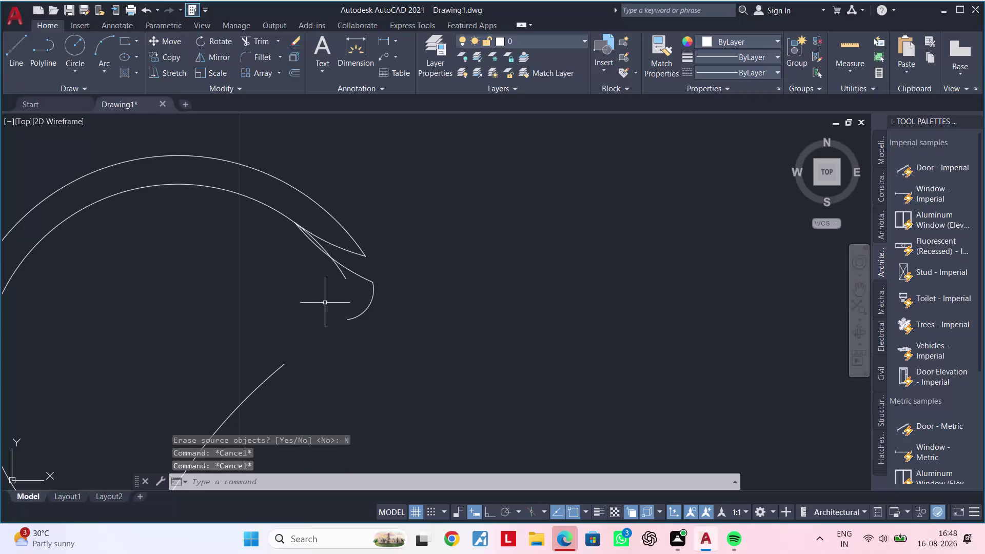
Trim the overshooting lines of the chair outline, including the piece near the backrest.
middle_drag(323, 310, 310, 328)
key(Escape)
key(Escape)
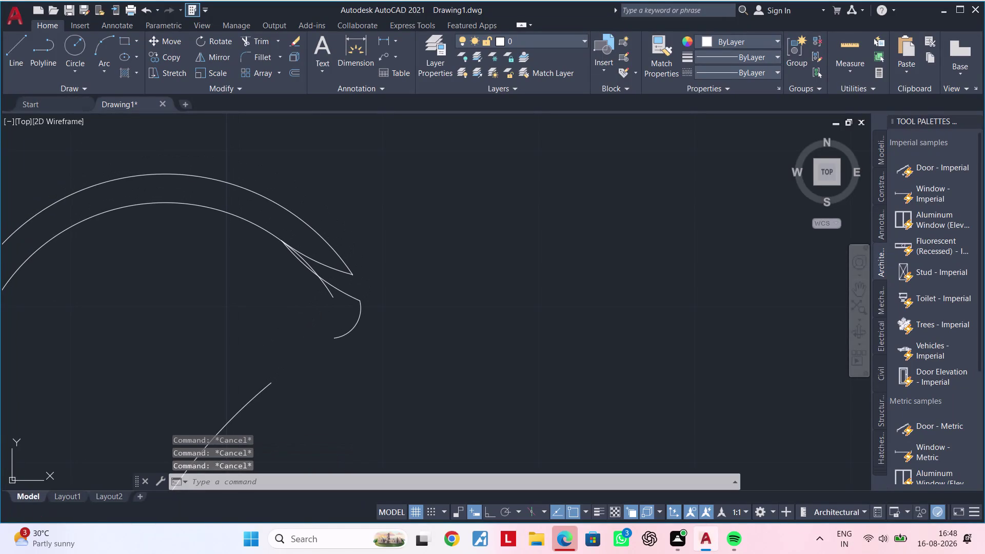
text(tr)
key(space)
scroll(up, 3)
click(346, 266)
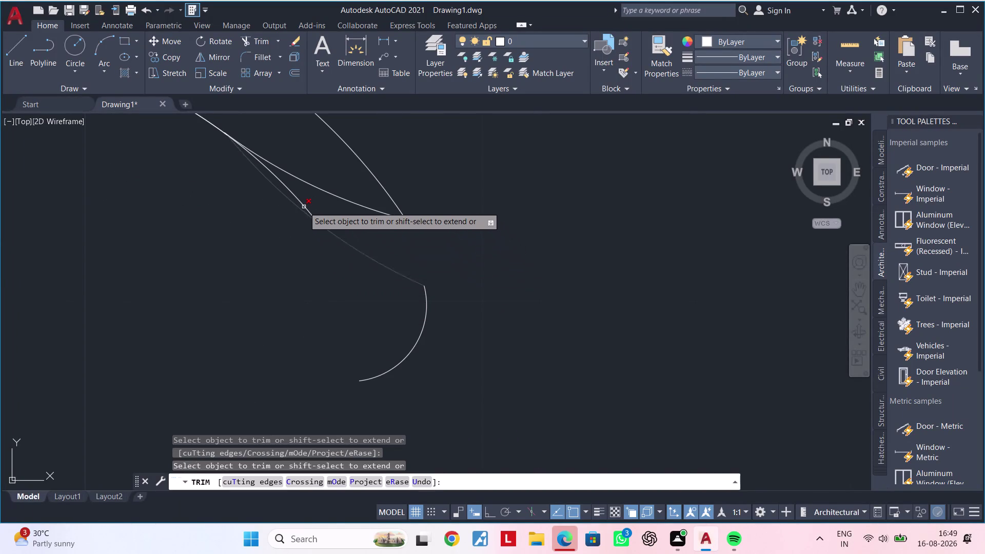
click(302, 206)
scroll(down, 3)
scroll(down, 3)
middle_drag(300, 288, 335, 271)
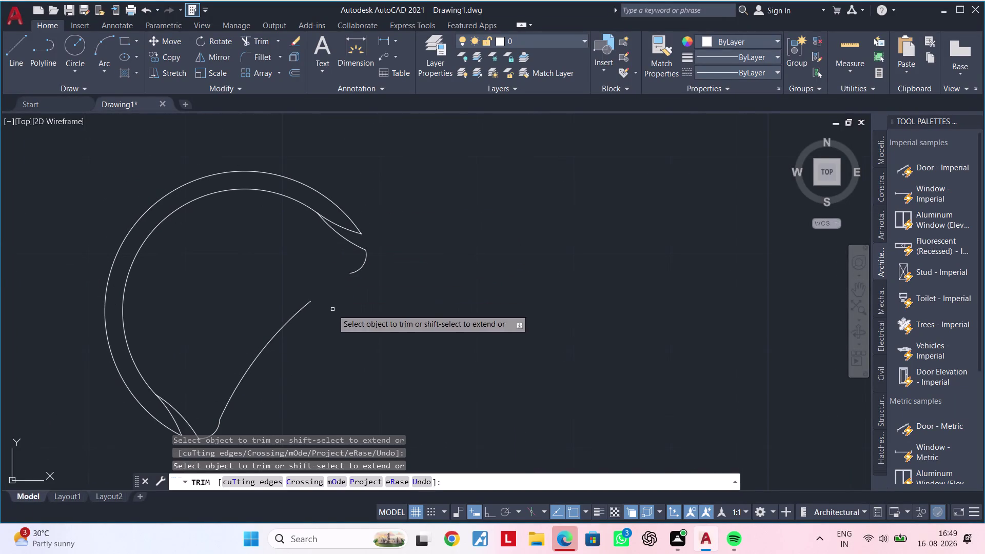
middle_drag(332, 310, 343, 248)
middle_drag(334, 267, 267, 295)
key(Escape)
key(Escape)
key(Escape)
key(Escape)
Draw a short line from the seat edge to the backrest, closing the chair outline.
text(l)
key(space)
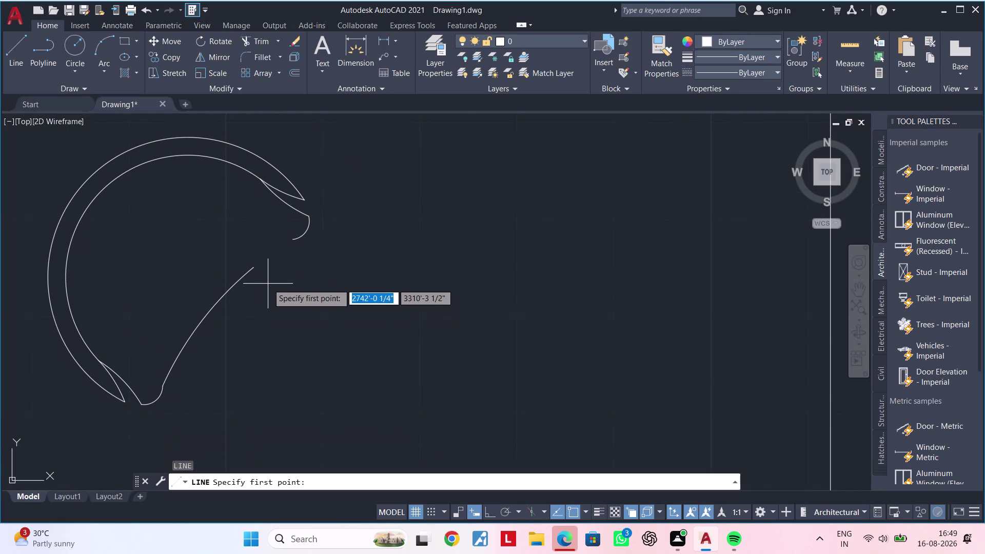
click(253, 272)
click(293, 238)
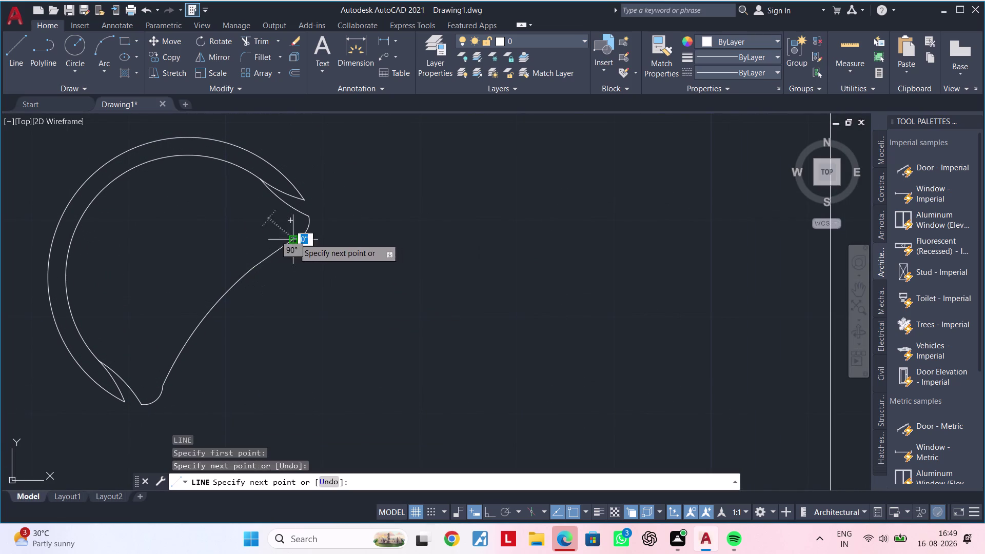
scroll(down, 3)
key(Escape)
key(Escape)
scroll(down, 3)
middle_drag(298, 293, 302, 290)
key(Escape)
key(Escape)
key(Escape)
key(Escape)
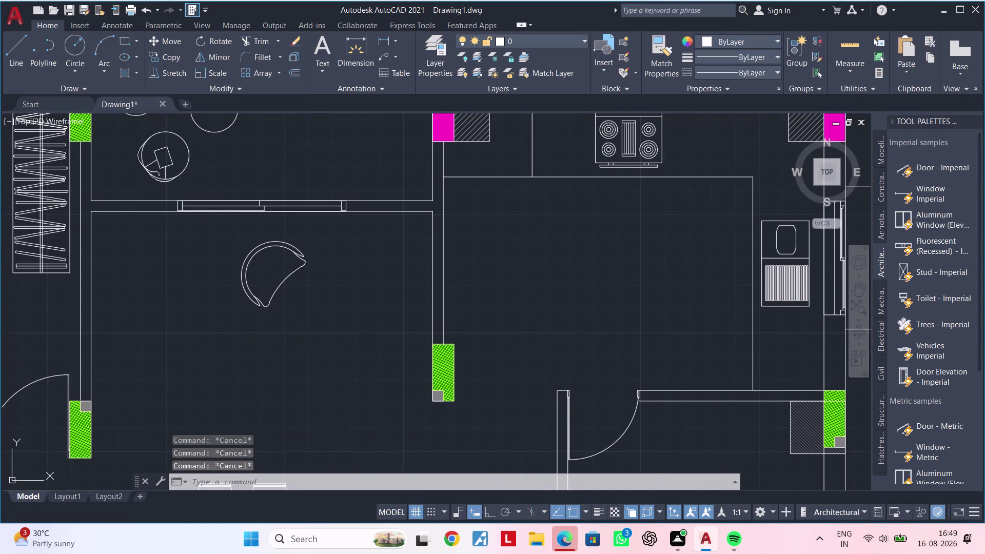
middle_drag(288, 289, 286, 313)
scroll(up, 3)
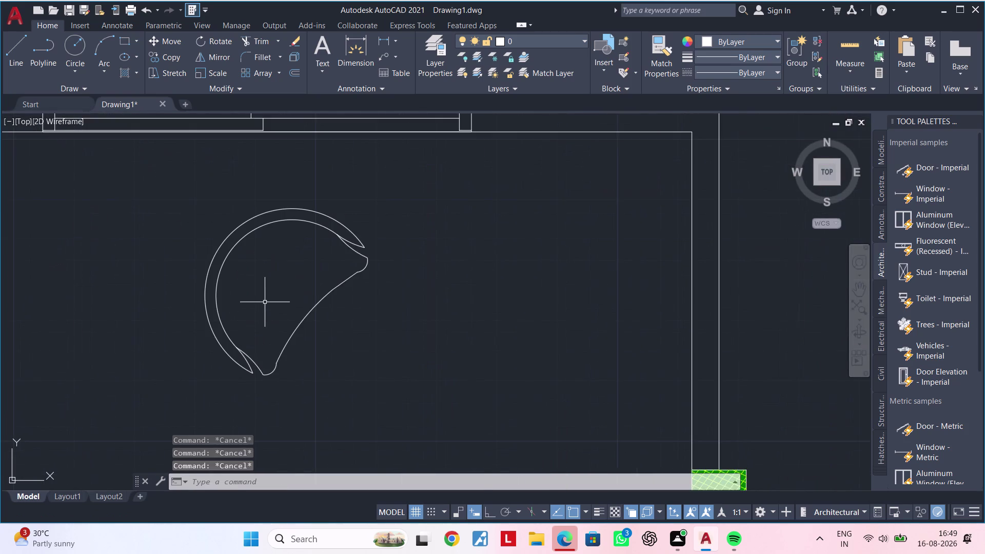
Draw a 3-point arc across the chair's left side, from the inner rim to below.
middle_drag(265, 303, 249, 279)
key(Escape)
key(Escape)
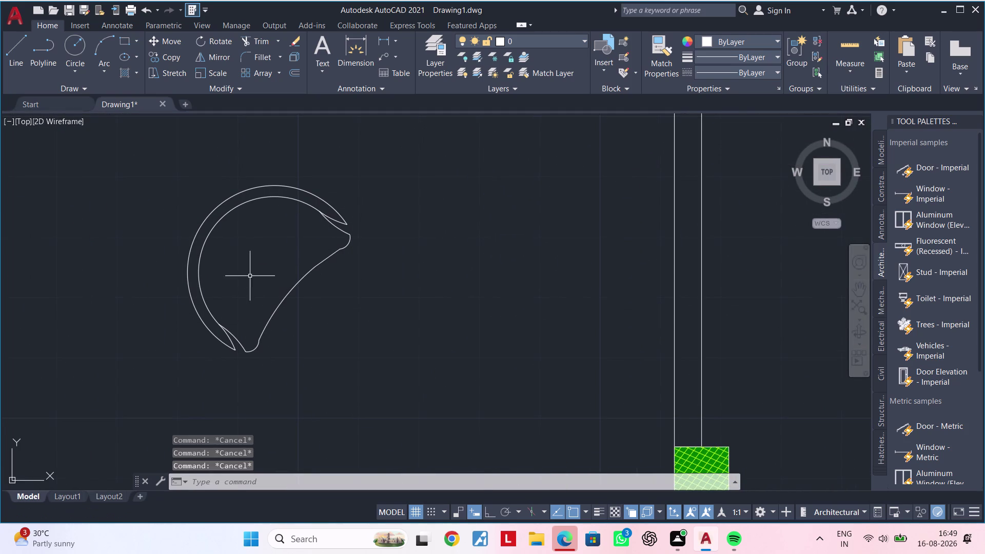
middle_drag(227, 278, 217, 259)
key(Escape)
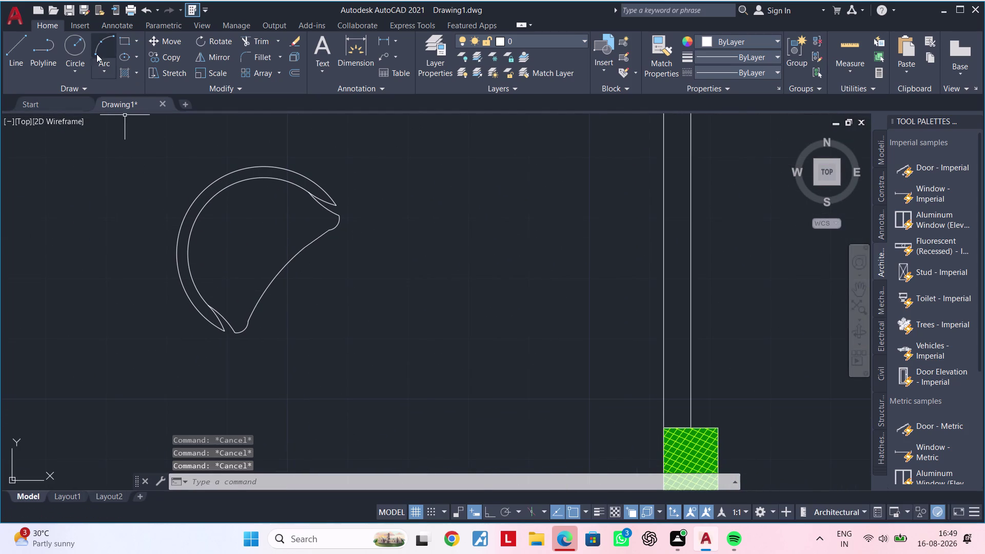
click(100, 48)
click(200, 219)
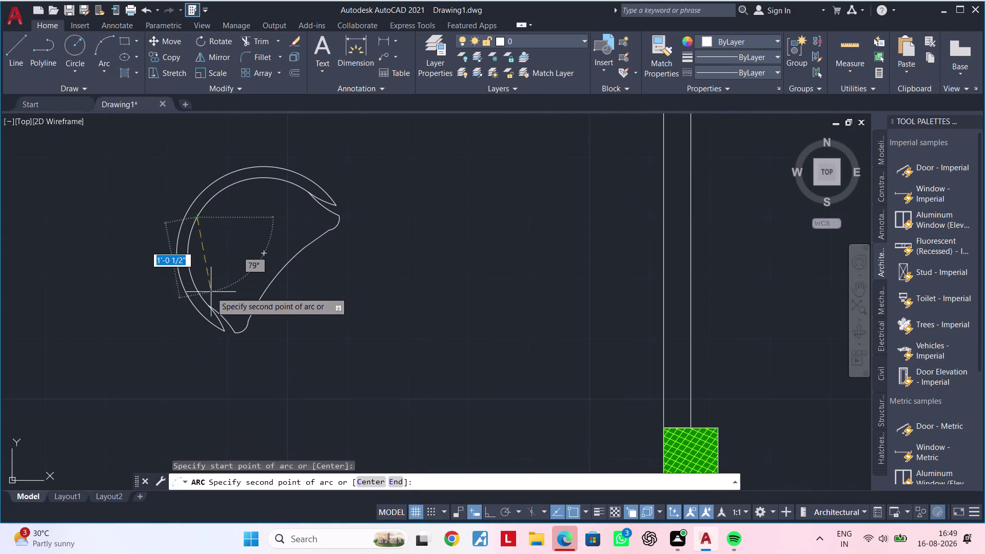
click(201, 293)
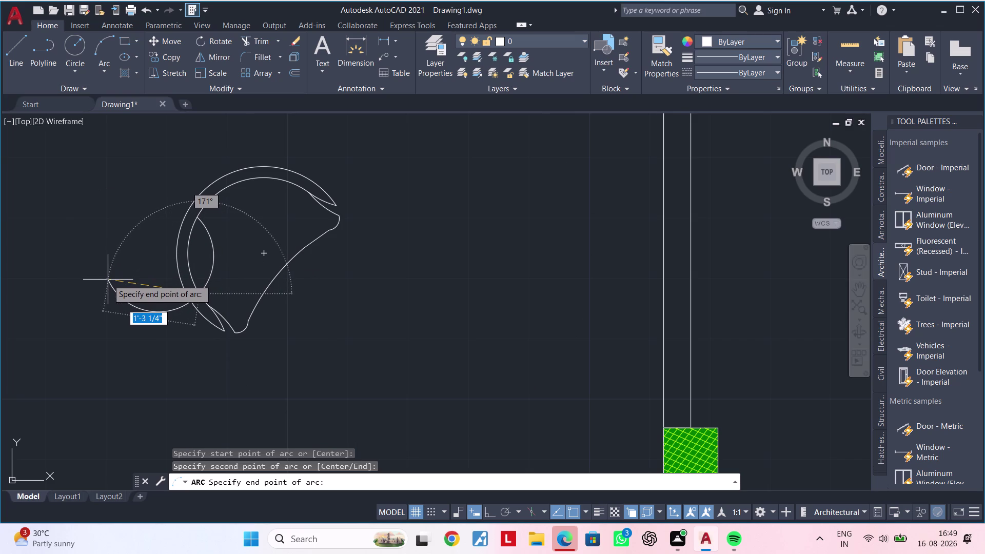
click(94, 280)
key(Escape)
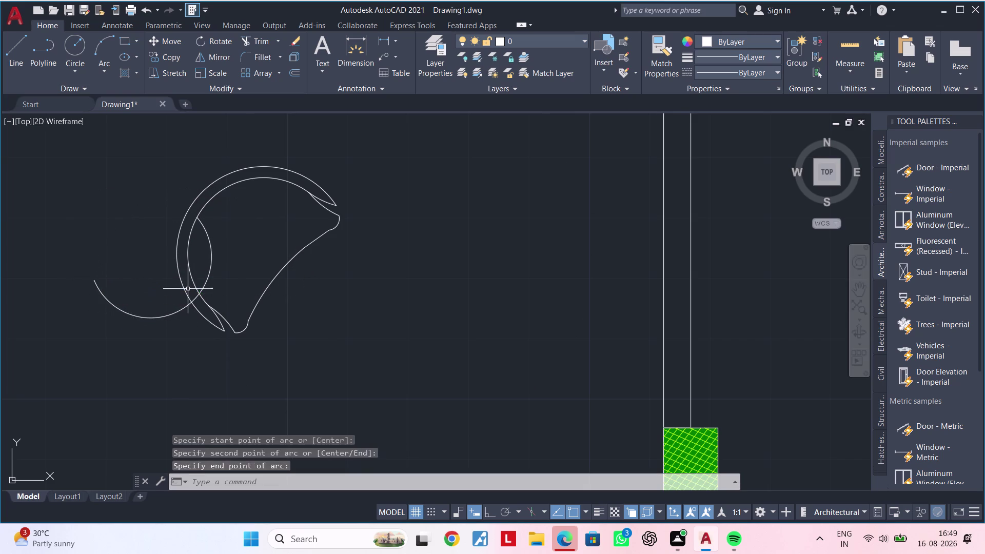
key(Escape)
key(Escape)
Trim the arc's overshooting parts outside the backrest.
key(t)
key(r)
key(space)
scroll(up, 3)
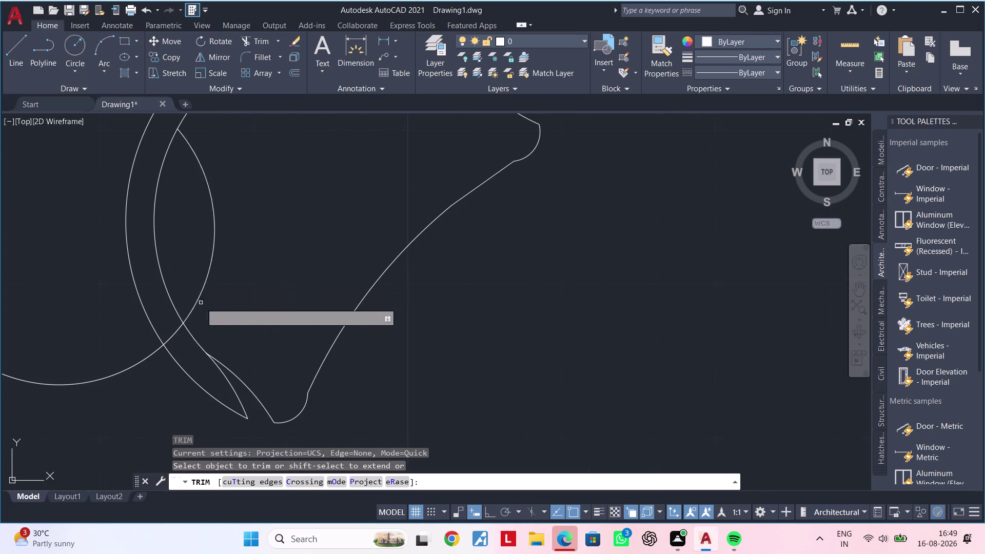
click(176, 332)
click(148, 358)
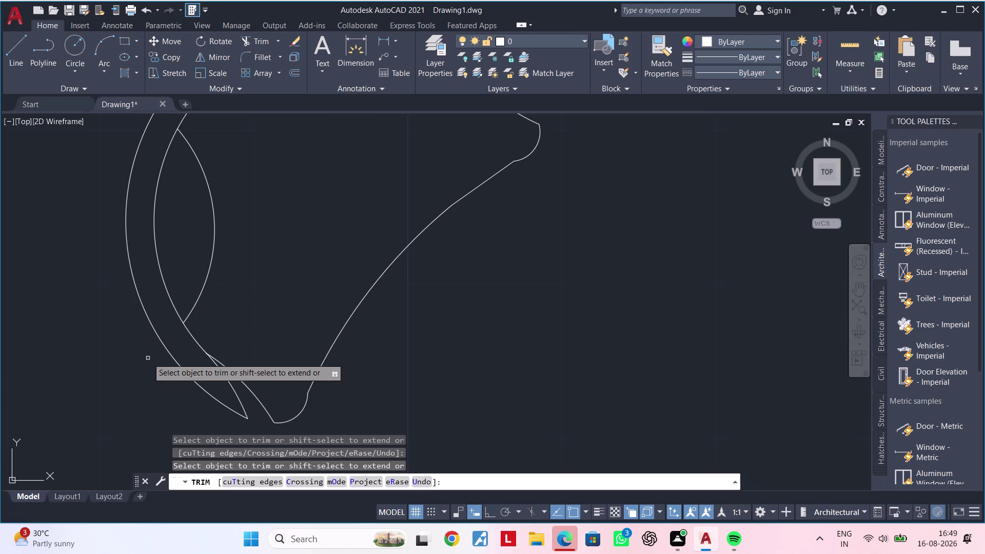
scroll(down, 3)
middle_drag(334, 230, 336, 262)
key(Escape)
key(Escape)
Select the new armrest arc and check the chair from a few views.
click(301, 259)
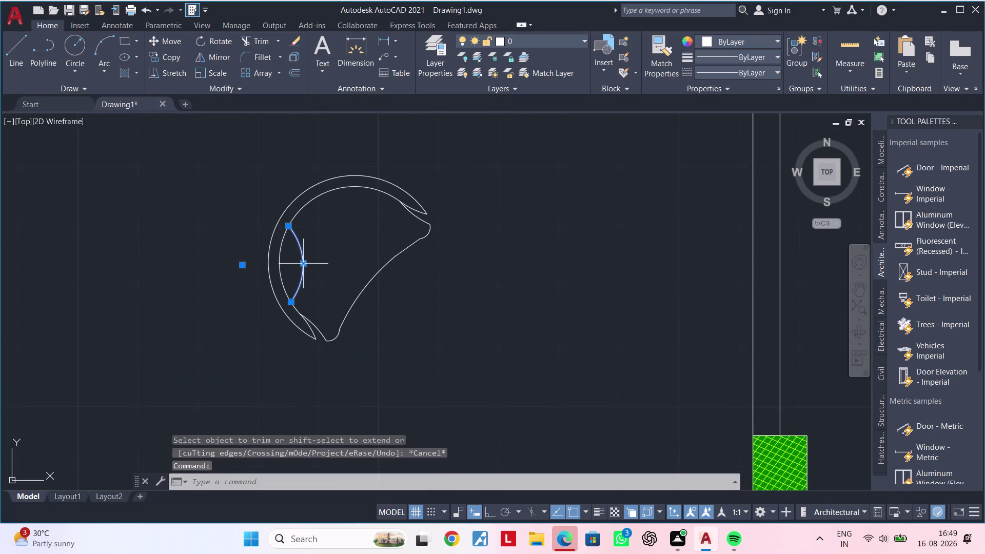
click(302, 262)
click(297, 262)
middle_drag(343, 256, 306, 262)
key(Escape)
key(Escape)
middle_drag(303, 248, 288, 265)
key(Escape)
key(Escape)
key(Escape)
key(Escape)
key(Escape)
key(Escape)
key(Escape)
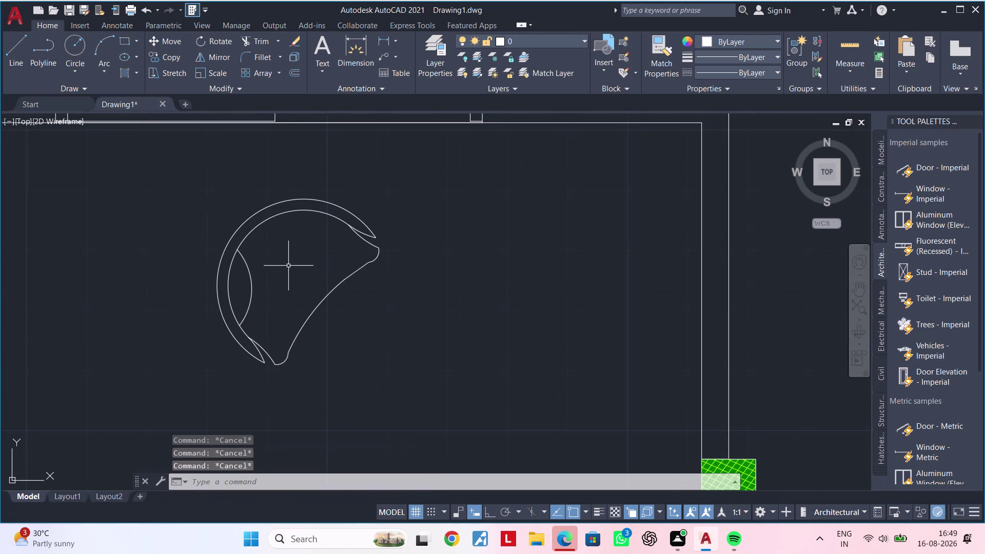
key(Escape)
key(Escape)
key(Escape)
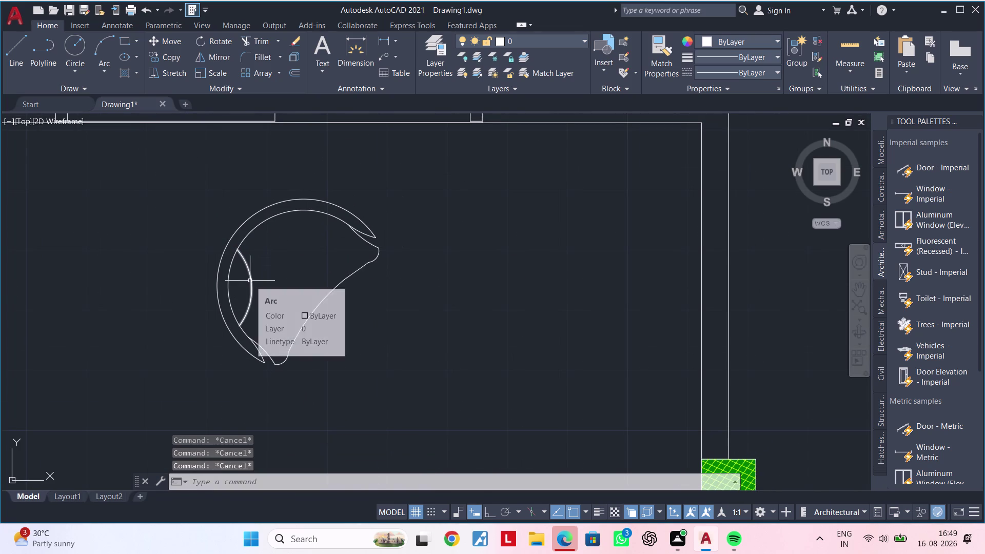
key(Escape)
key(Escape)
middle_drag(283, 281, 344, 251)
key(Escape)
key(Escape)
scroll(up, 3)
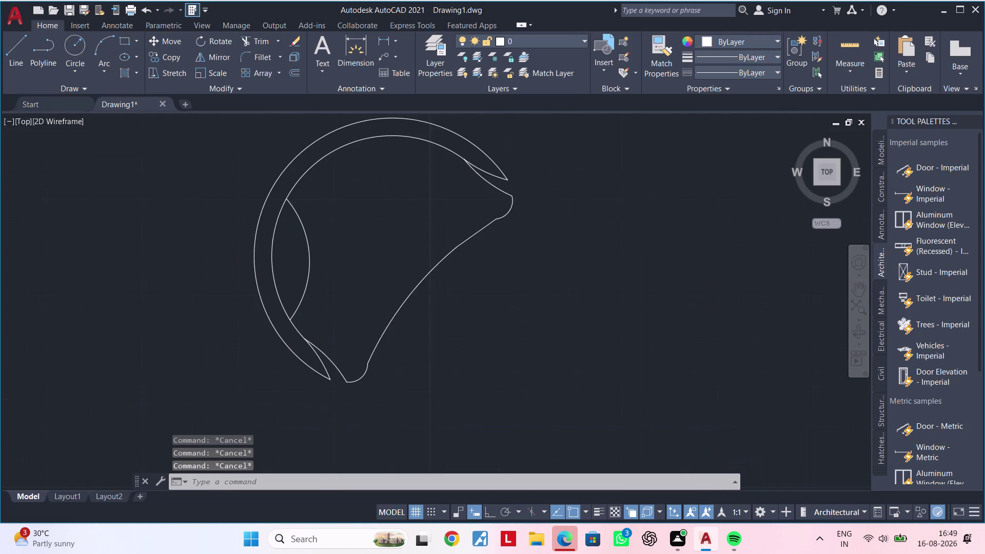
Mirror the left armrest arc across a diagonal line, keeping the original.
click(305, 253)
scroll(down, 3)
middle_drag(375, 227, 326, 275)
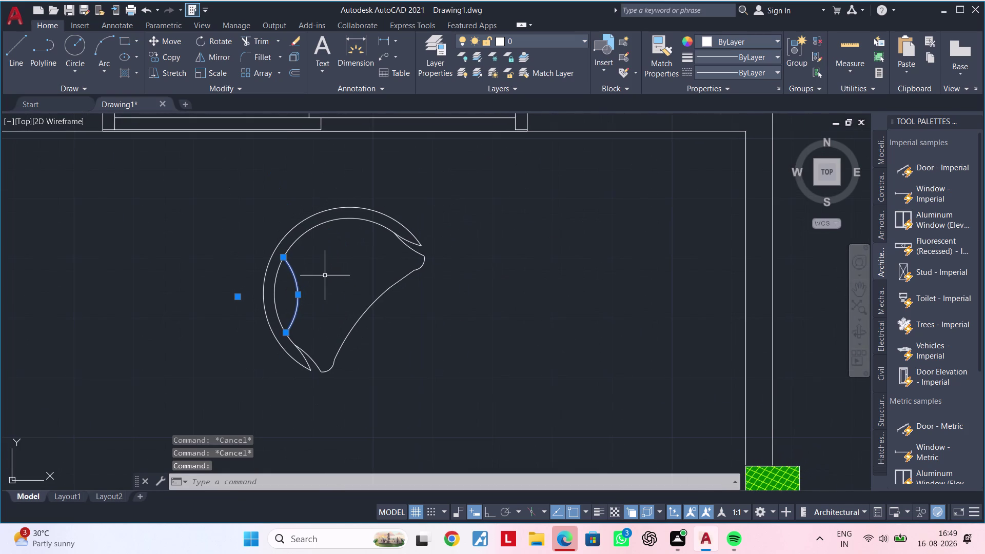
text(mi)
key(space)
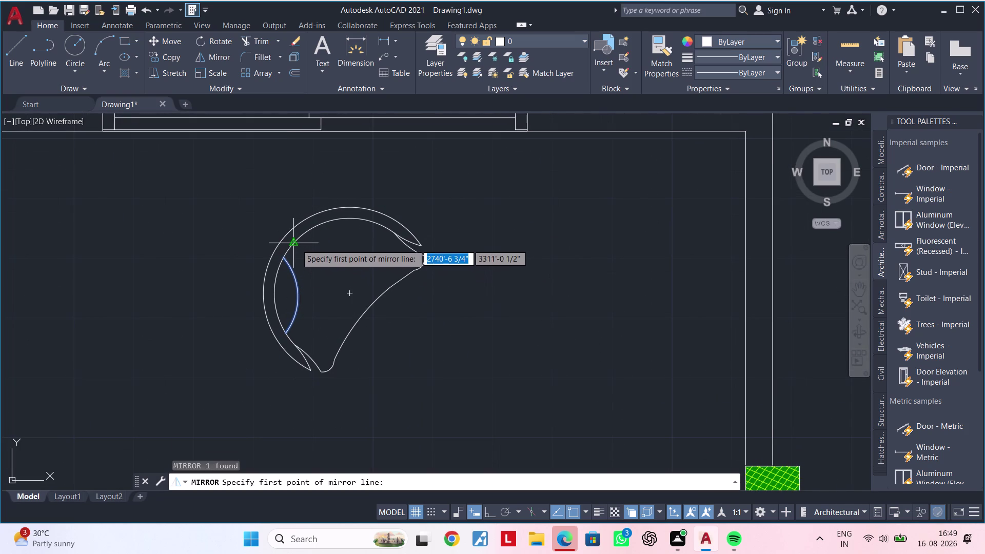
click(296, 242)
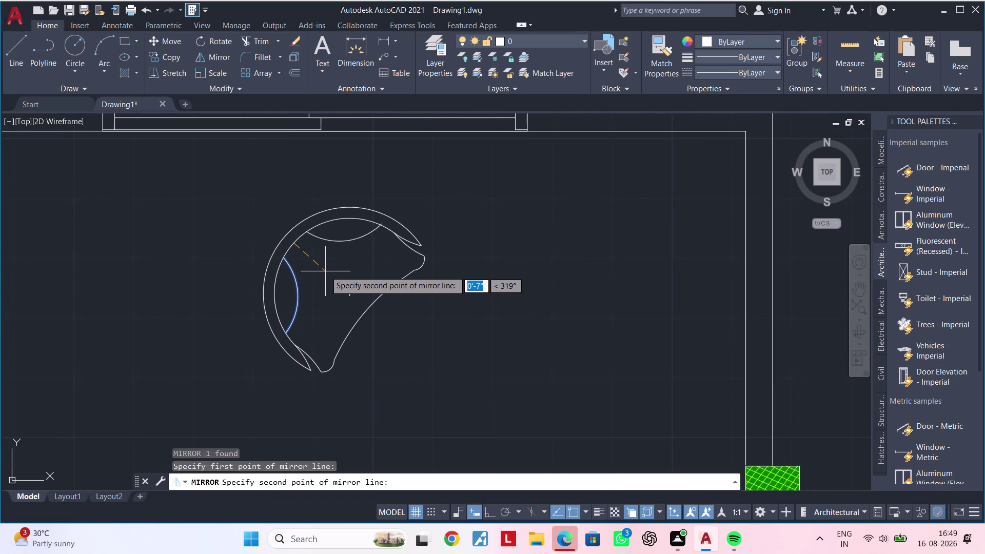
click(365, 312)
drag(404, 361, 365, 312)
middle_drag(331, 263, 354, 242)
scroll(up, 3)
key(Escape)
middle_drag(353, 250, 363, 237)
key(Escape)
key(Escape)
key(Escape)
key(Escape)
key(Escape)
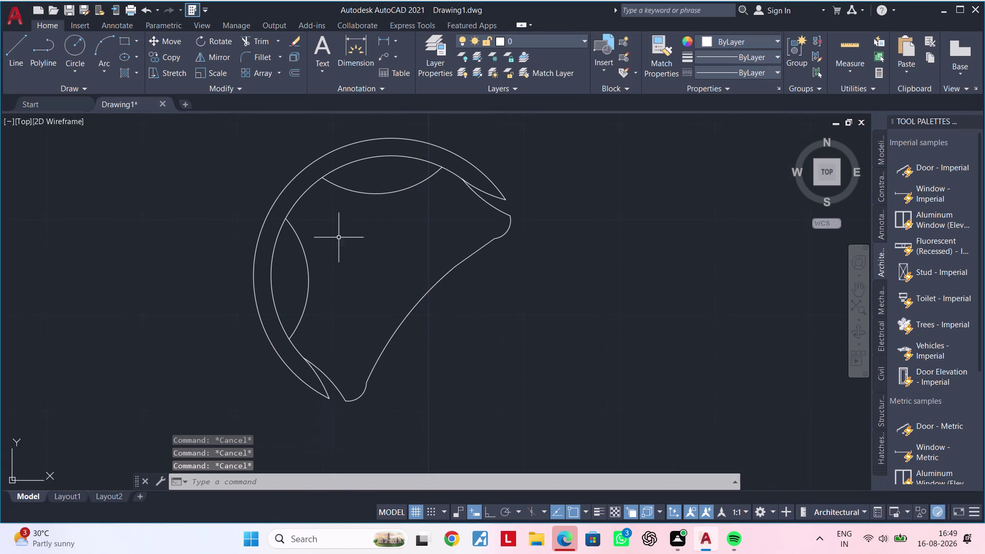
Move the mirrored top arc's left end grip onto the backrest curve.
scroll(up, 3)
middle_drag(329, 220, 323, 252)
click(341, 199)
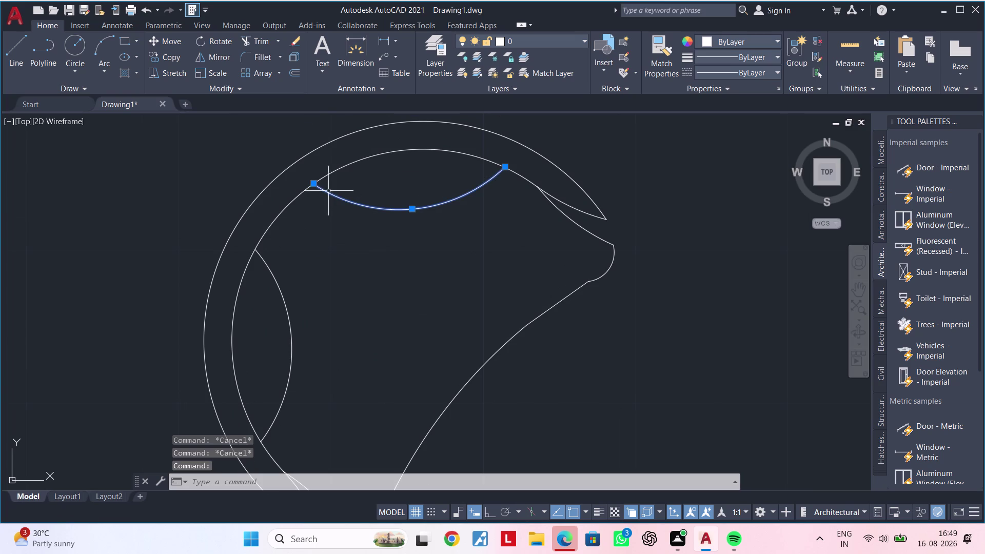
click(314, 182)
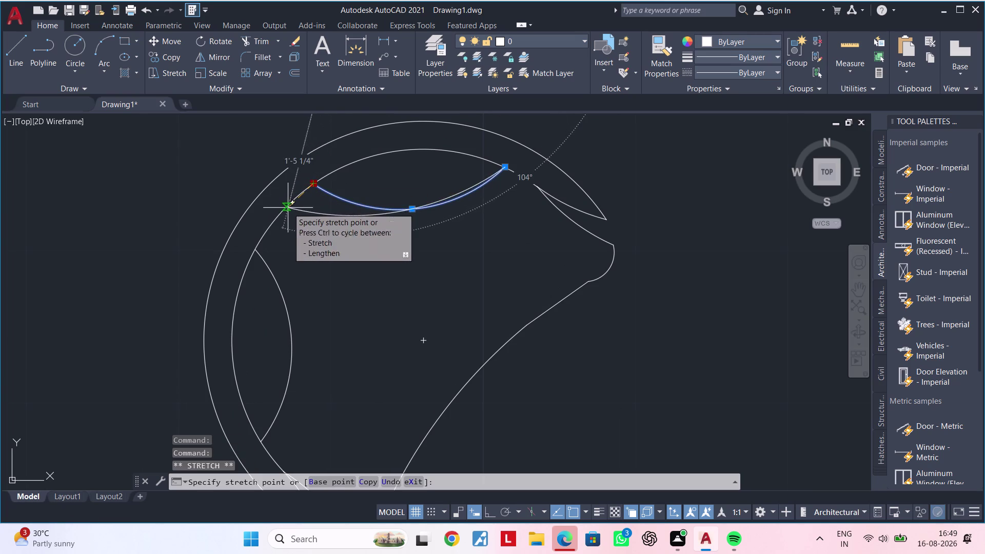
click(282, 212)
click(259, 253)
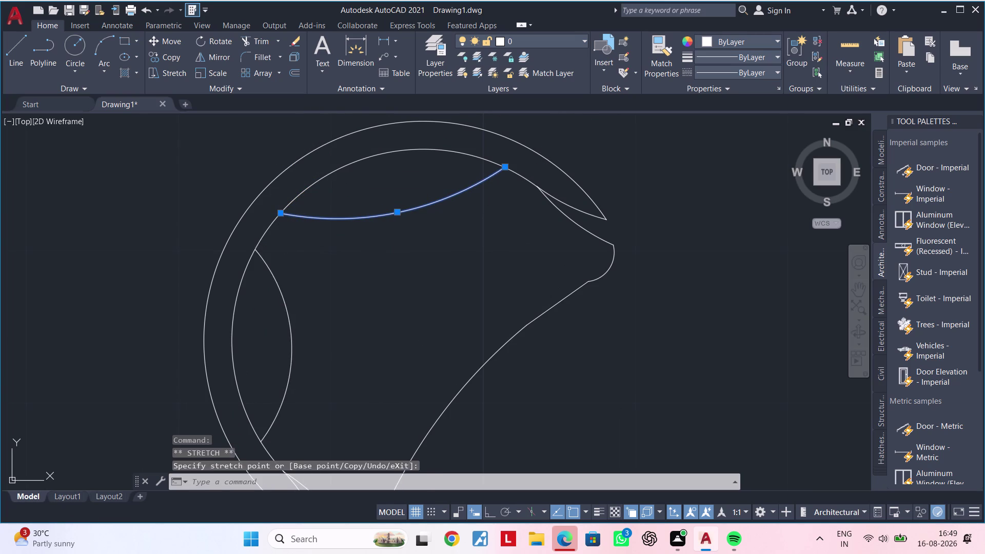
click(258, 247)
click(271, 229)
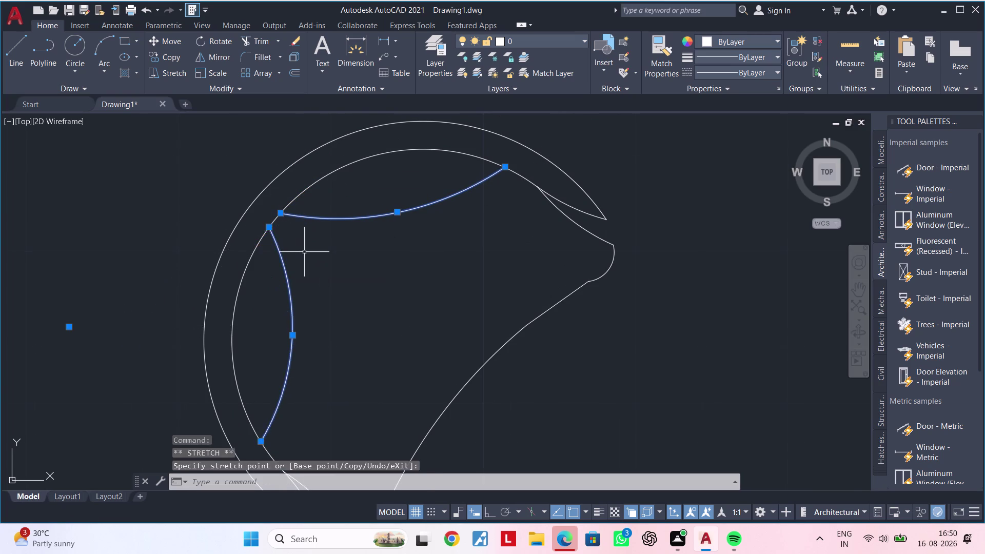
scroll(down, 3)
key(Escape)
key(Escape)
scroll(down, 3)
middle_drag(336, 270, 332, 297)
key(Escape)
scroll(up, 3)
middle_drag(327, 295, 331, 294)
key(Escape)
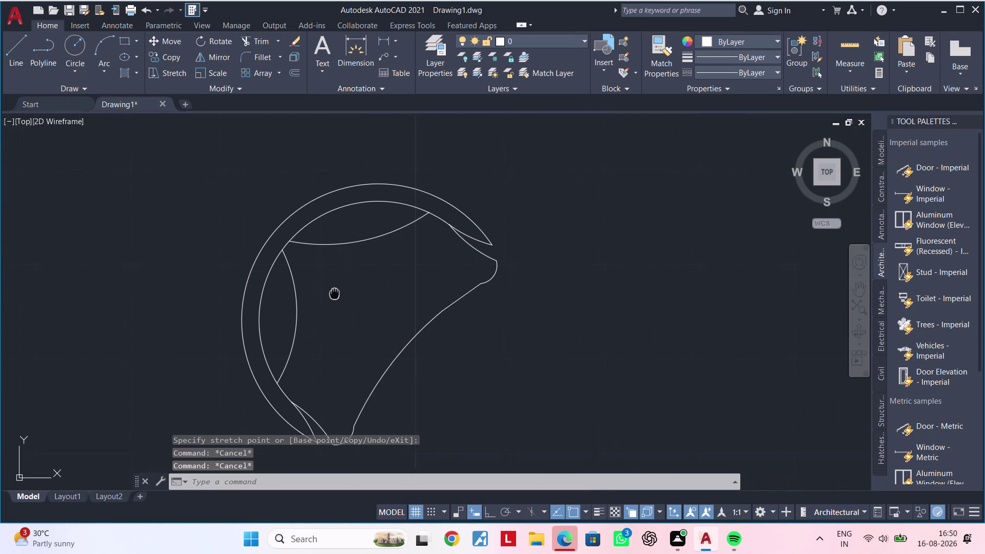
middle_drag(331, 294, 335, 292)
key(Escape)
middle_drag(333, 293, 346, 271)
key(Escape)
Stretch the top arc's other end grip so it meets the left arc.
click(309, 287)
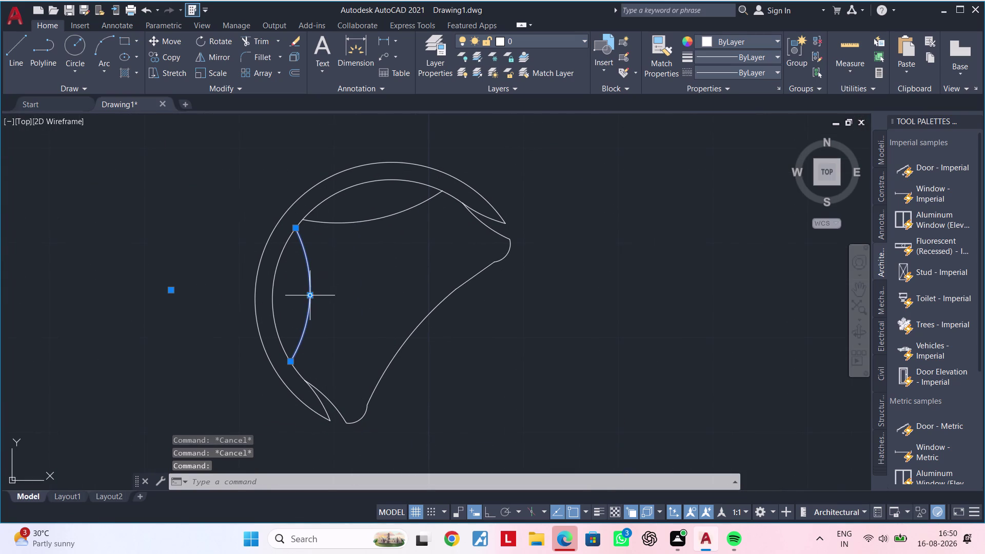
click(311, 294)
click(317, 295)
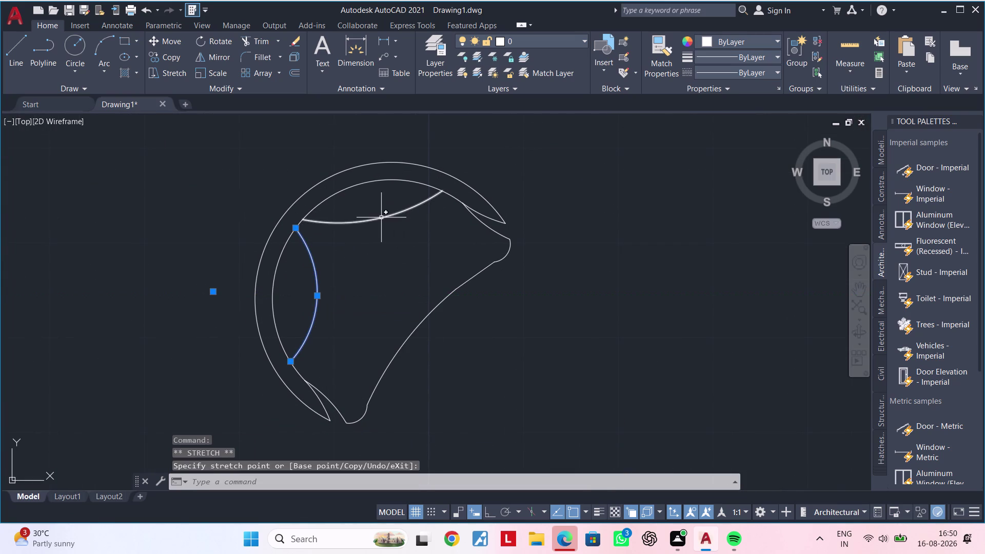
click(381, 218)
click(377, 221)
click(376, 228)
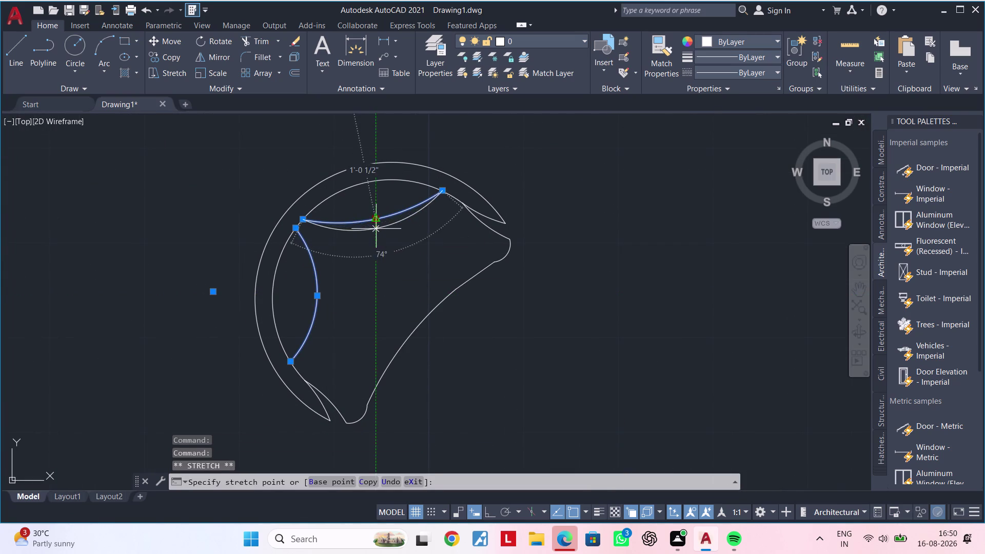
scroll(down, 3)
middle_drag(384, 263, 385, 268)
key(Escape)
key(Escape)
scroll(down, 3)
scroll(down, 3)
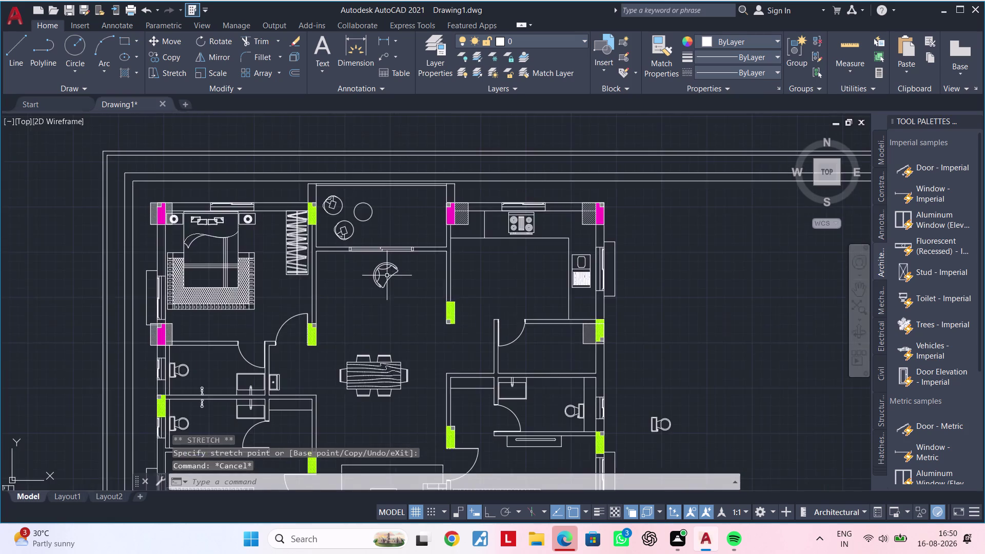
Frame the curved chair shape in view and clear the leftover stretch command.
scroll(up, 3)
middle_drag(378, 275, 405, 274)
scroll(up, 3)
middle_drag(402, 265, 391, 330)
middle_drag(390, 313, 385, 277)
scroll(up, 3)
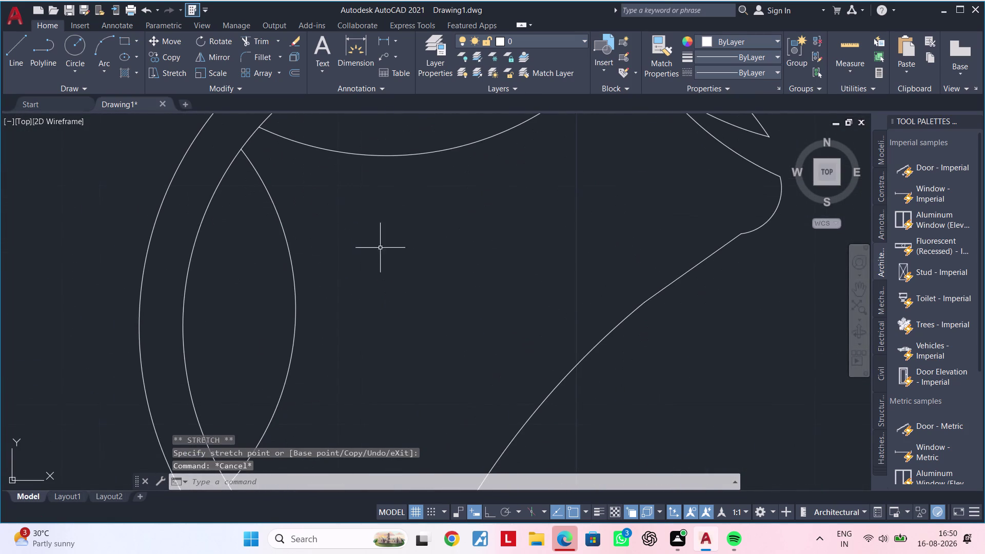
middle_drag(372, 261, 363, 323)
scroll(up, 3)
middle_drag(201, 220, 207, 250)
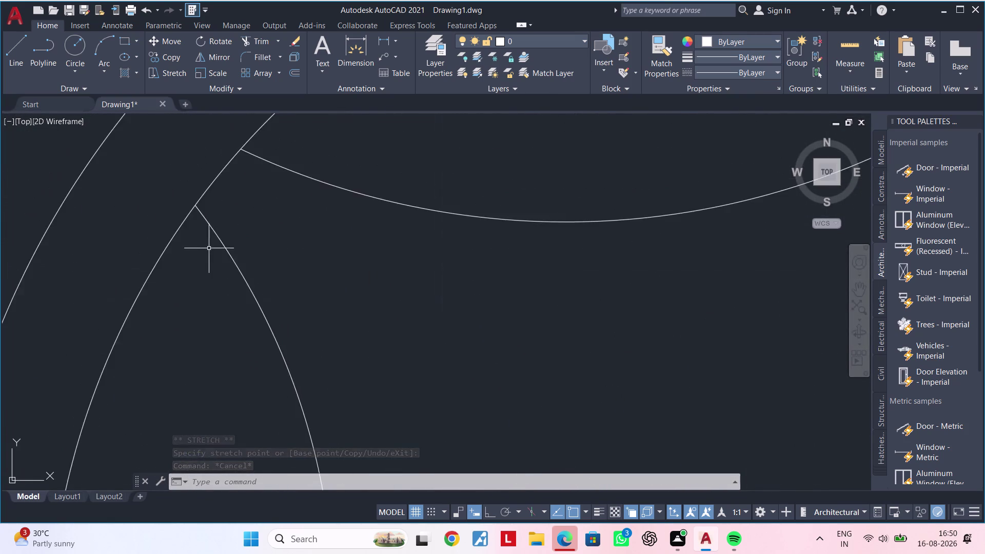
scroll(down, 3)
middle_drag(268, 259, 305, 204)
middle_drag(270, 291, 307, 236)
key(Escape)
key(Escape)
key(Escape)
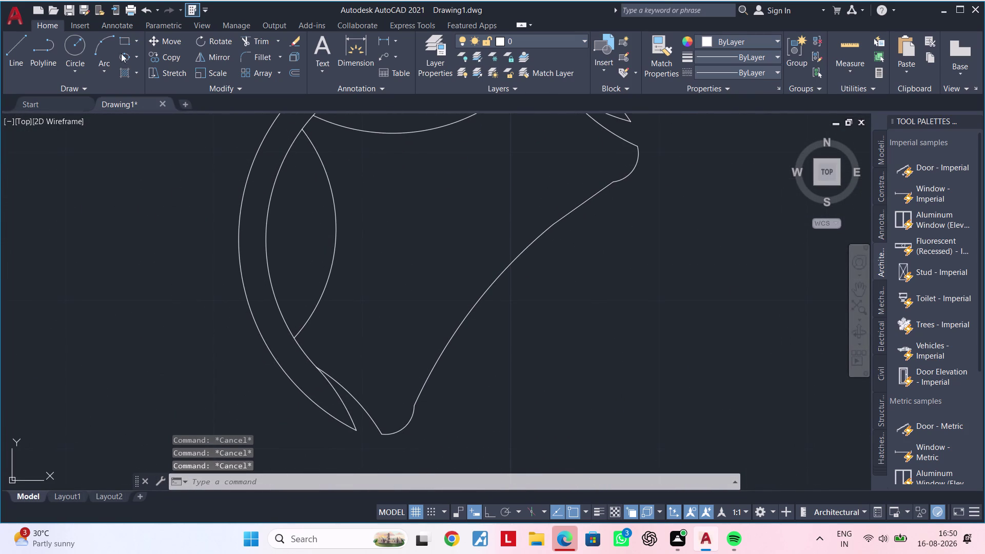
key(Escape)
key(Escape)
key(Escape)
key(Escape)
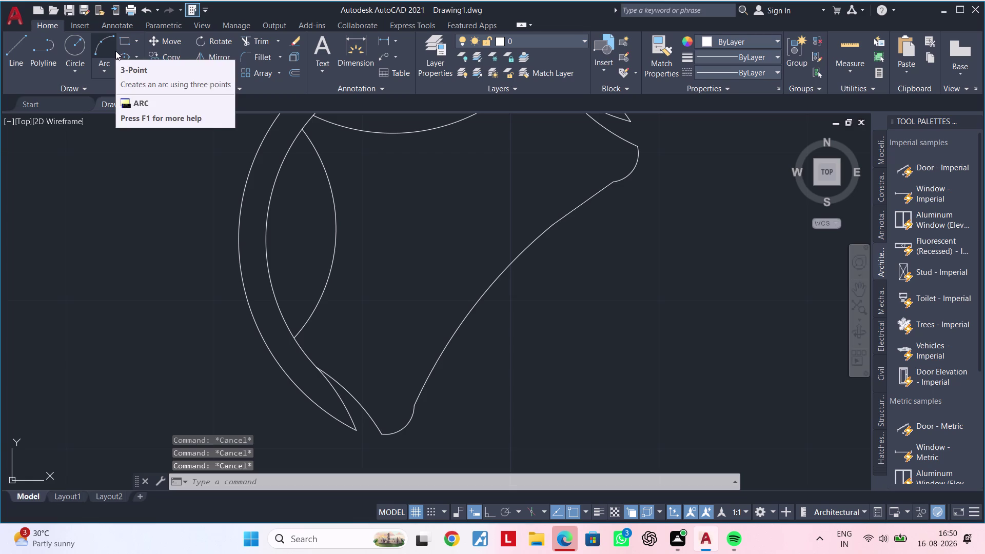
Try drawing a spline and then an arc inside the shape, abandoning both.
key(Escape)
key(s)
key(p)
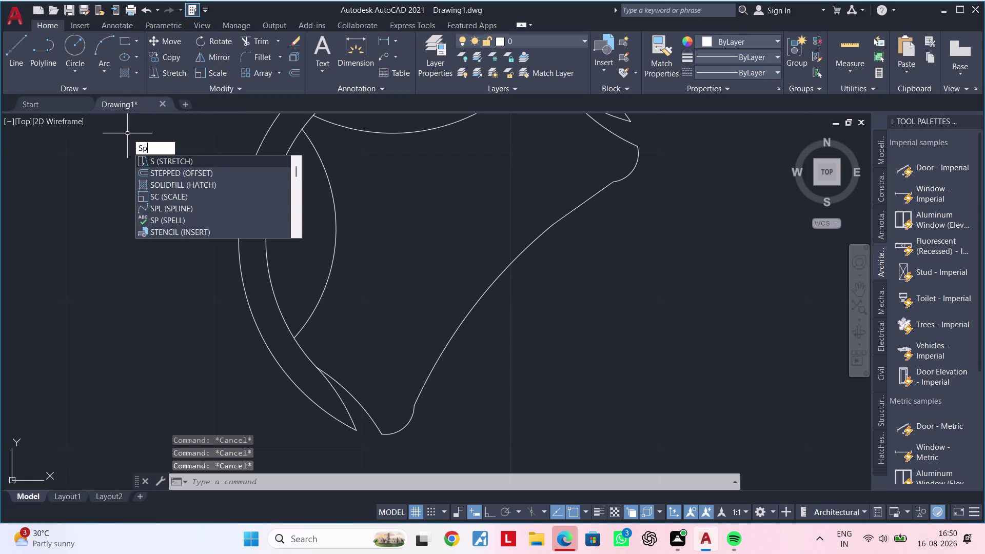
click(187, 174)
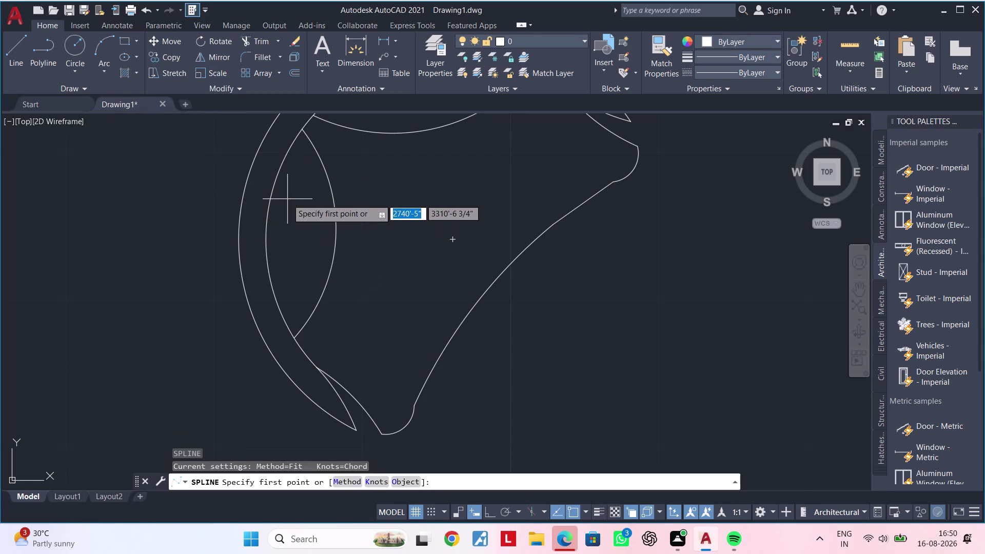
click(284, 198)
click(284, 248)
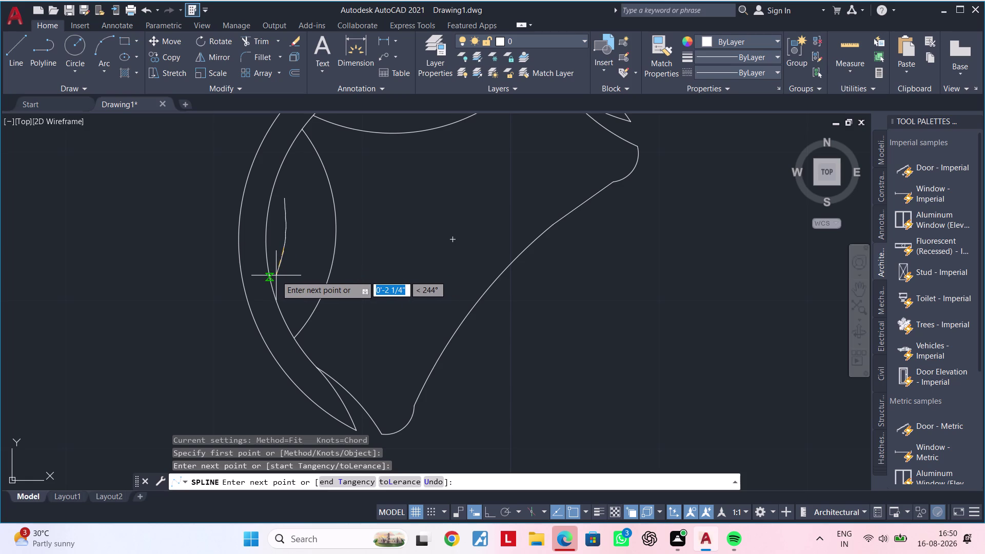
click(276, 275)
click(272, 279)
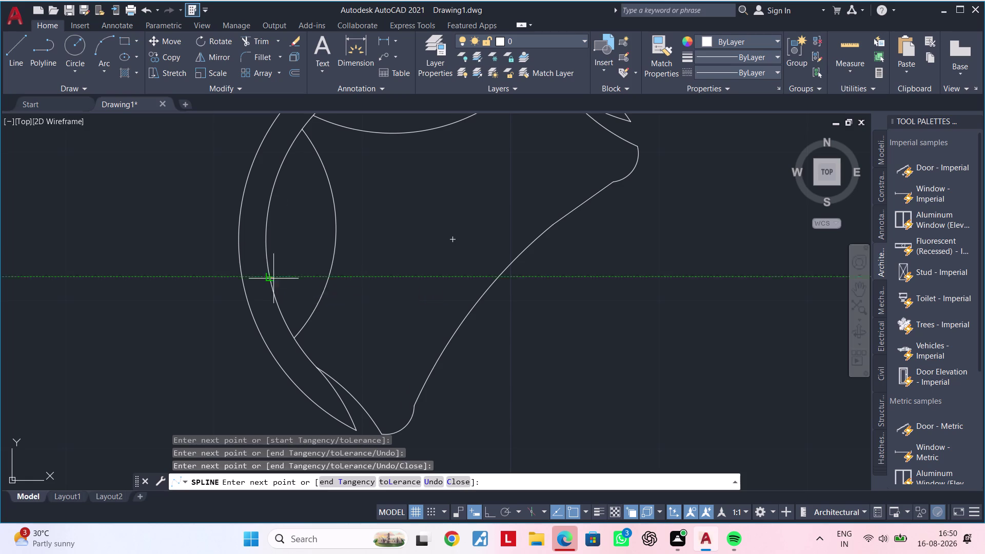
key(Escape)
key(Escape)
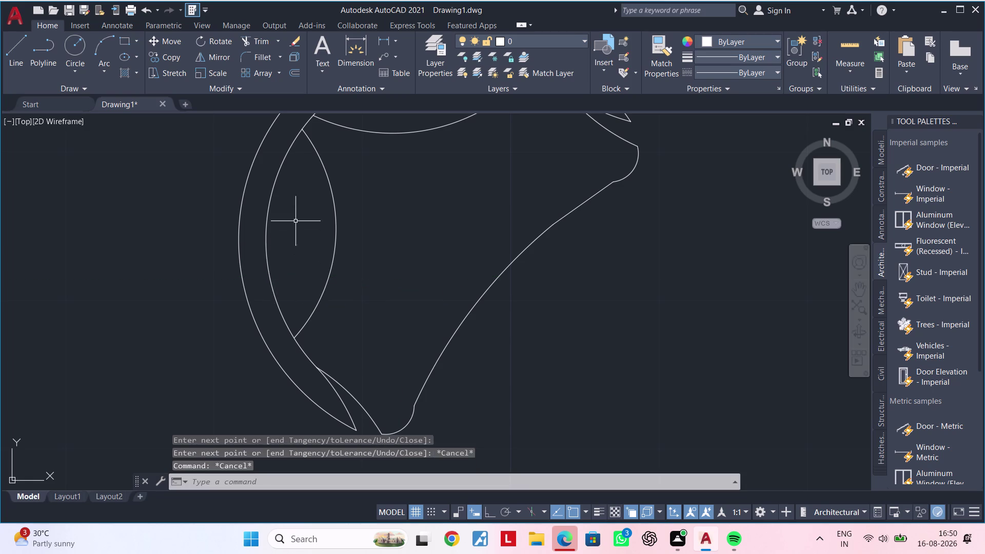
key(Escape)
key(Escape)
click(104, 43)
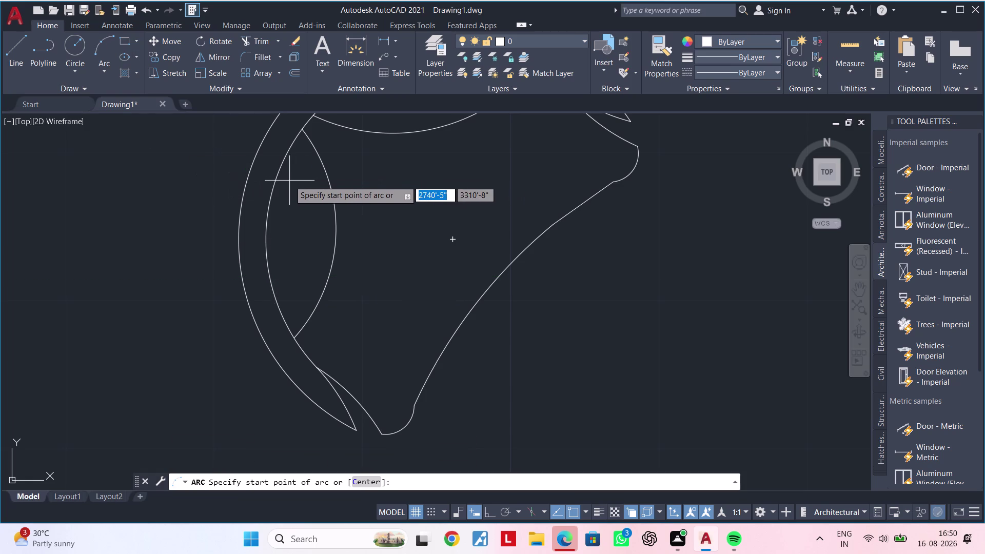
key(Escape)
key(Escape)
Offset the inner left curve inward repeatedly at 0.5" spacing.
text(of)
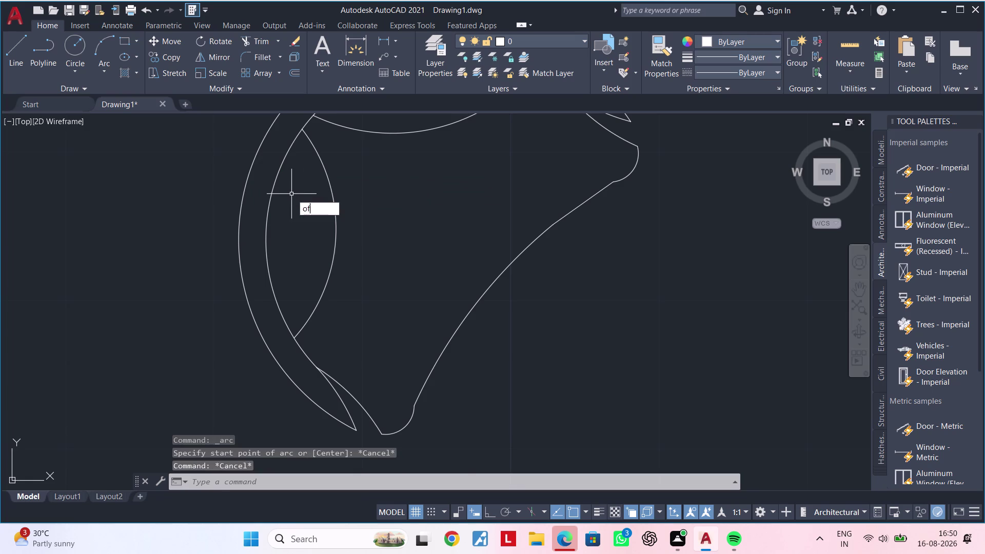
key(space)
text(0)
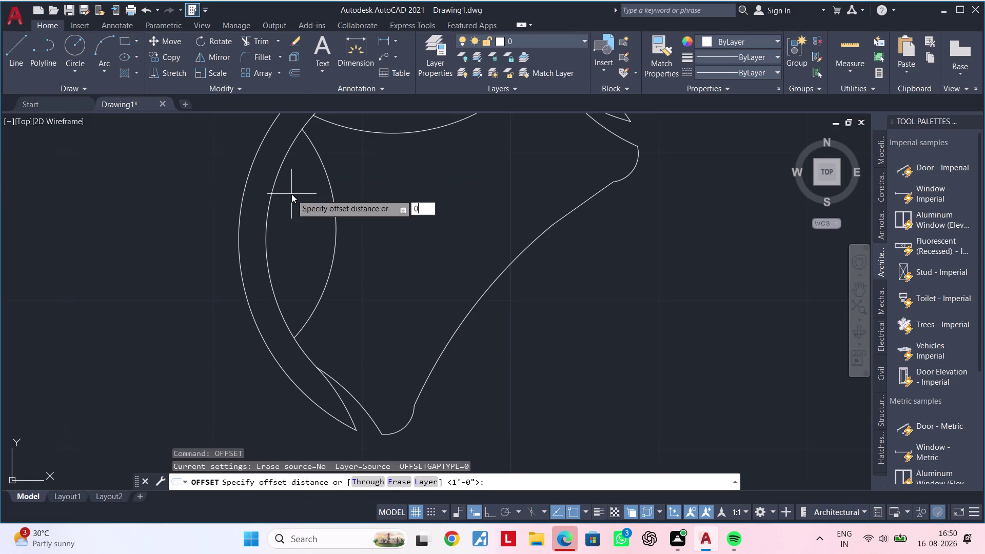
text(.5")
key(Return)
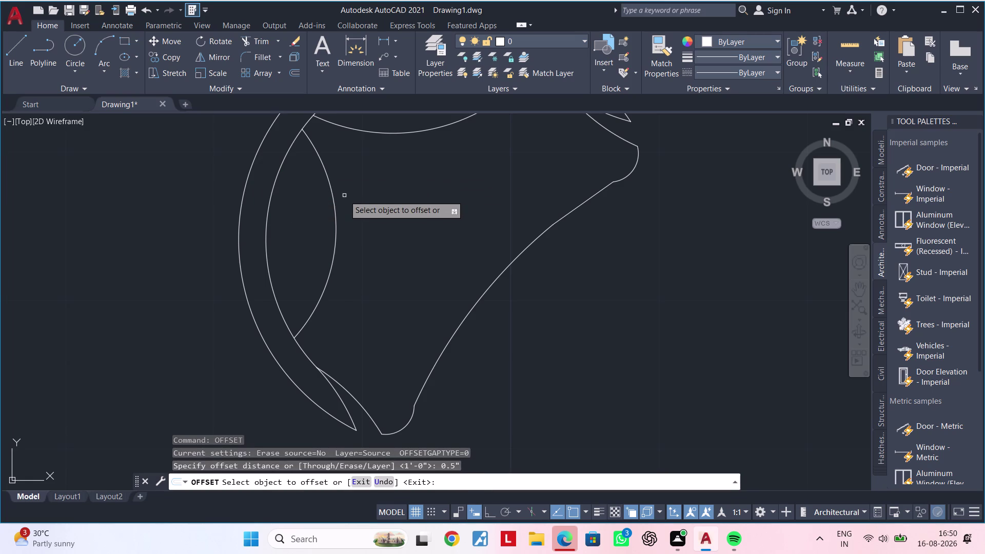
click(332, 200)
click(312, 204)
click(325, 206)
click(312, 208)
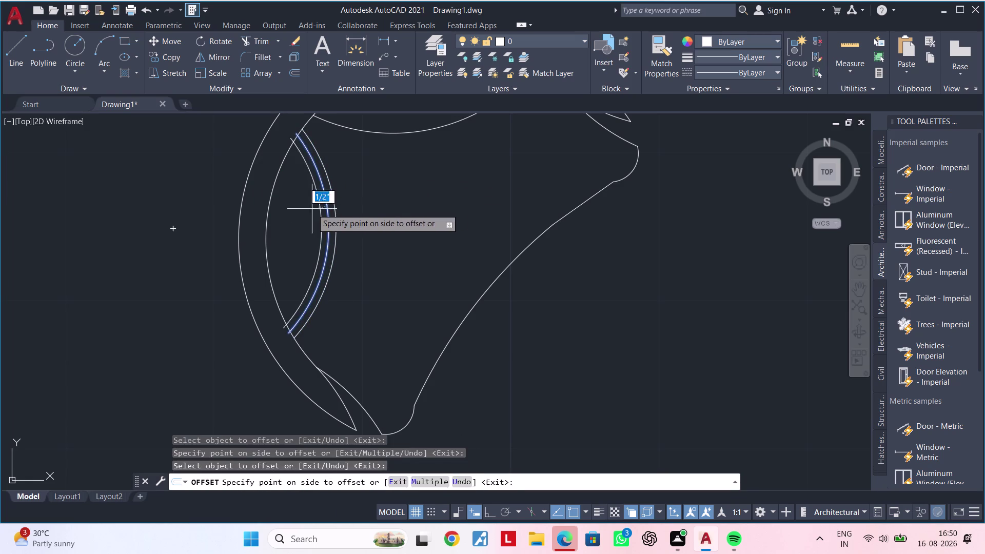
click(320, 214)
click(282, 221)
click(315, 221)
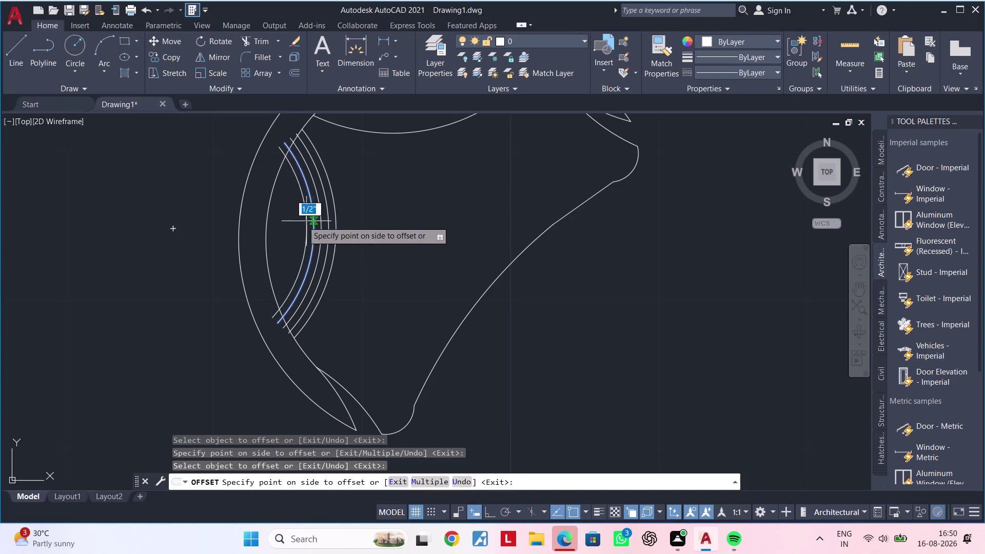
click(300, 221)
click(306, 222)
click(294, 223)
click(301, 224)
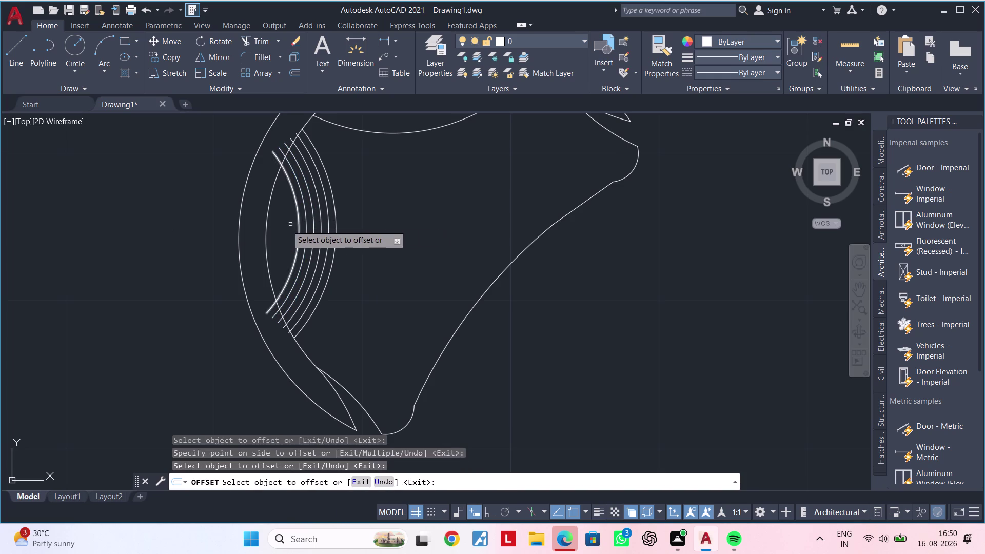
click(285, 225)
click(299, 223)
click(289, 223)
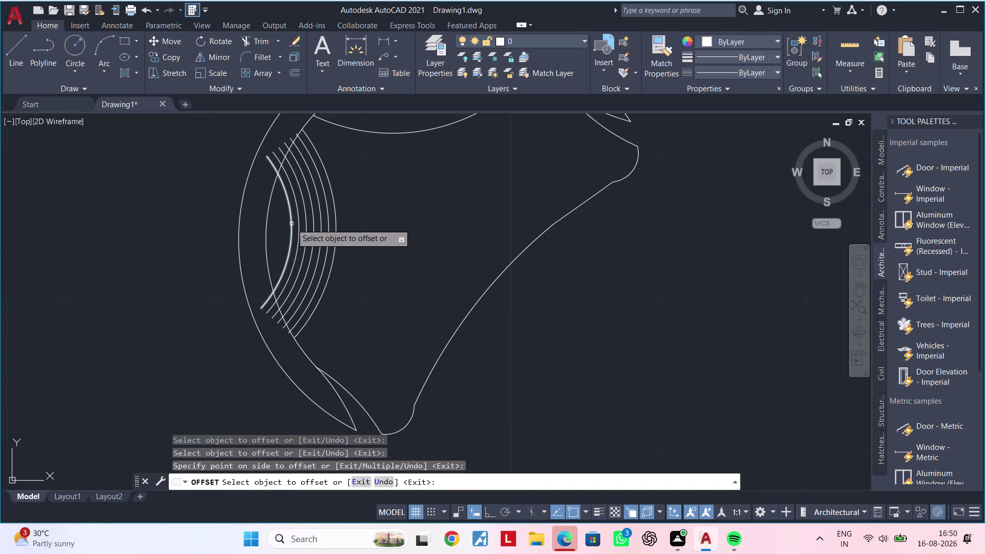
click(291, 223)
click(278, 225)
Offset the inner top curve repeatedly at 0.5" to create parallel top curves.
middle_drag(438, 187, 397, 251)
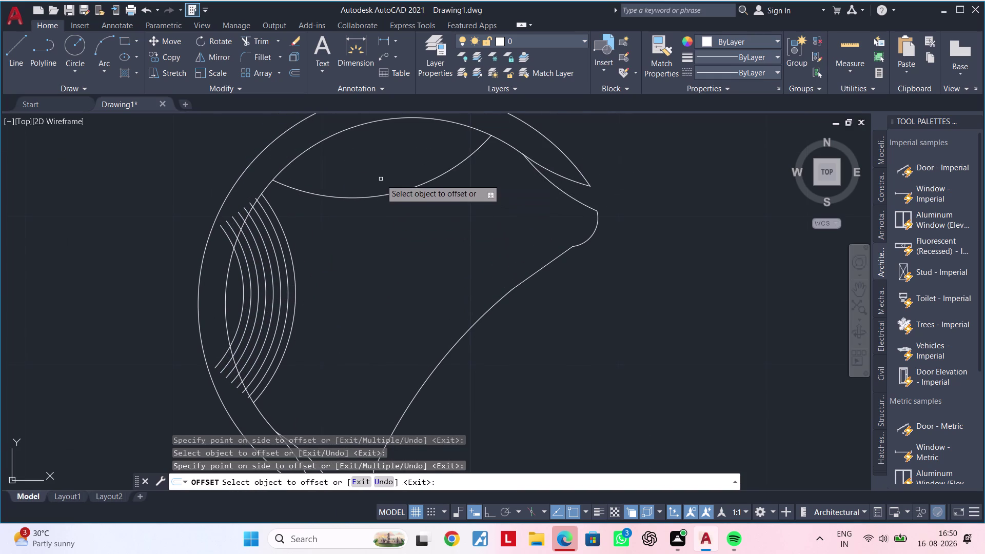
click(380, 194)
click(378, 172)
click(378, 186)
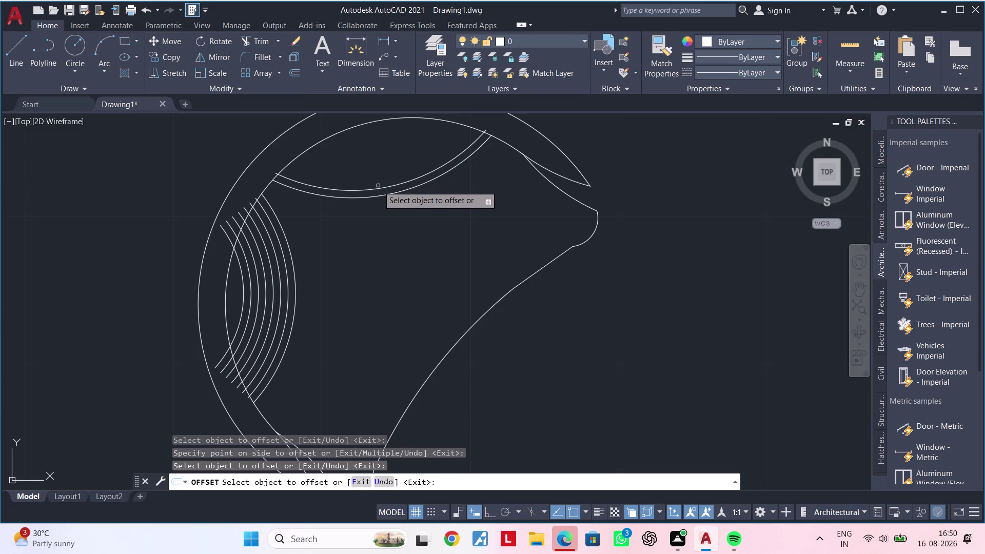
click(378, 189)
click(374, 168)
click(375, 179)
click(375, 163)
click(375, 178)
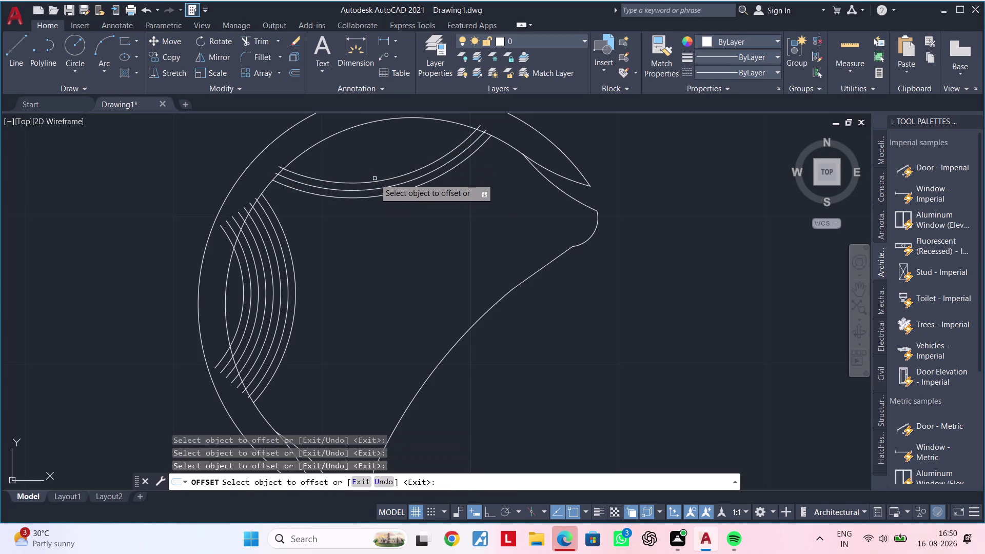
click(375, 181)
click(372, 164)
click(372, 173)
click(373, 151)
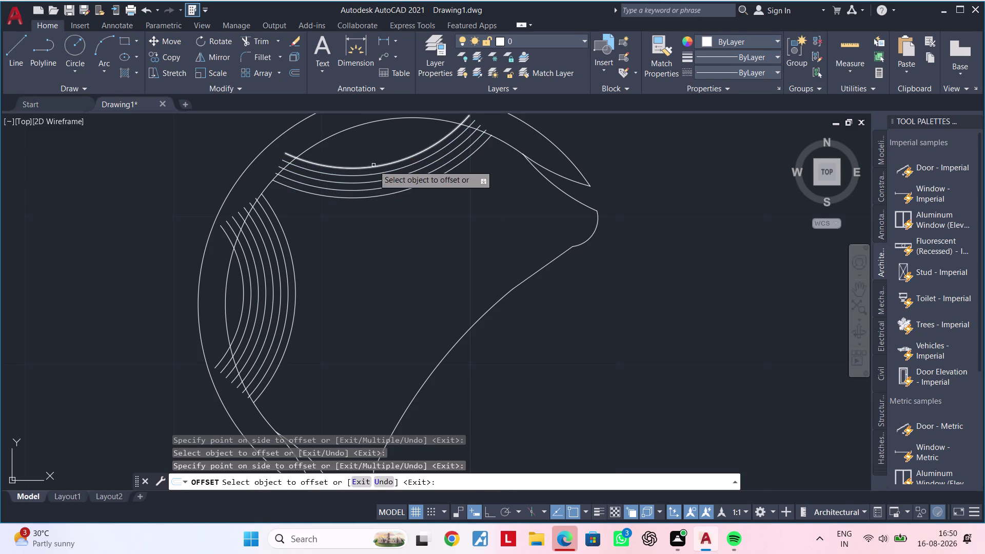
click(373, 165)
click(374, 148)
click(373, 159)
click(372, 145)
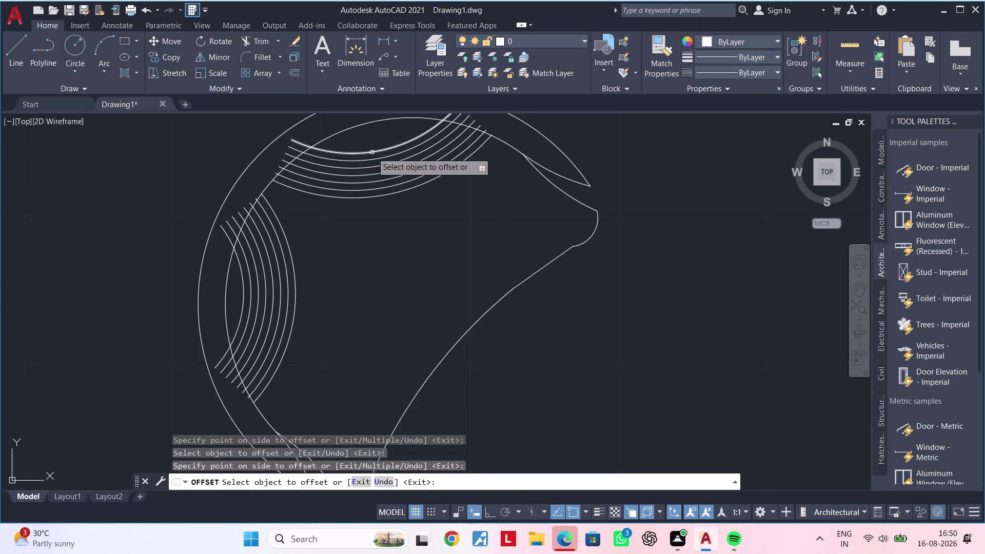
click(372, 153)
click(372, 146)
middle_drag(375, 148, 372, 215)
scroll(up, 3)
With TRIM, cut the top curves' overhanging left and right ends.
key(Escape)
key(Escape)
key(Escape)
key(Escape)
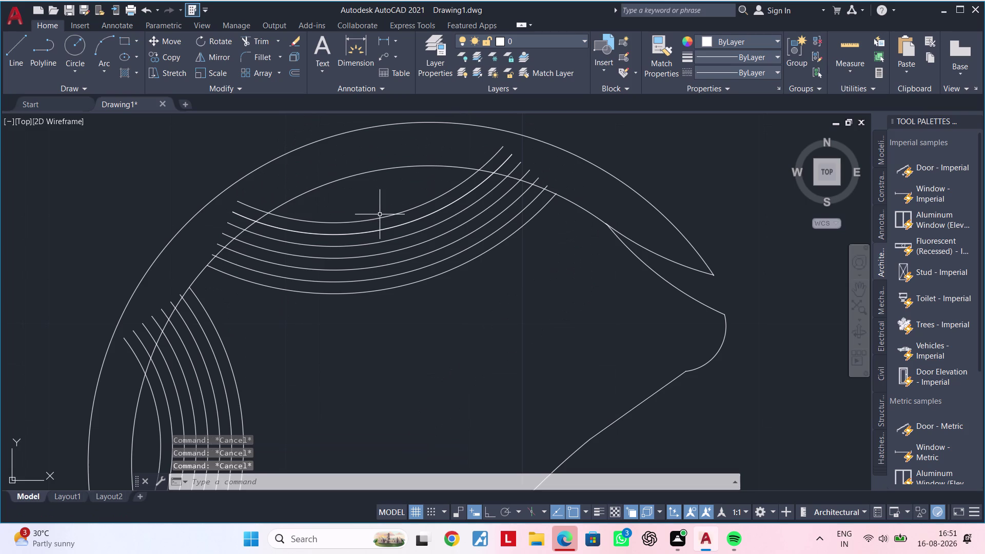
text(tr)
key(space)
drag(249, 196, 241, 210)
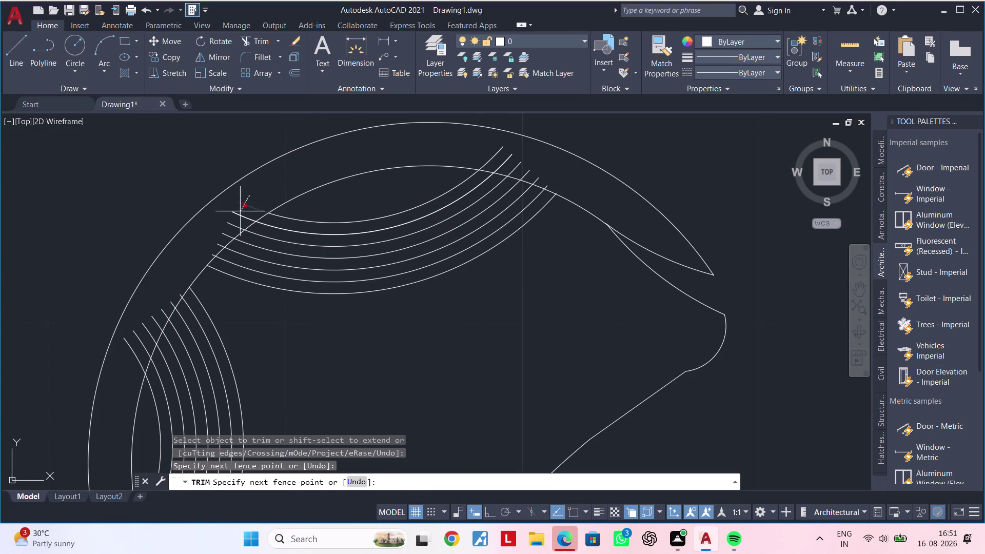
drag(241, 210, 208, 257)
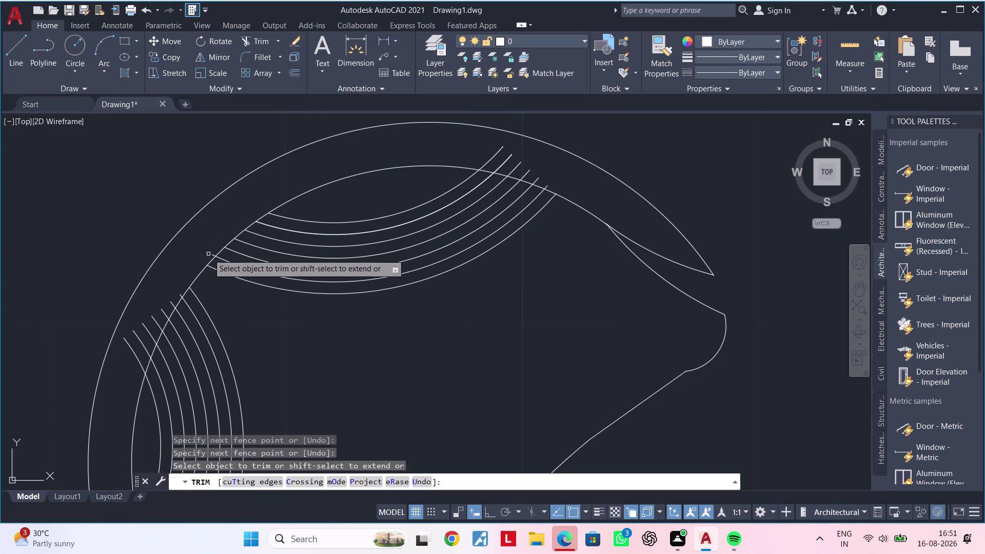
scroll(up, 3)
click(208, 257)
scroll(down, 3)
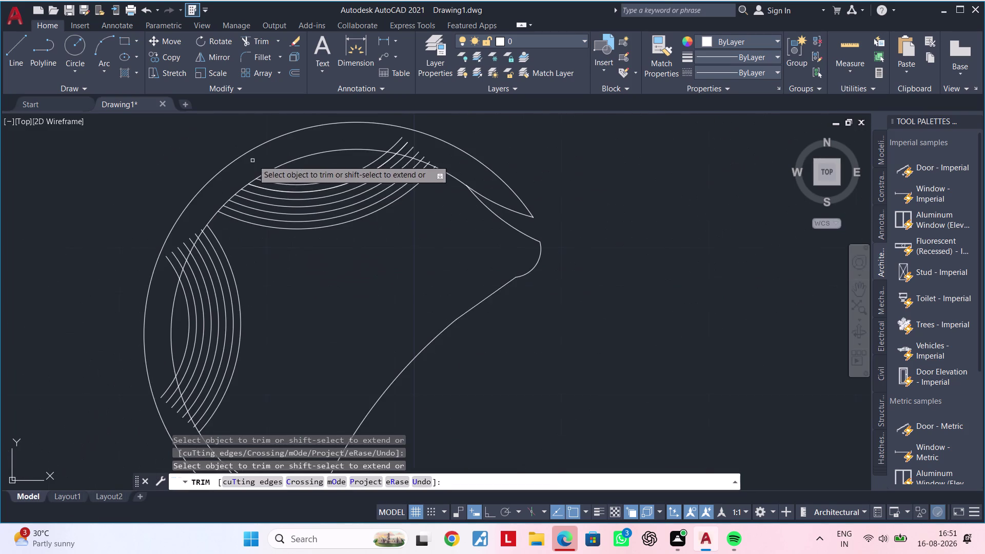
middle_drag(253, 163, 197, 231)
scroll(up, 3)
drag(345, 211, 474, 285)
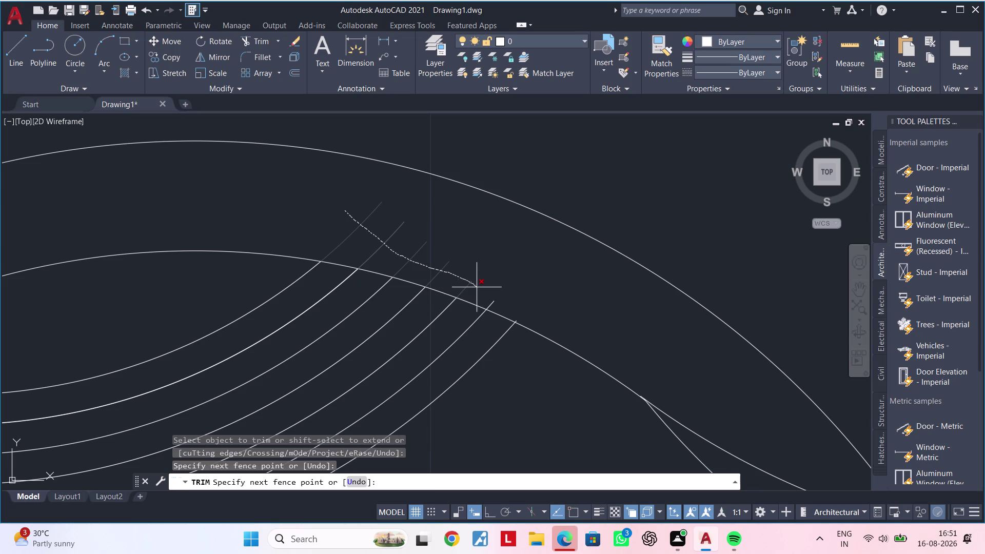
drag(474, 285, 496, 304)
Trim the overhanging upper ends of the left set of curves.
scroll(down, 3)
middle_drag(451, 348, 515, 77)
middle_drag(451, 166, 489, 298)
scroll(up, 3)
scroll(up, 3)
click(251, 241)
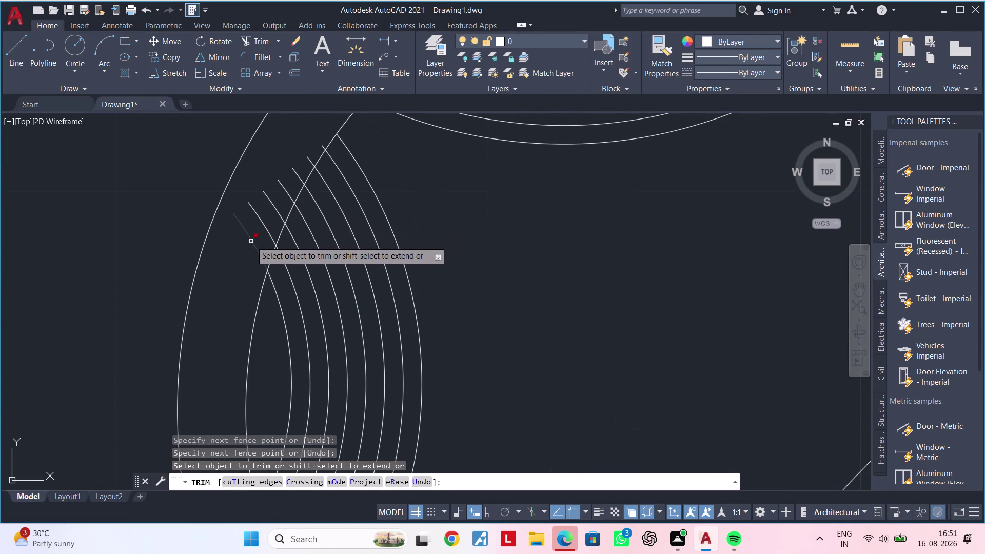
click(284, 199)
click(288, 192)
drag(302, 171, 312, 156)
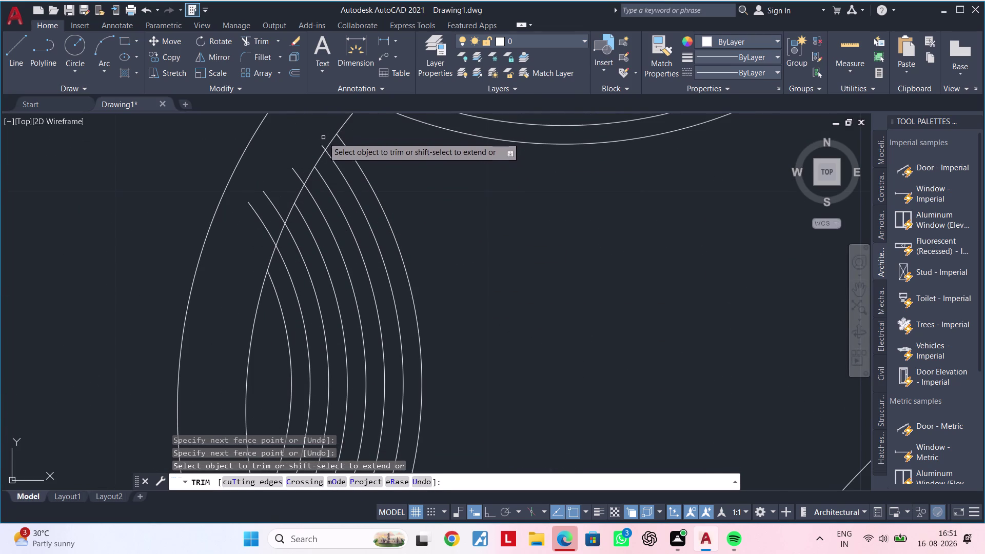
click(322, 141)
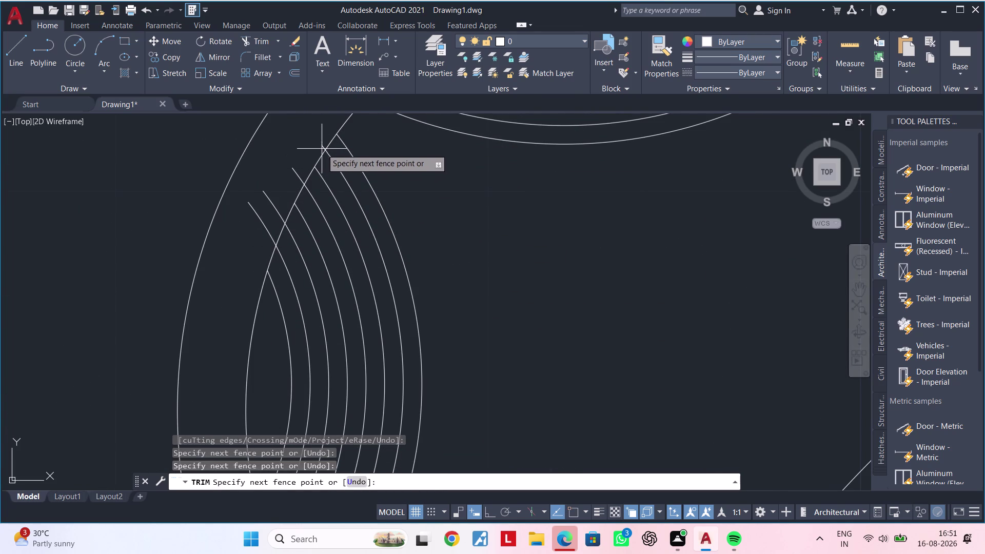
click(324, 149)
click(321, 145)
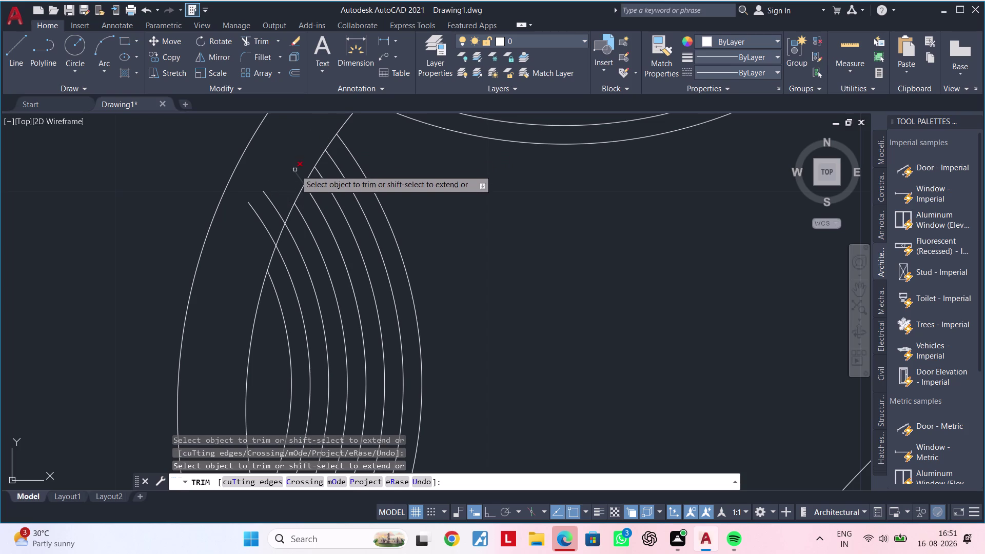
click(302, 163)
drag(301, 165, 281, 184)
click(248, 215)
click(244, 216)
drag(248, 214, 299, 166)
Trim the curves' lower ends that overshoot the chair outline.
scroll(down, 3)
middle_drag(299, 165, 369, 81)
scroll(up, 3)
drag(329, 236, 343, 264)
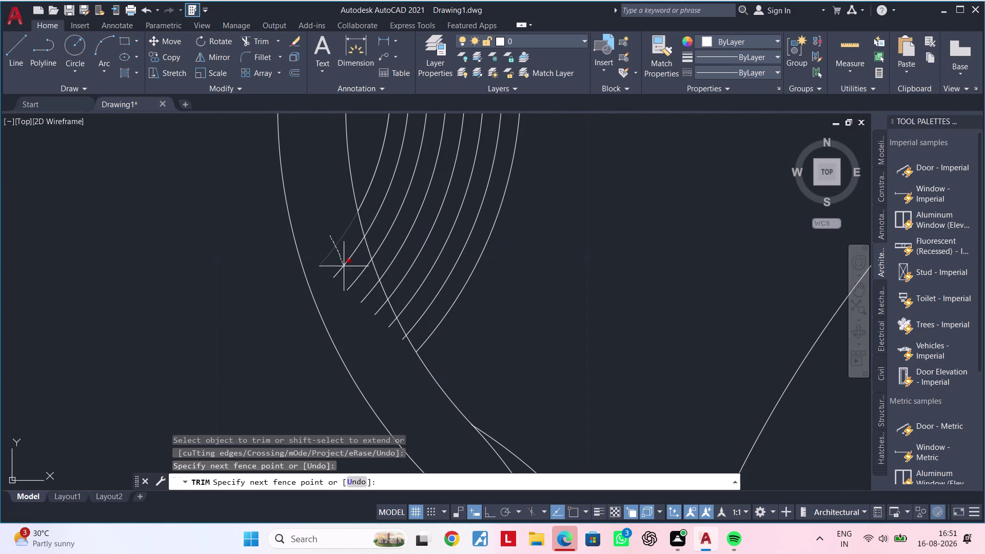
drag(343, 264, 406, 339)
click(405, 338)
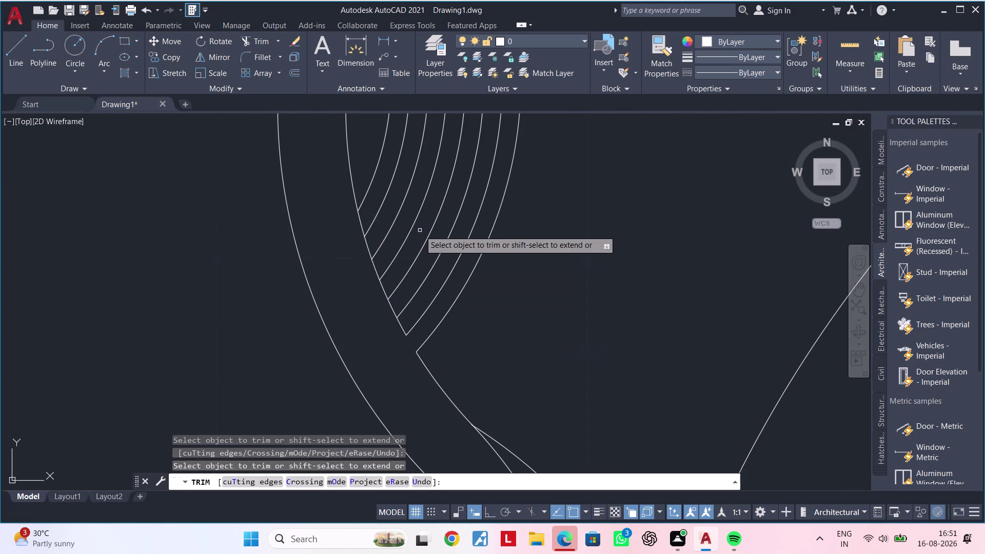
key(Escape)
key(Escape)
middle_drag(429, 313, 409, 271)
key(Escape)
key(Escape)
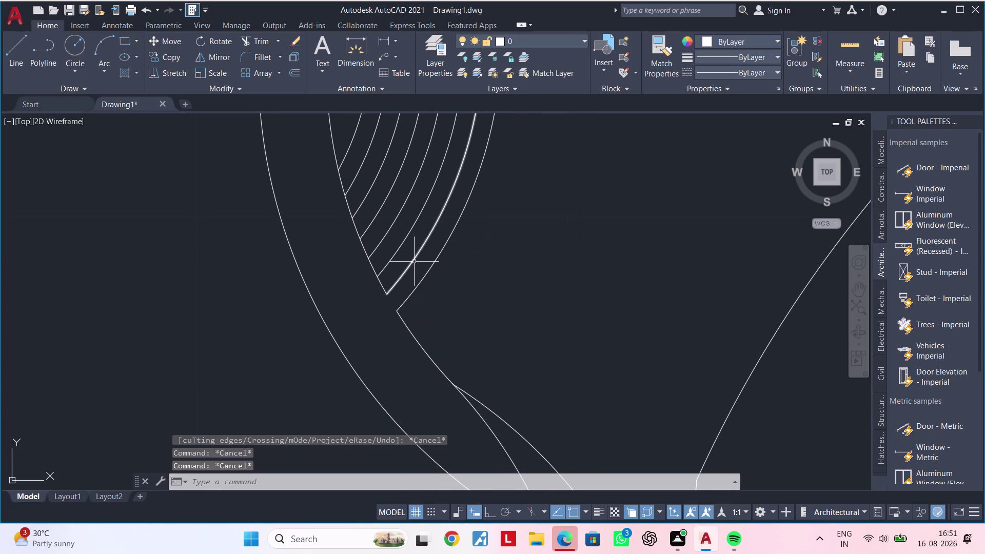
Extend a short arc to the chair outline with EXTEND.
key(e)
text(x)
key(space)
click(382, 282)
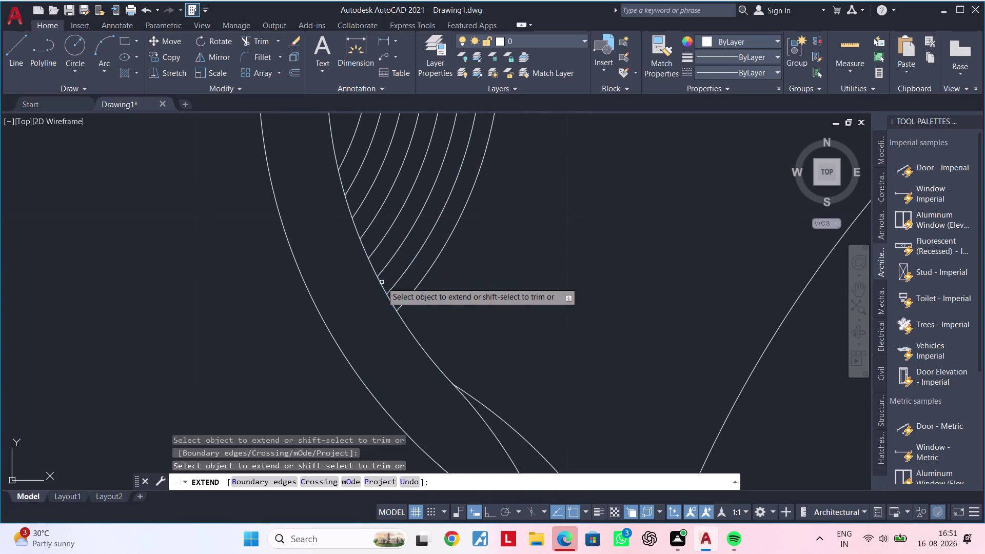
key(Escape)
key(Escape)
scroll(down, 3)
key(Escape)
key(Escape)
key(Escape)
scroll(down, 3)
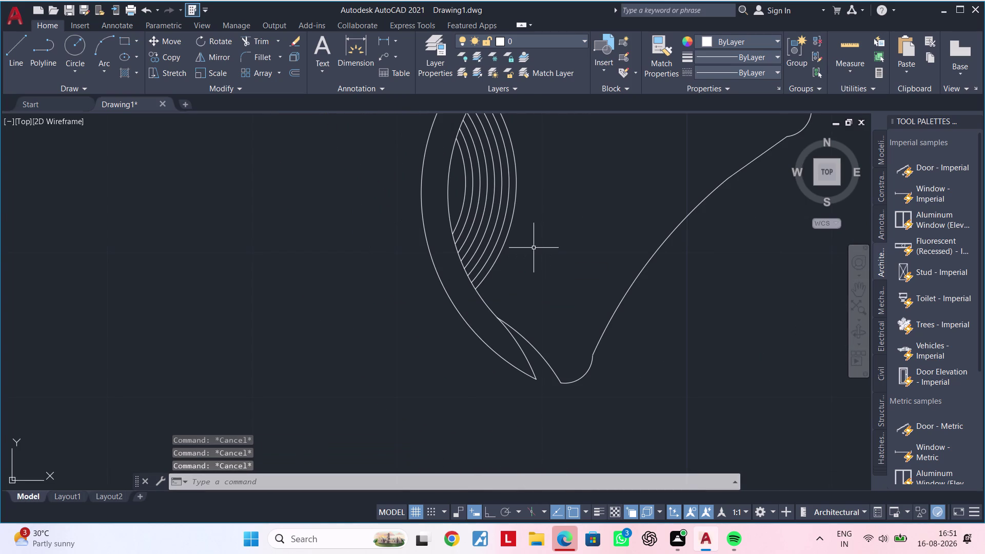
scroll(down, 3)
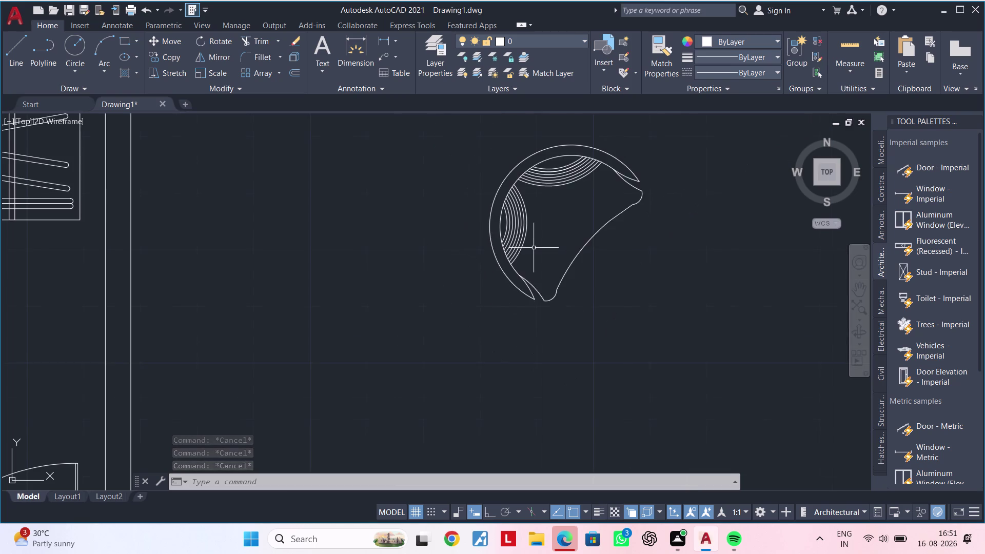
Frame the bedroom and its armchair in view, clearing any pending commands.
middle_drag(578, 216, 419, 314)
scroll(down, 3)
middle_drag(422, 313, 355, 299)
key(Escape)
key(Escape)
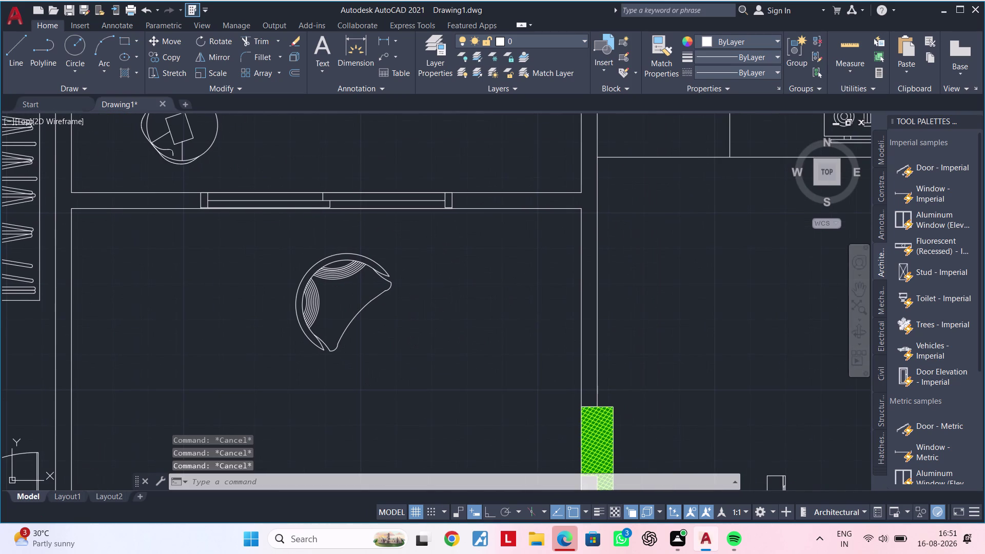
key(Escape)
key(Escape)
middle_drag(397, 366, 386, 288)
key(Escape)
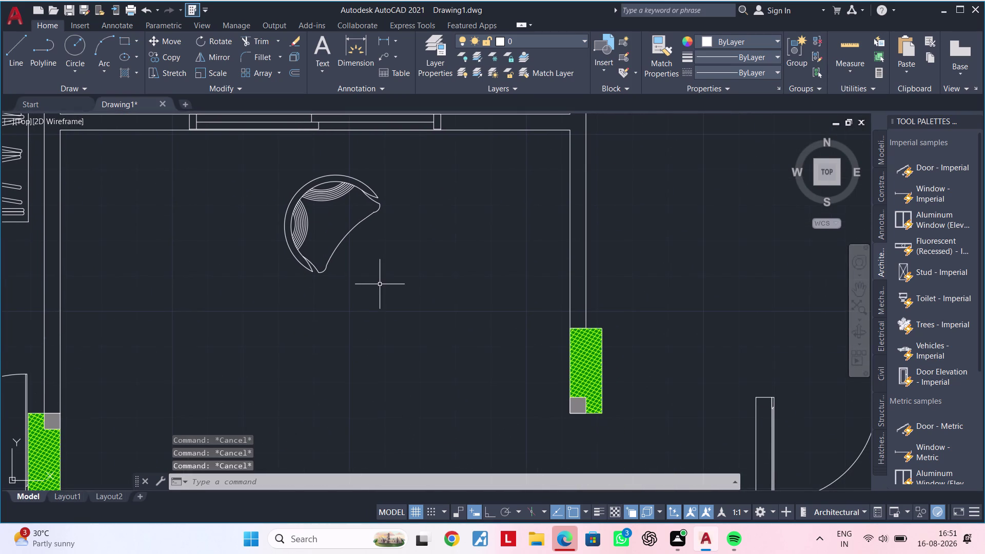
middle_drag(374, 266, 353, 292)
scroll(down, 3)
middle_drag(351, 293, 305, 284)
key(Escape)
Mirror the window-selected armchair across a horizontal line below it, keeping the original.
click(335, 209)
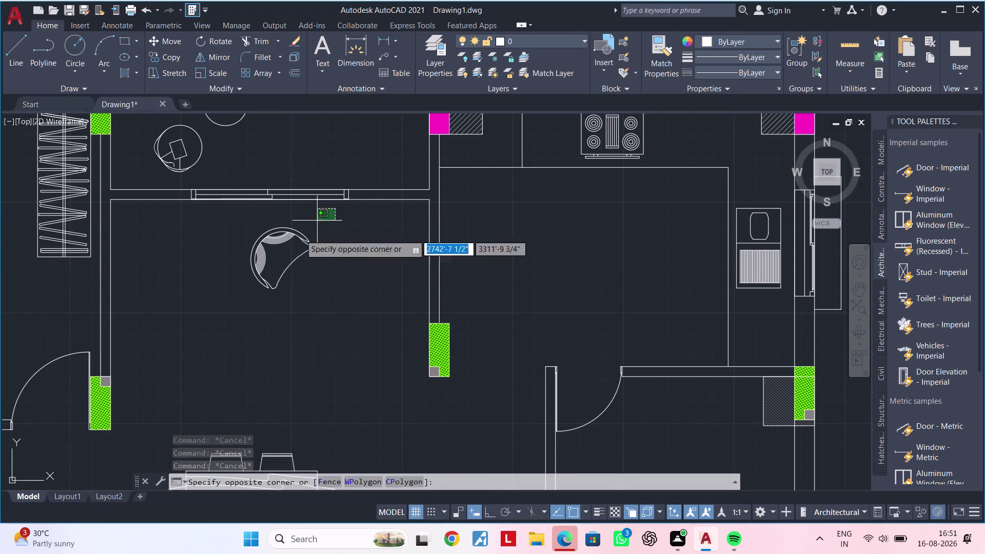
click(215, 302)
key(m)
key(i)
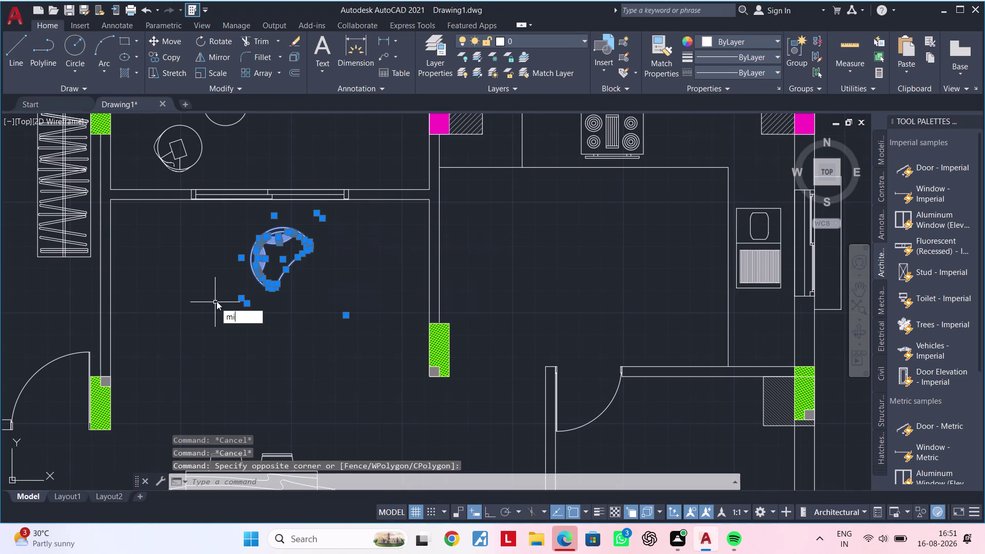
key(space)
click(257, 325)
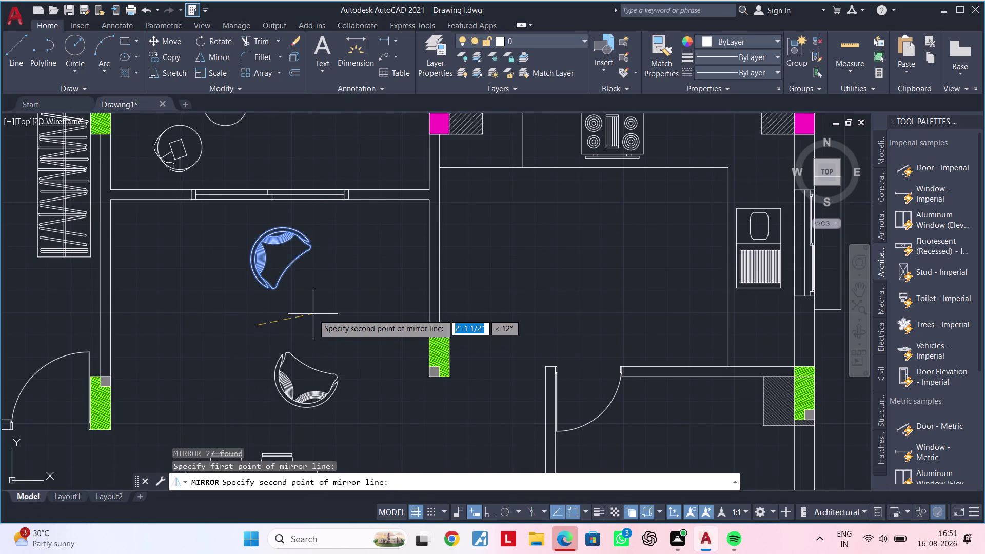
click(489, 519)
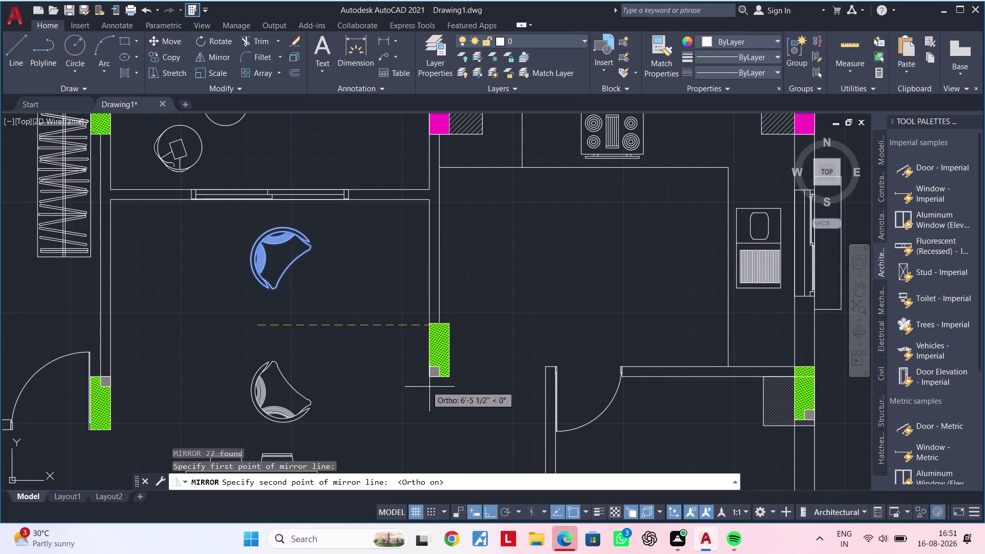
click(366, 353)
drag(389, 395, 366, 353)
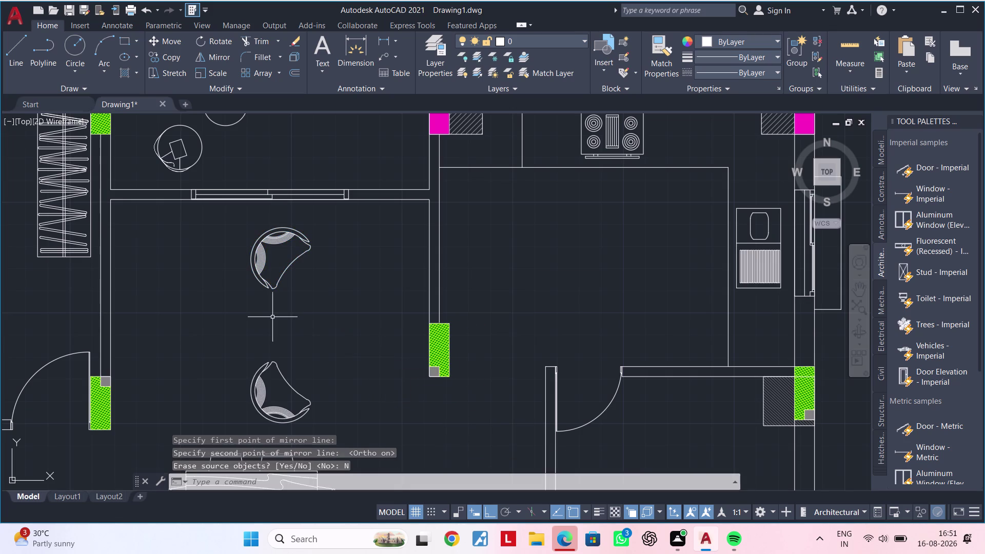
middle_drag(274, 317, 310, 294)
key(Escape)
drag(342, 310, 344, 323)
click(286, 407)
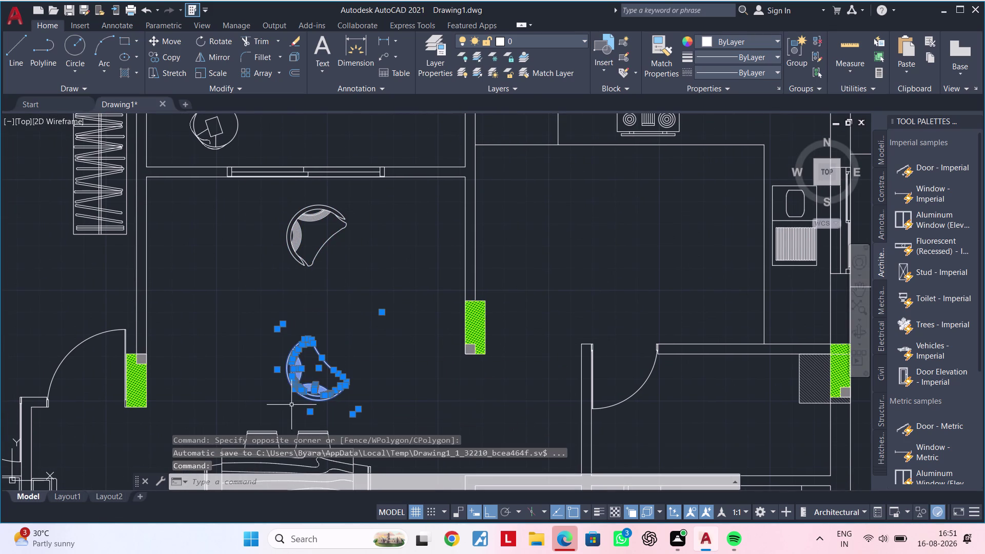
Attempt moving the lower armchair upward, then cancel and undo twice.
key(m)
key(space)
click(320, 371)
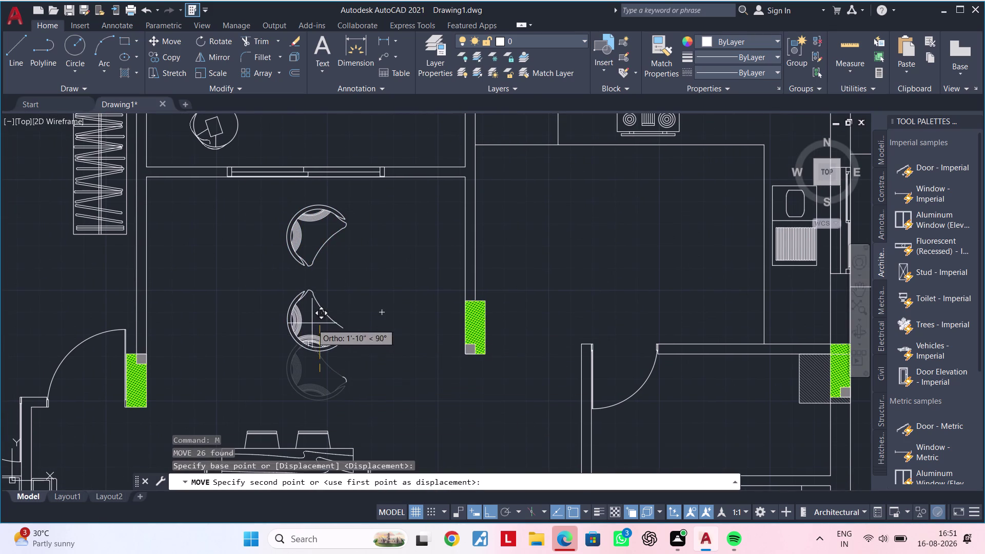
click(315, 337)
key(Escape)
scroll(up, 3)
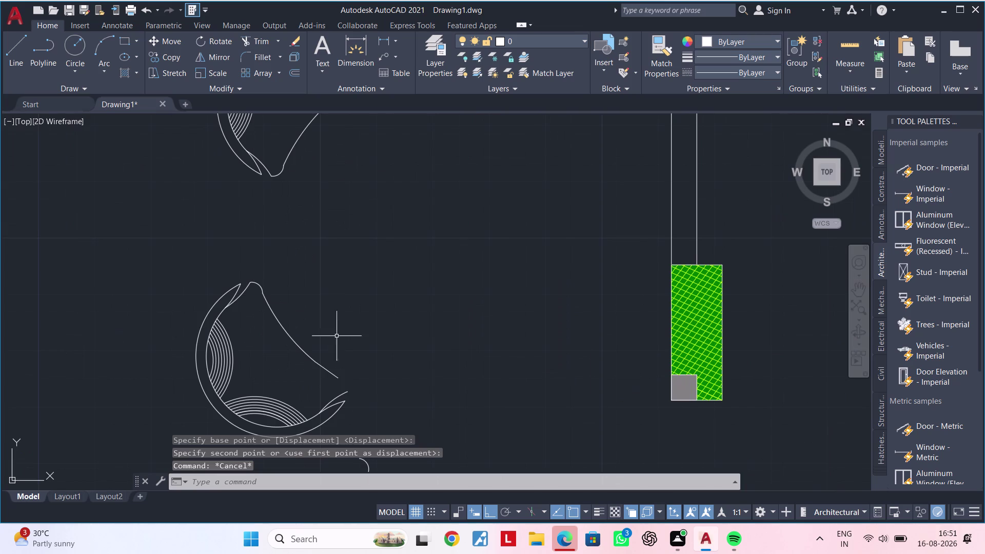
middle_drag(351, 339, 389, 270)
key(ctrl+z)
key(ctrl+z)
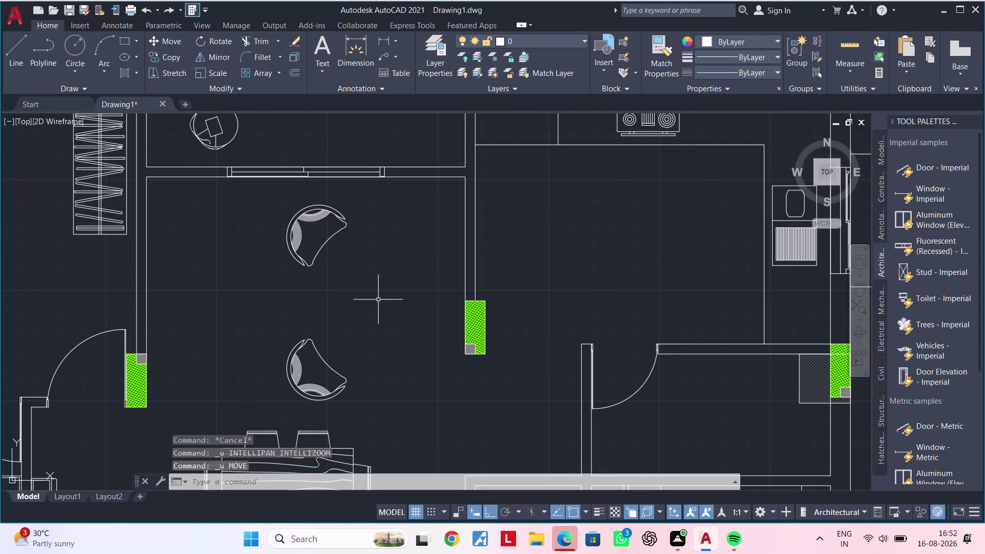
middle_drag(376, 311, 408, 274)
Join the lower armchair's lines into polylines with J.
click(410, 266)
click(297, 369)
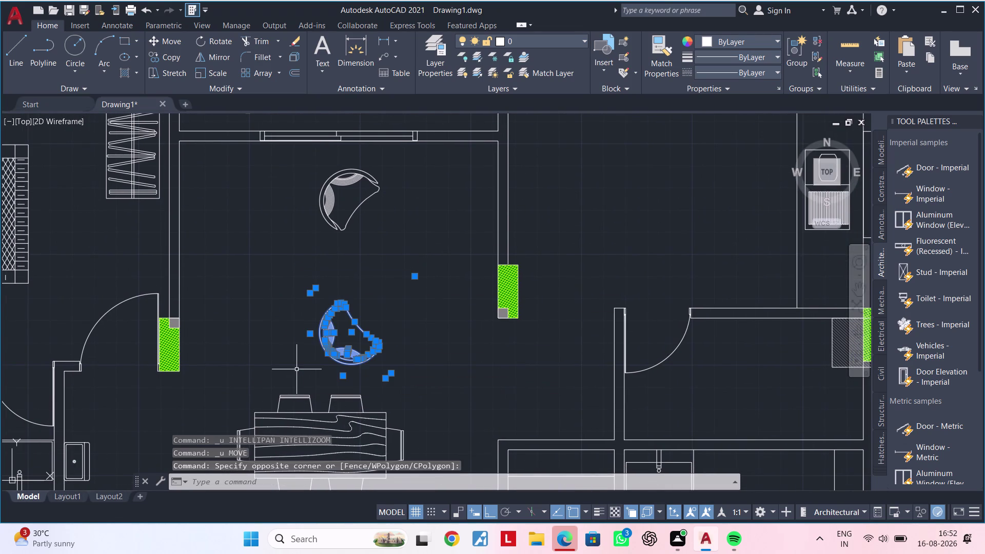
text(j)
key(space)
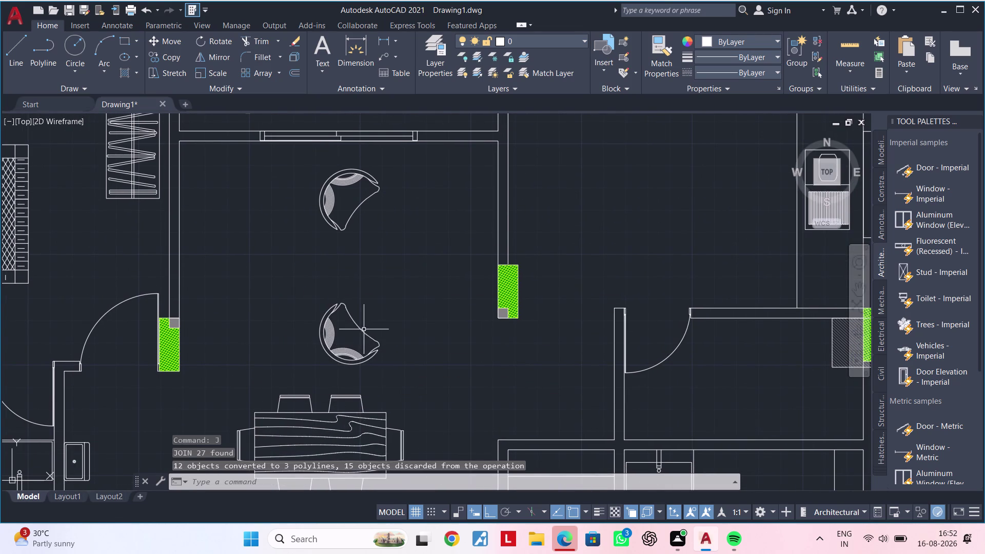
Move the lower armchair upward, closer to the upper one.
drag(274, 288, 303, 294)
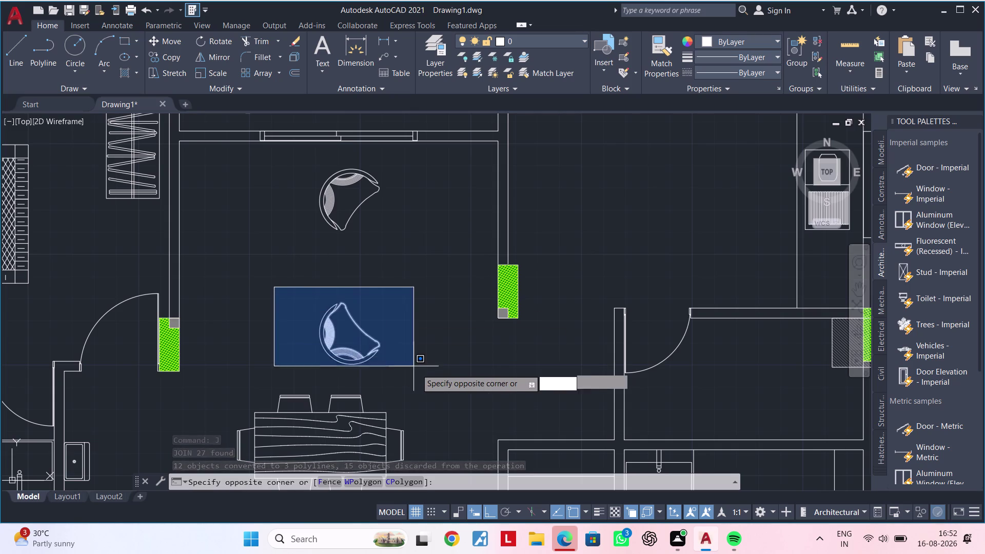
click(419, 373)
key(m)
key(space)
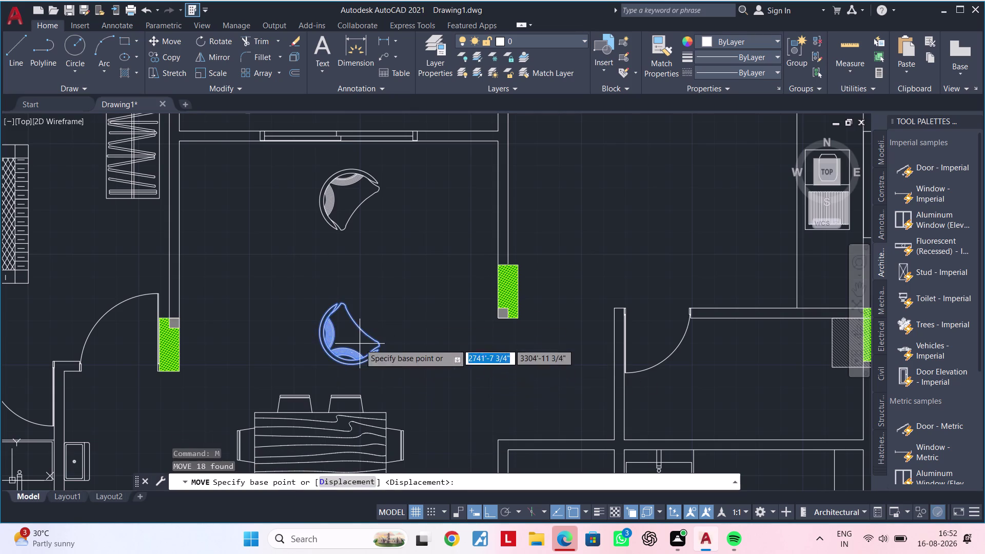
click(360, 343)
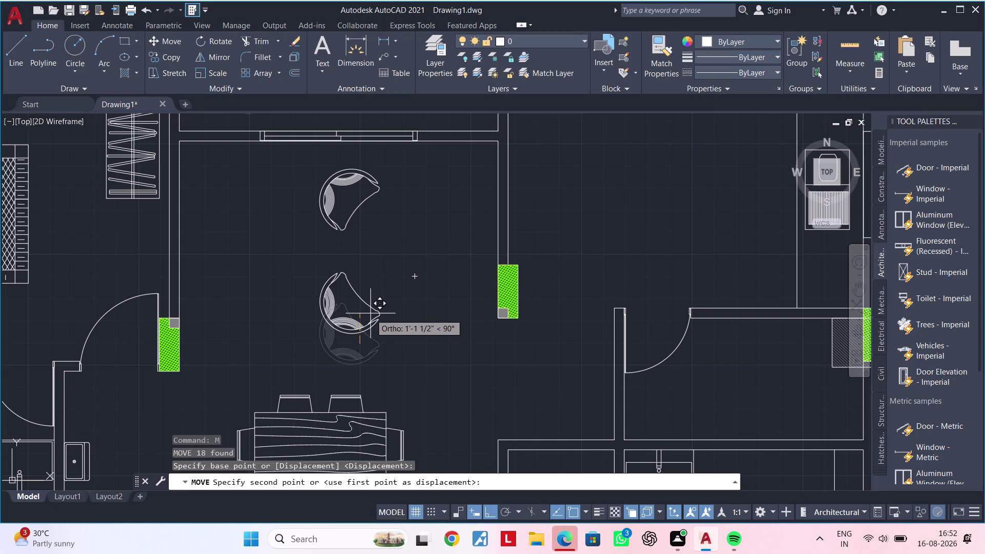
click(370, 314)
middle_drag(392, 277, 391, 297)
key(Escape)
middle_drag(382, 269, 382, 288)
key(Escape)
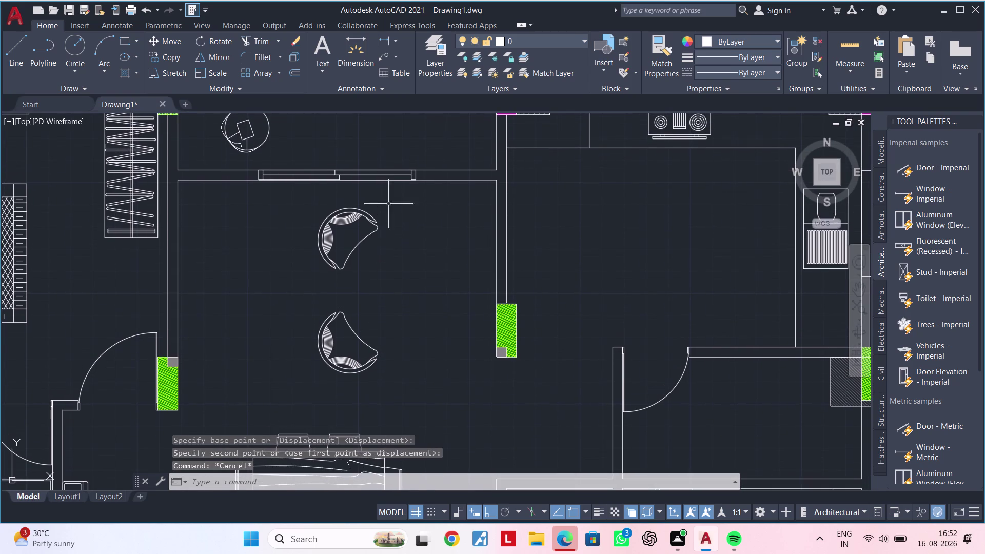
Join the upper armchair's lines into polylines with J.
click(393, 182)
click(288, 277)
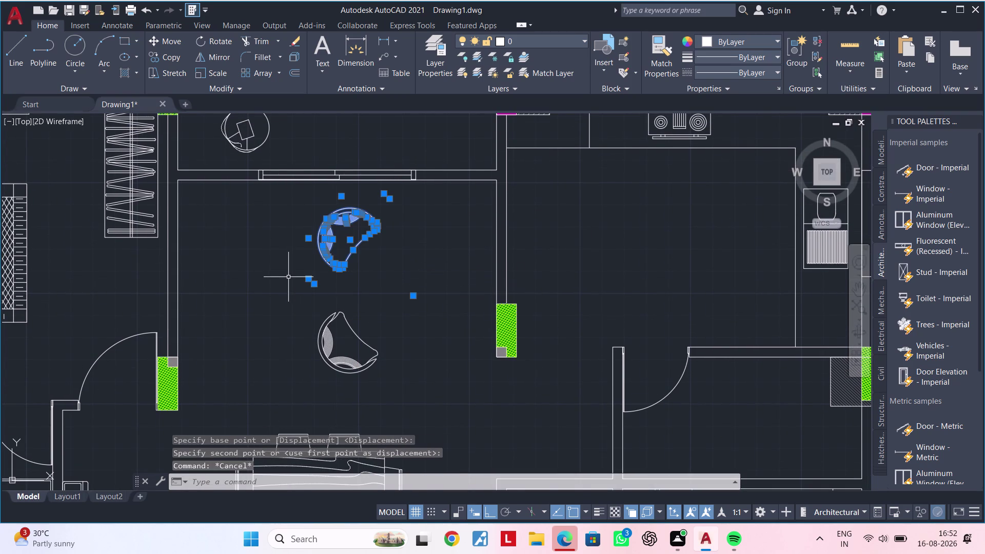
text(j)
key(space)
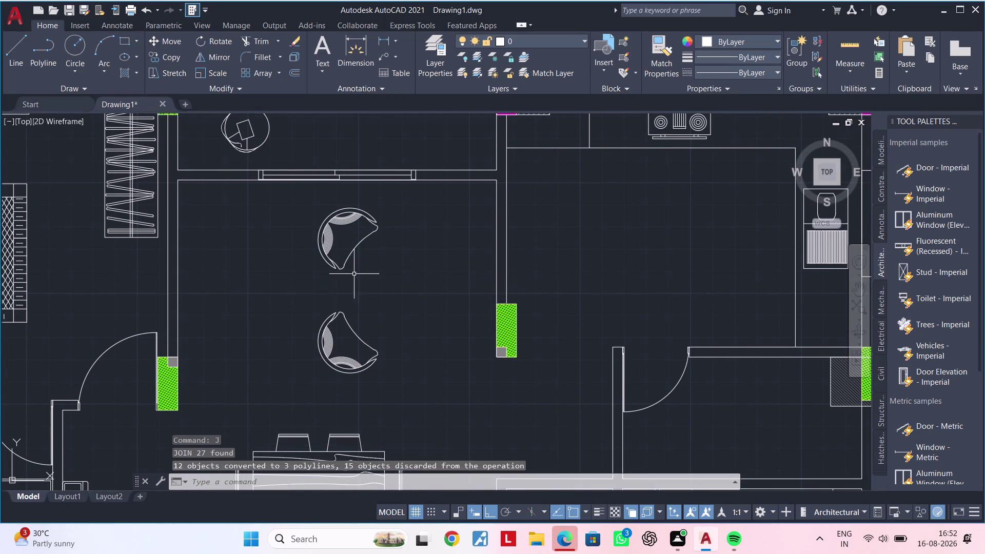
middle_drag(385, 279, 344, 281)
key(Escape)
key(Escape)
key(Escape)
key(Escape)
key(Escape)
key(Escape)
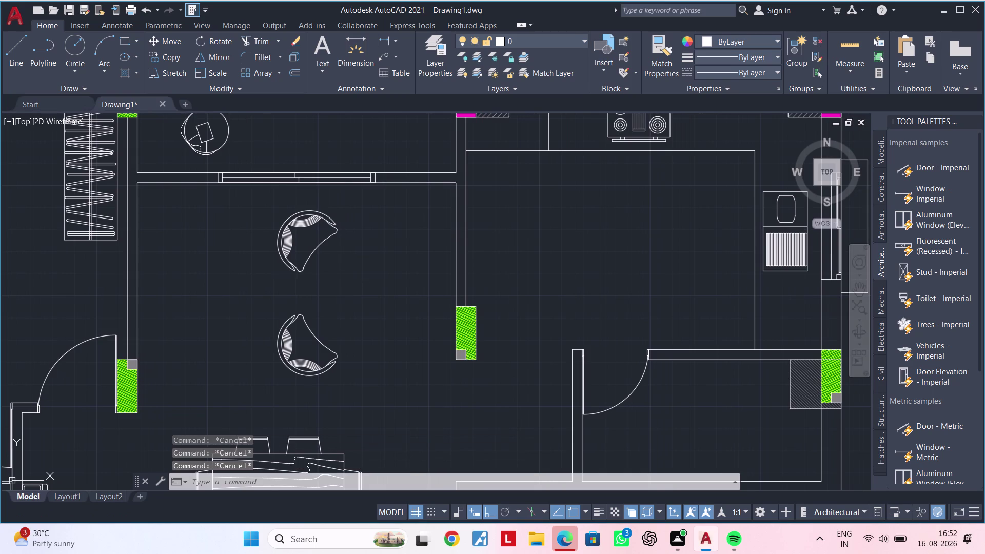
key(Escape)
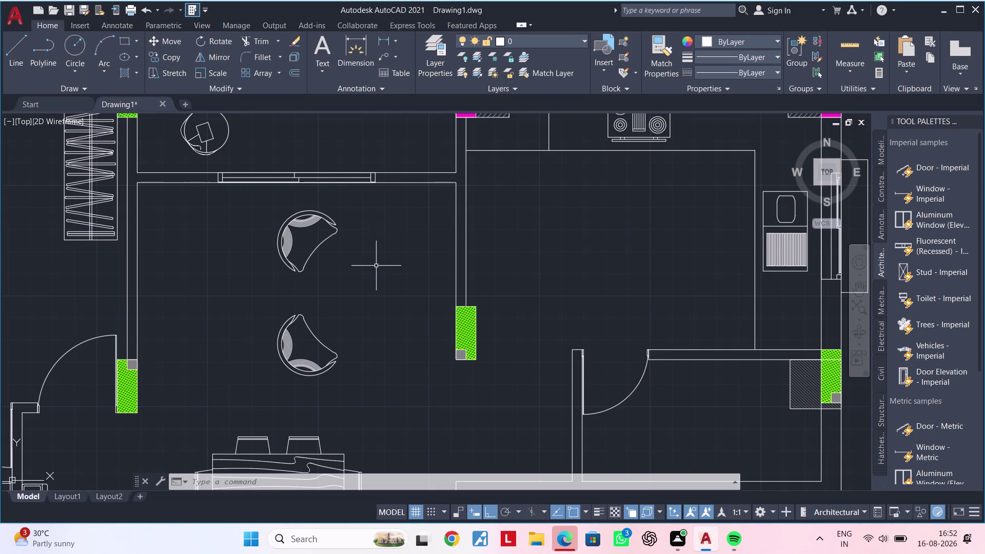
Draw a circular table beside the armchairs.
text(c)
key(space)
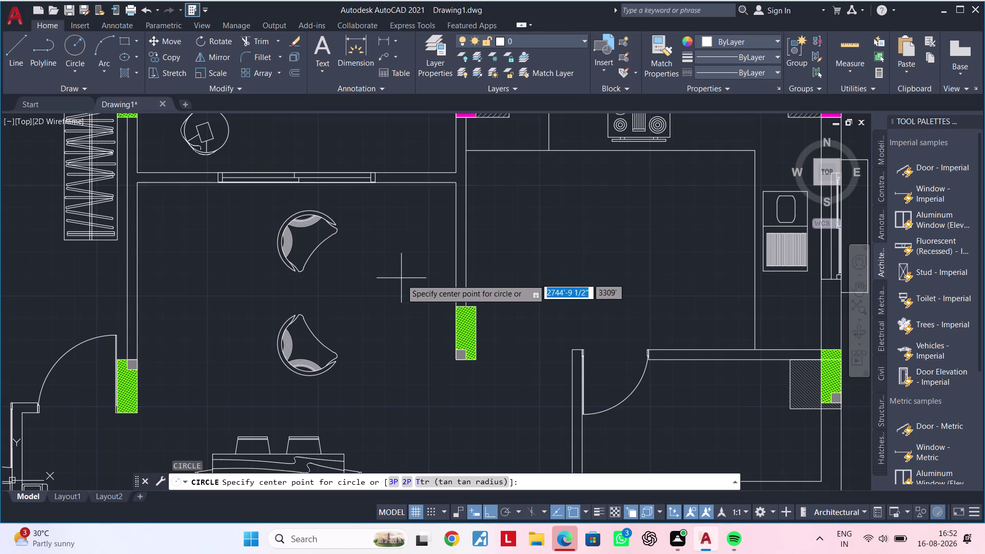
click(377, 255)
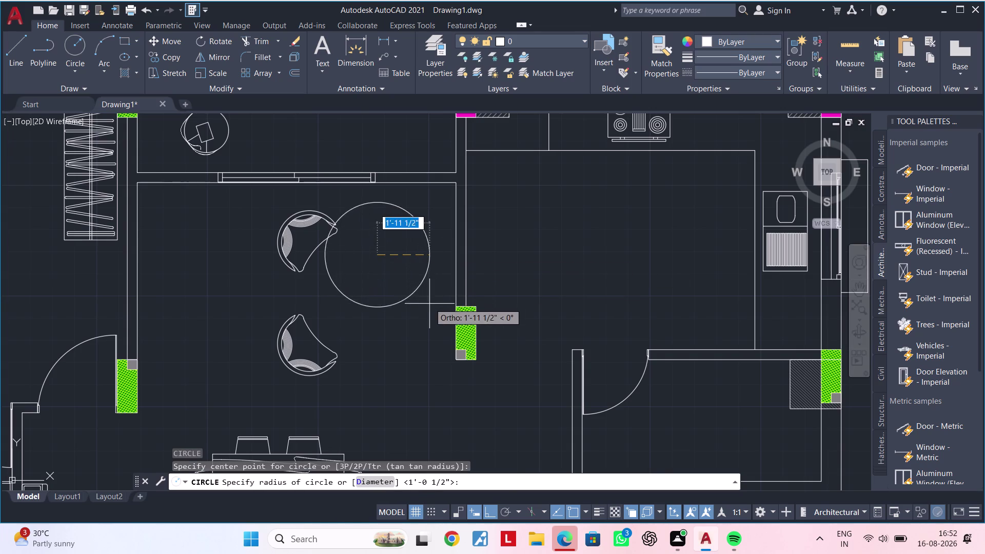
click(402, 323)
key(Escape)
key(Escape)
key(Escape)
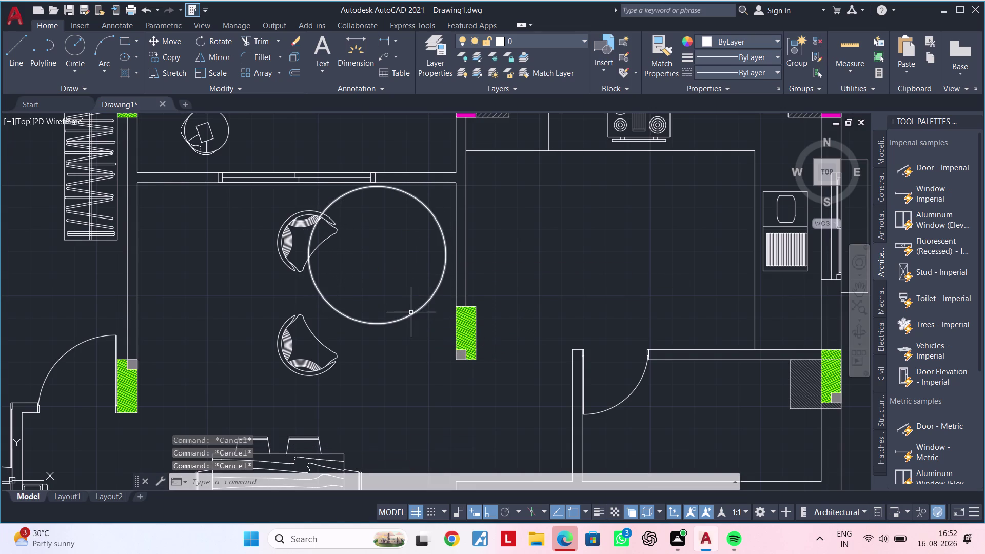
Draw a vertical line across the table's centre from top to bottom.
key(l)
key(space)
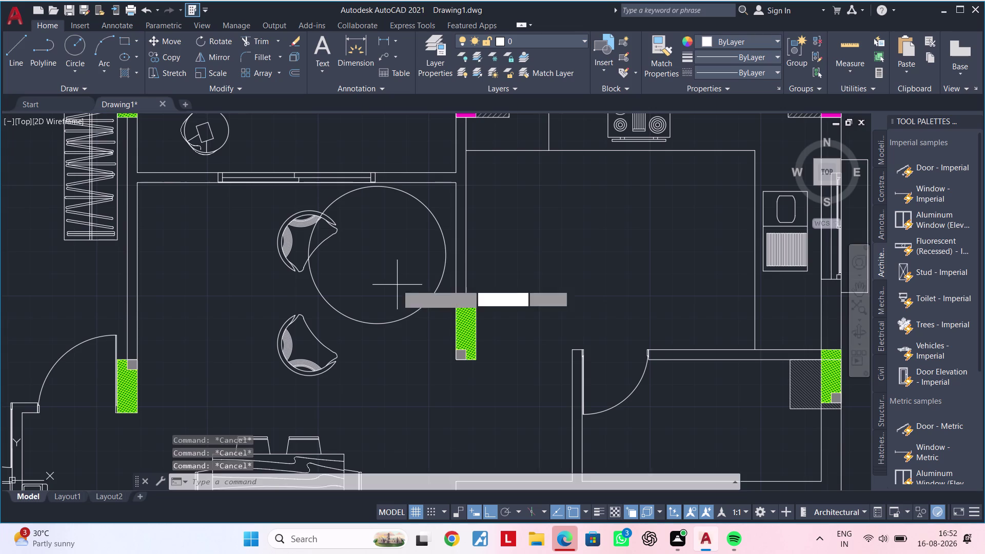
click(376, 189)
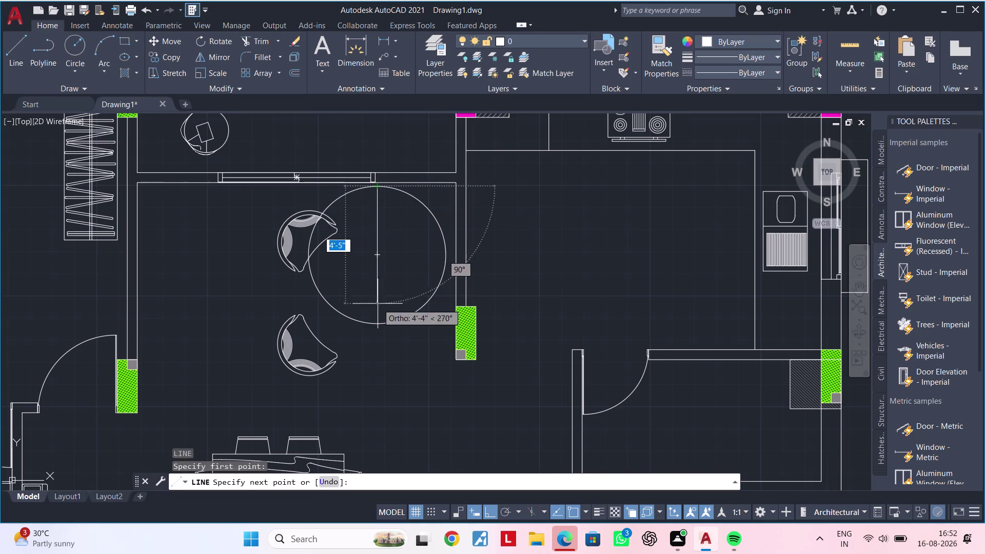
click(377, 324)
key(Escape)
key(Escape)
Trim the circle against the line, leaving a half-circle.
text(tr)
key(space)
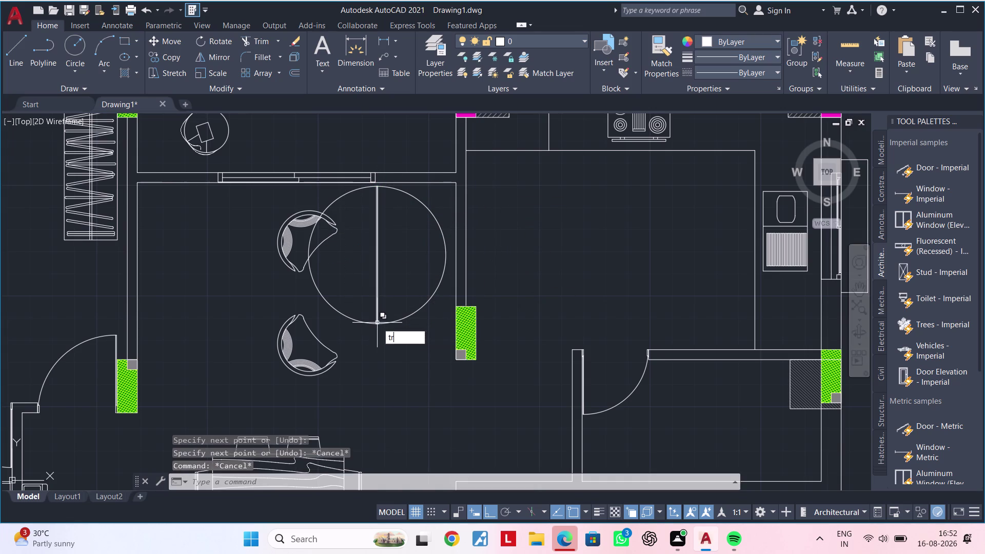
click(360, 325)
click(355, 310)
middle_drag(358, 277, 359, 342)
key(Escape)
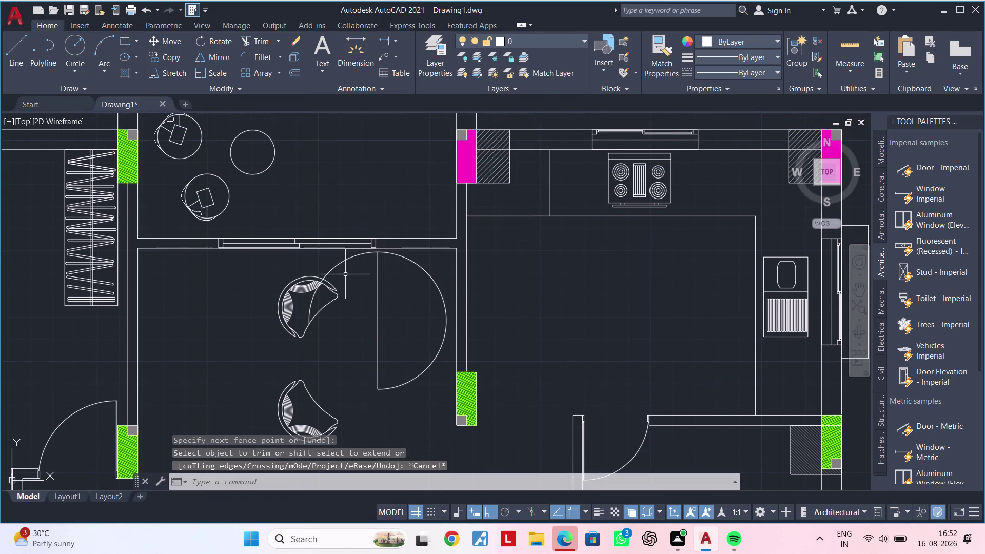
Cancel trimming and delete the stray arc inside the armchair.
text(tr)
key(space)
click(344, 263)
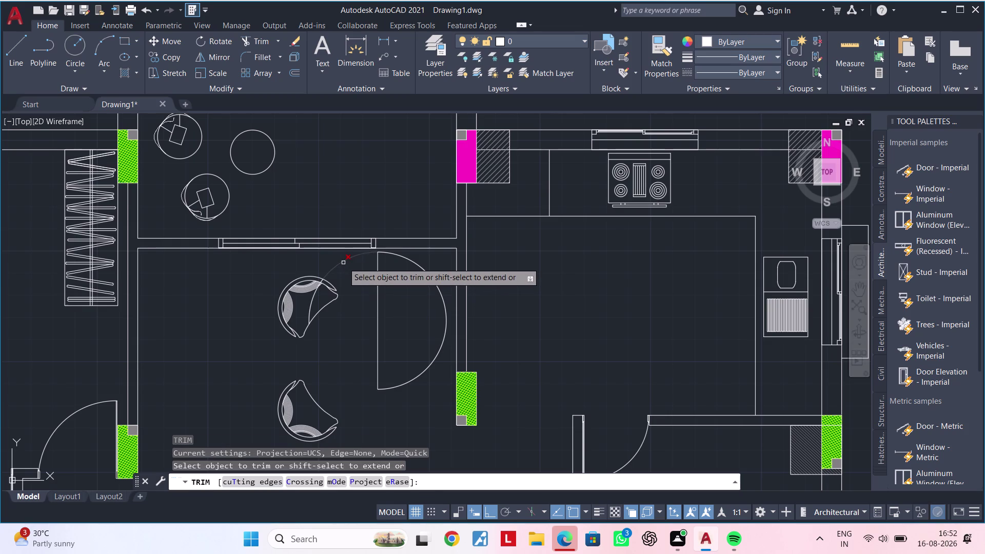
key(Escape)
scroll(up, 3)
click(293, 309)
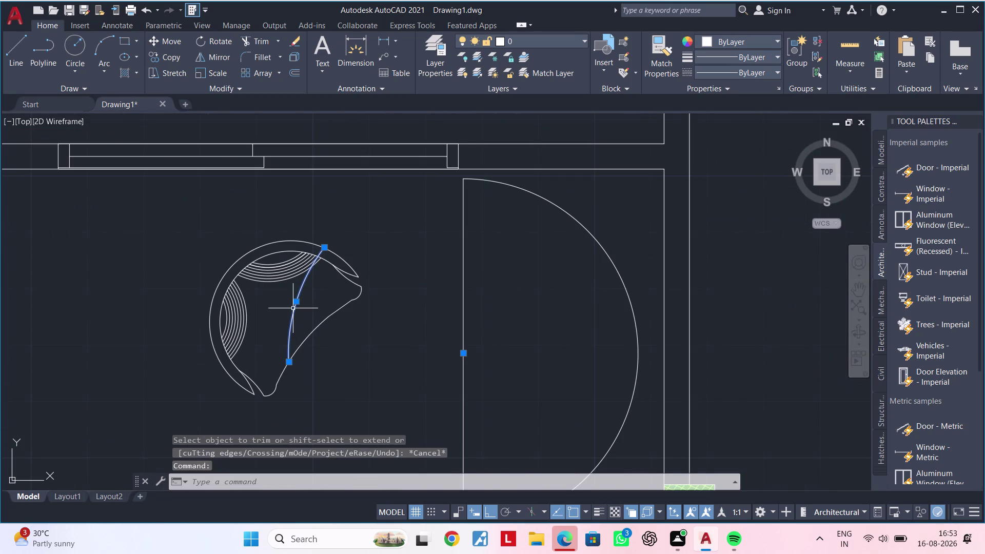
key(Delete)
Select and delete another leftover element near the armchairs.
scroll(down, 3)
middle_drag(381, 291, 354, 331)
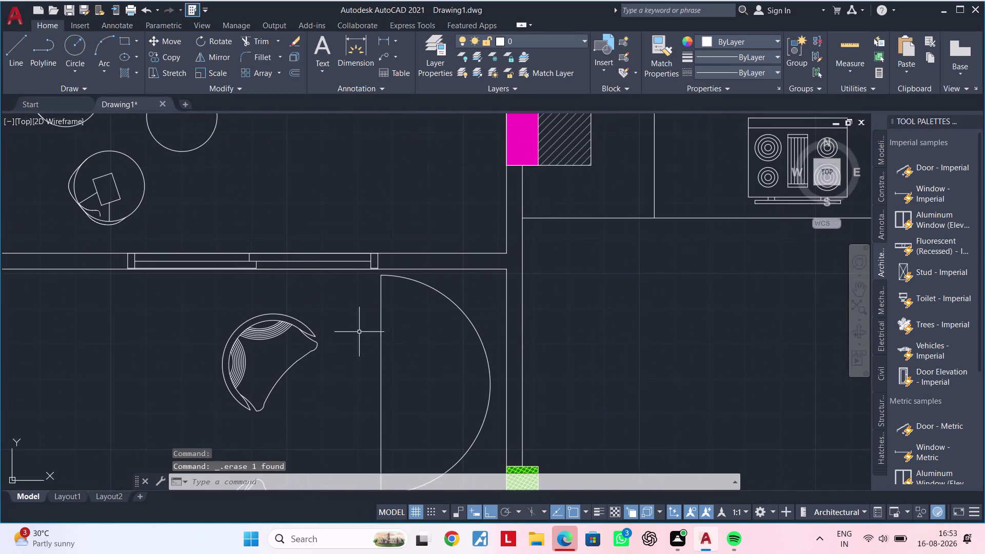
scroll(up, 3)
middle_click(418, 333)
click(361, 353)
key(Delete)
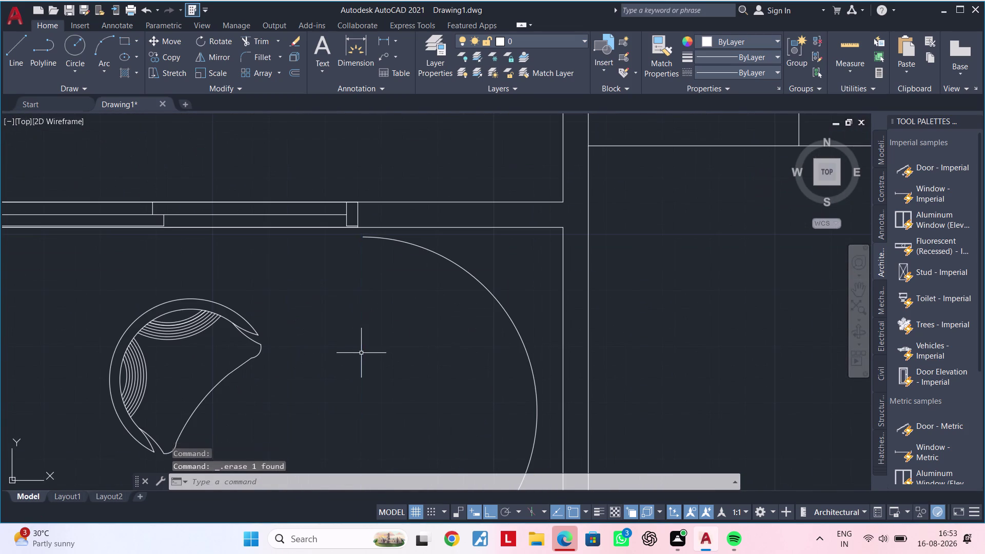
scroll(down, 3)
middle_drag(364, 354, 456, 336)
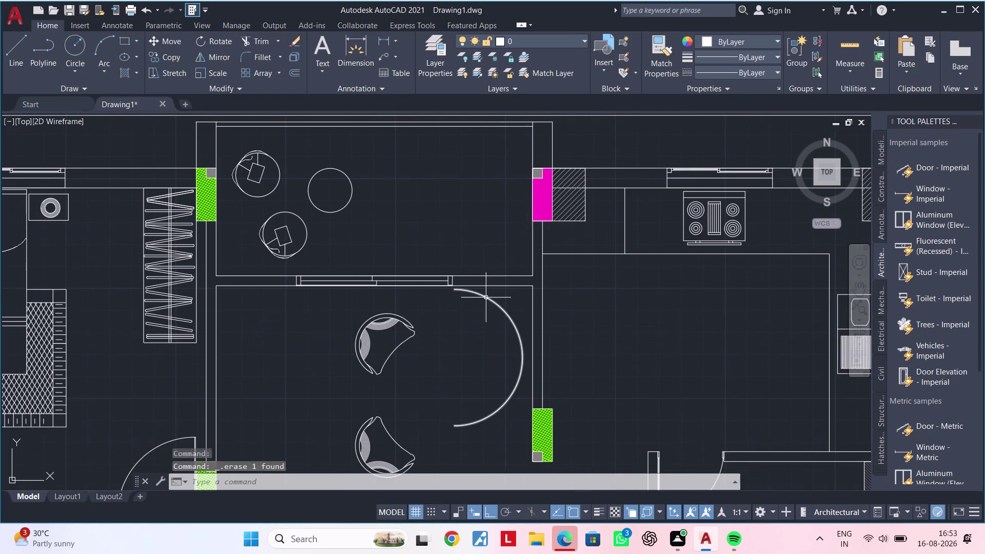
Grip-stretch one endpoint of the curved swing arc to a new position.
click(485, 298)
click(456, 291)
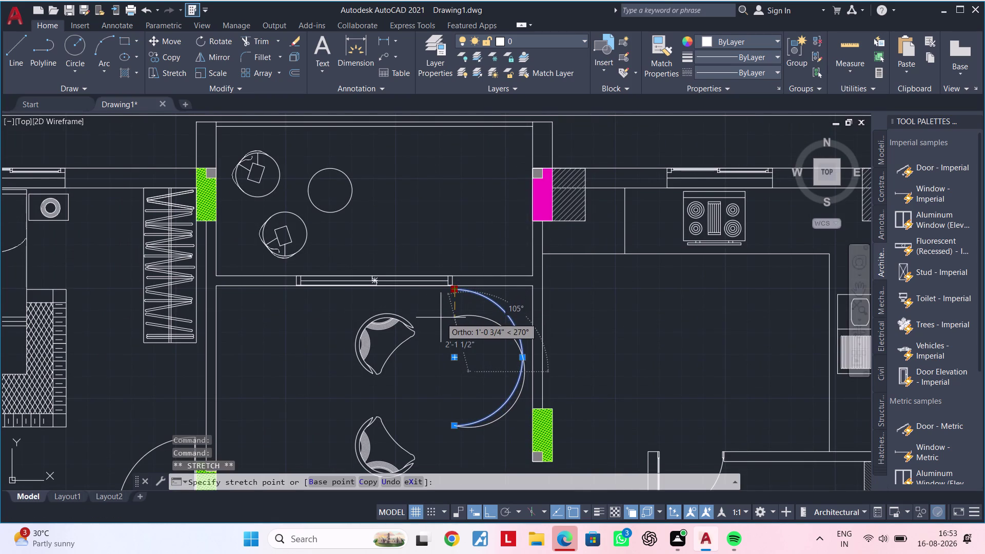
click(444, 318)
middle_drag(492, 391, 491, 387)
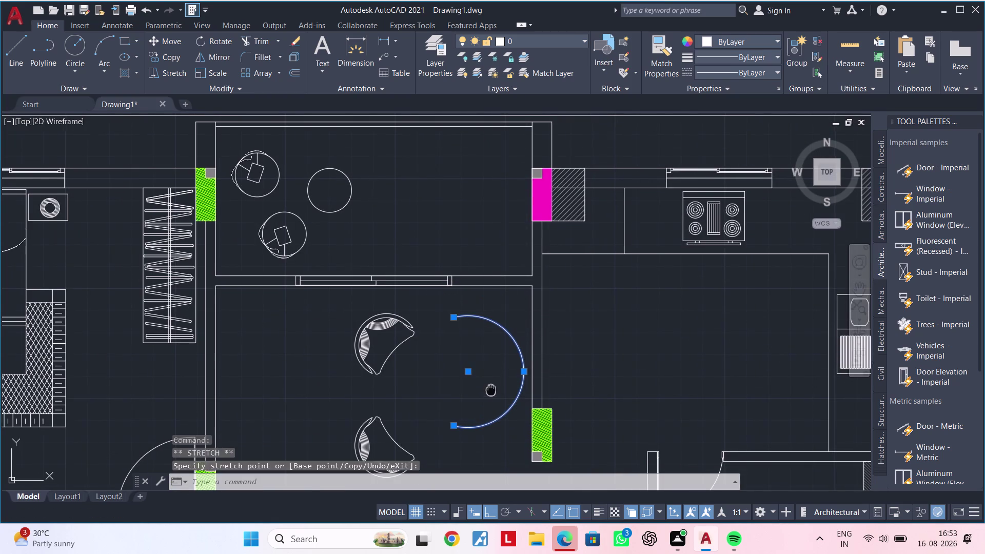
middle_drag(491, 388, 483, 355)
scroll(up, 3)
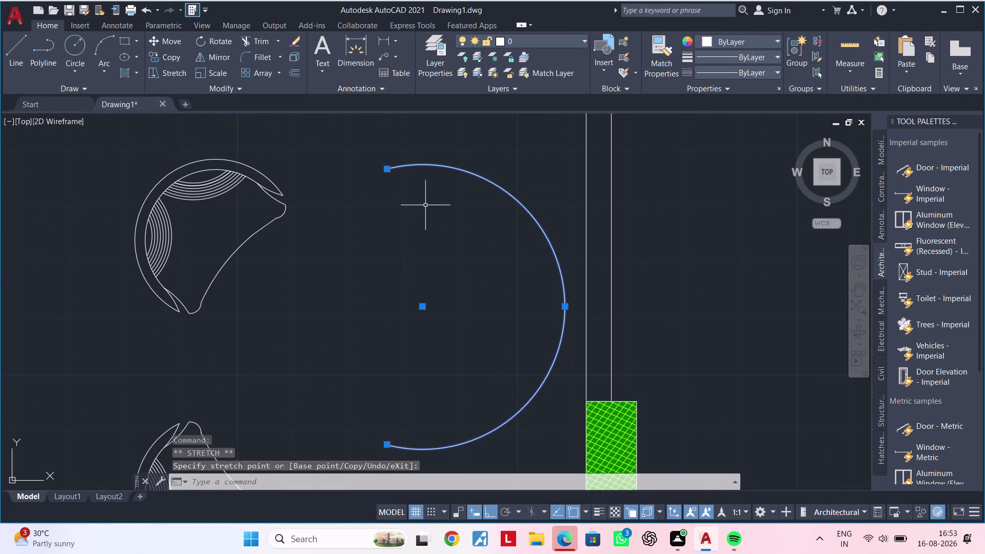
Pull the arc's top and bottom endpoints inward for a shallower arc.
click(384, 169)
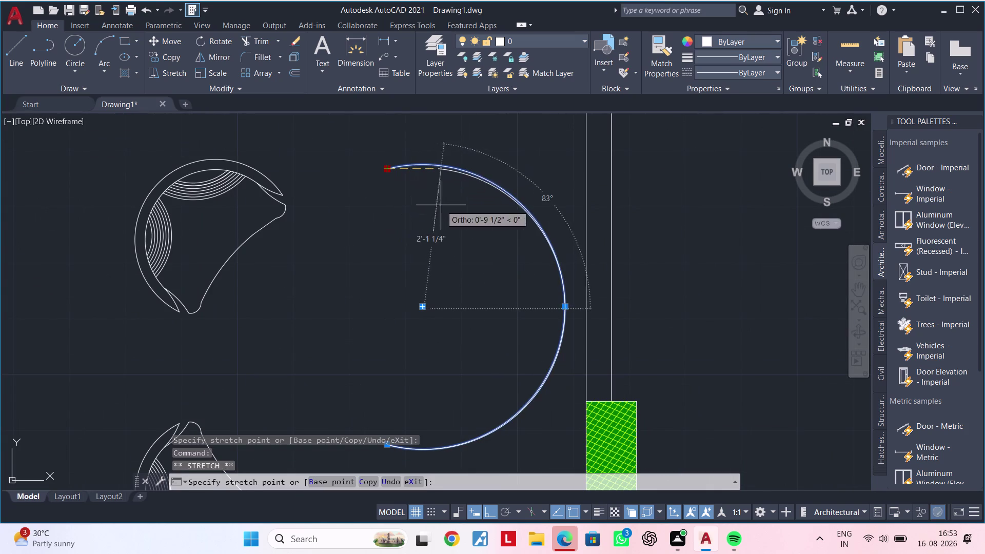
click(462, 231)
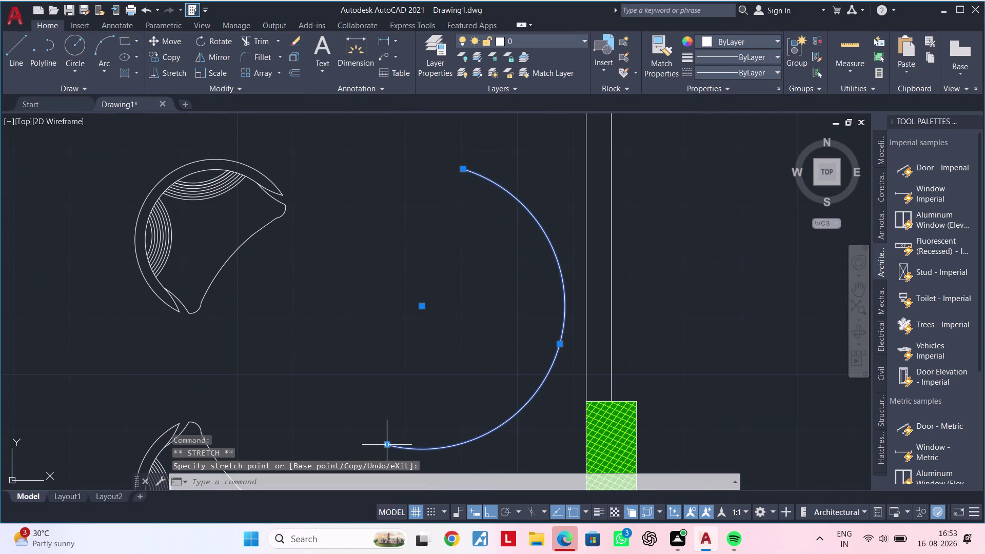
click(389, 445)
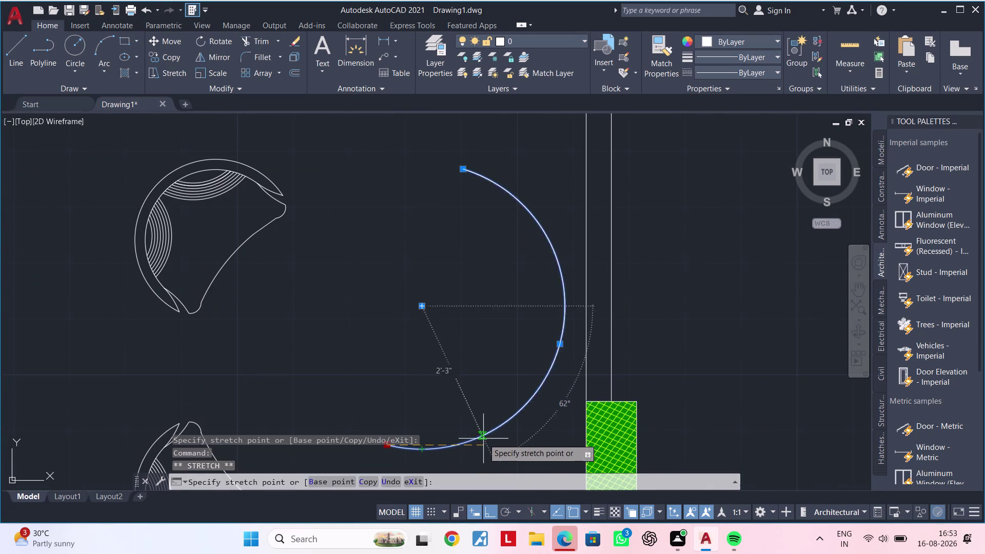
click(475, 432)
scroll(down, 3)
middle_drag(482, 406, 482, 403)
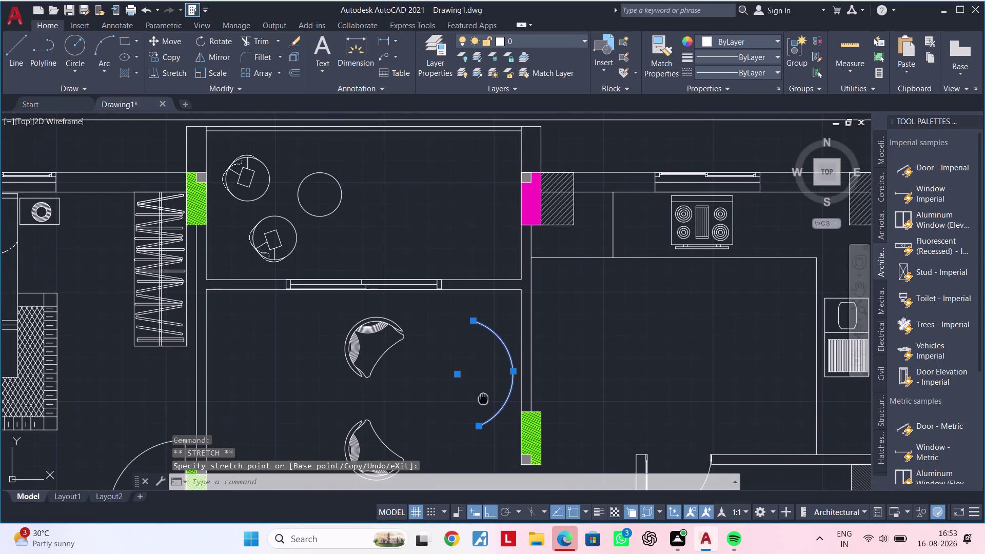
middle_drag(482, 404, 478, 366)
middle_drag(463, 368, 437, 369)
key(Escape)
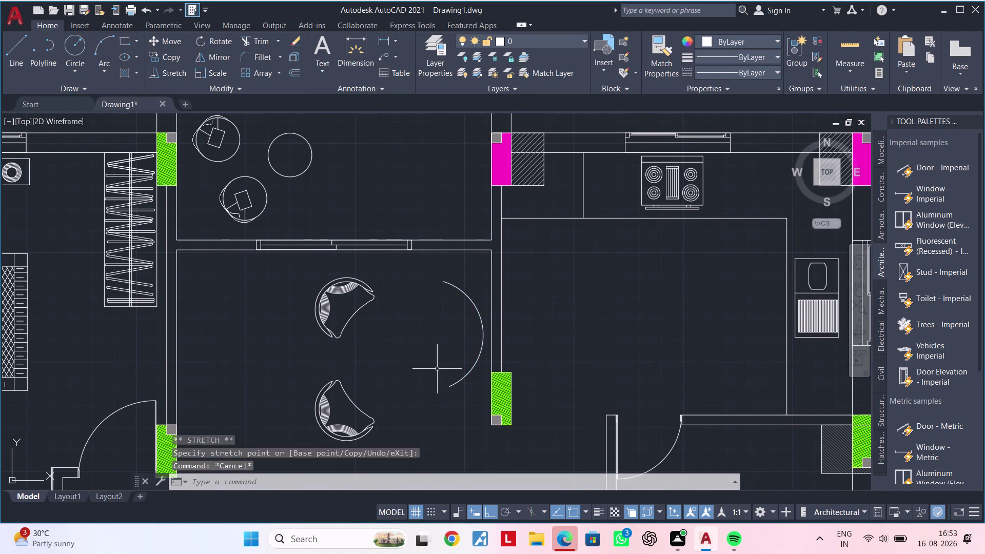
Draw a three-point arc inside the existing curved arc beside the armchairs.
key(Escape)
key(Escape)
key(Escape)
key(Escape)
key(Escape)
key(Escape)
key(Escape)
key(Escape)
key(Escape)
key(Escape)
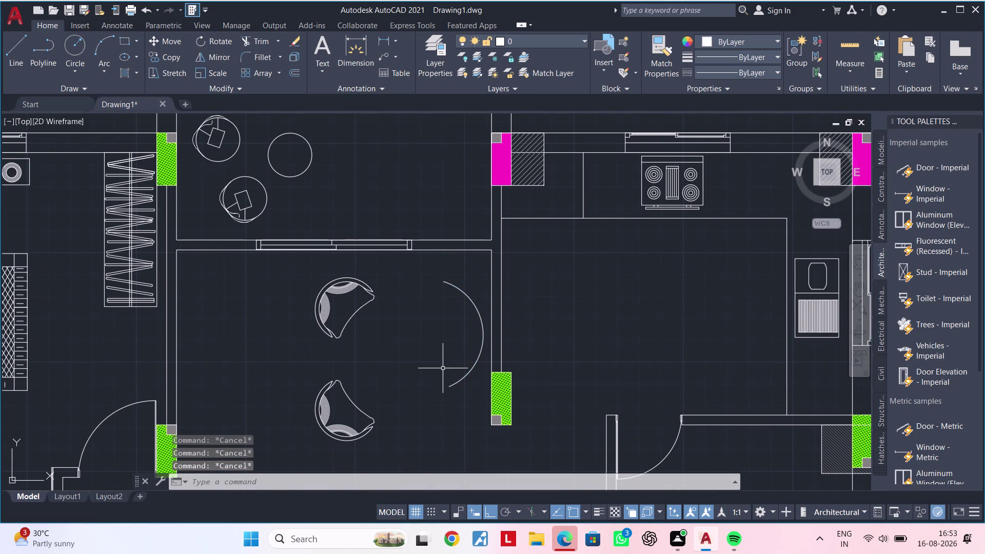
click(98, 50)
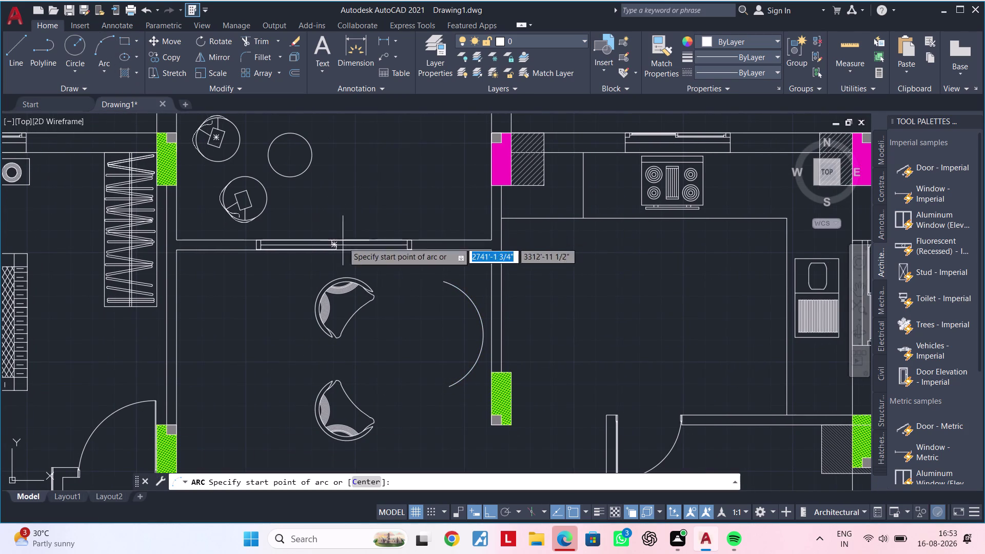
click(450, 383)
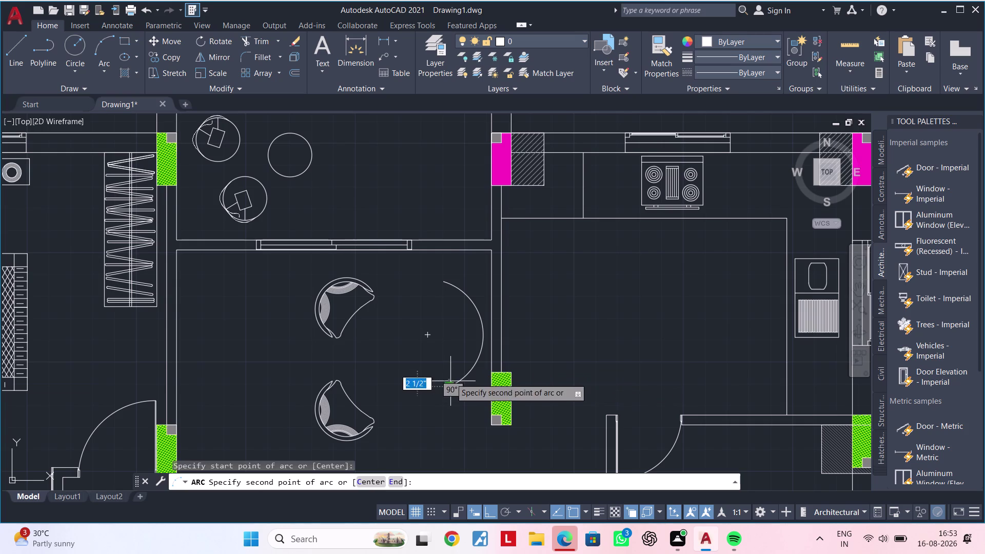
click(430, 361)
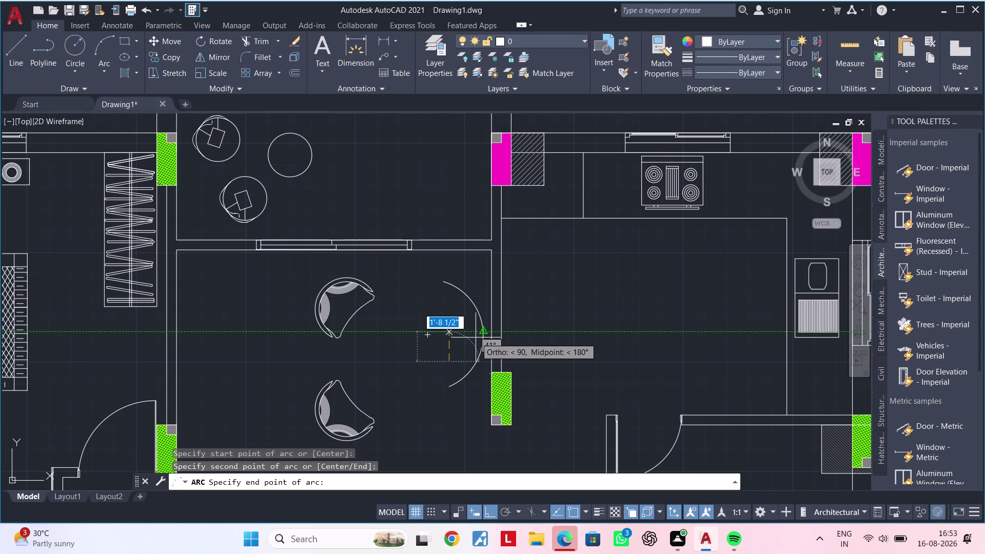
click(468, 342)
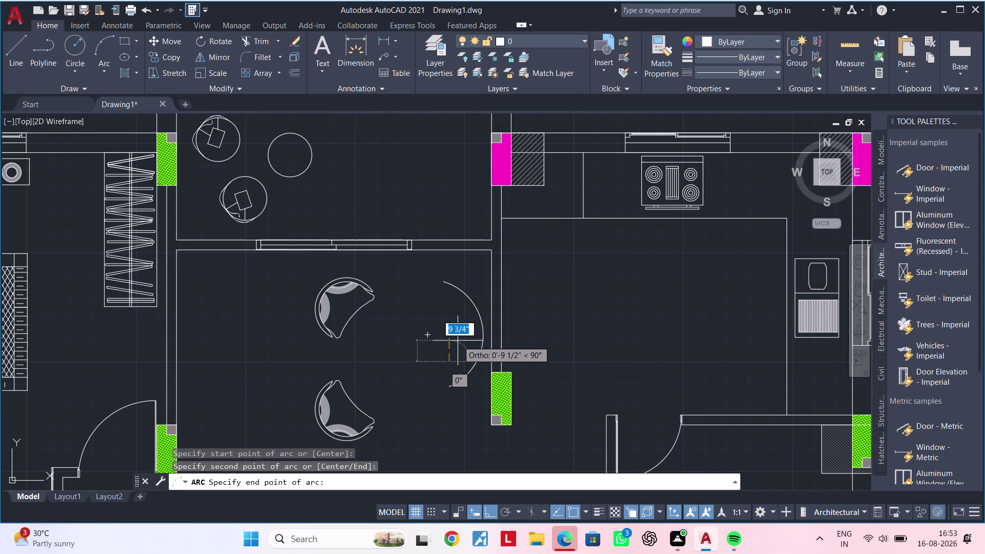
click(457, 341)
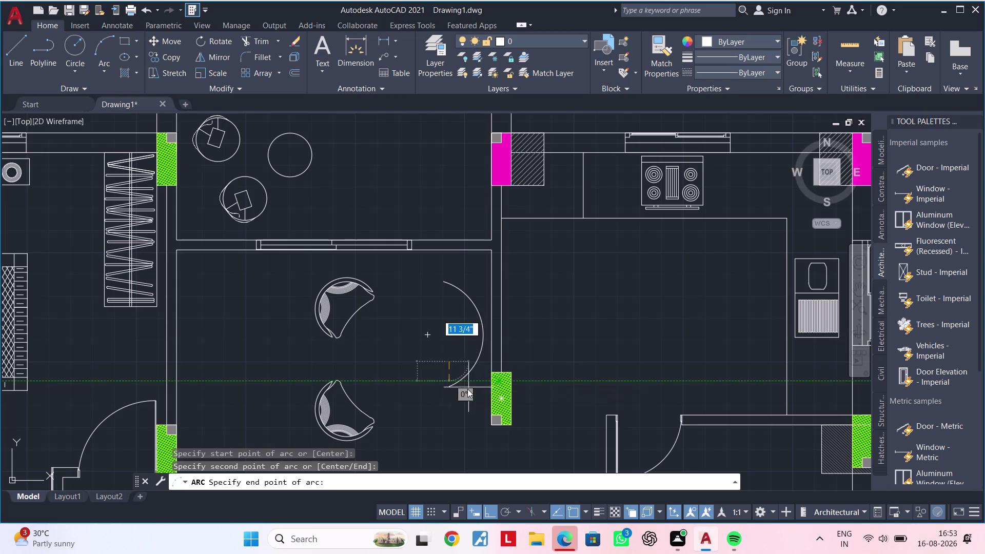
click(476, 358)
Grip-stretch both endpoints of the inner arc to meet the outer arc.
scroll(up, 3)
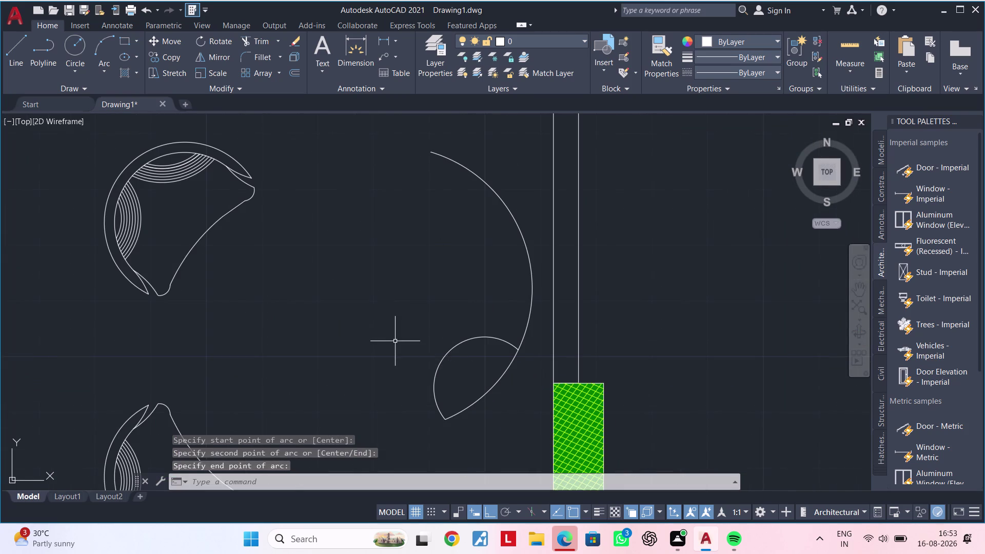
middle_drag(455, 327, 394, 299)
click(384, 326)
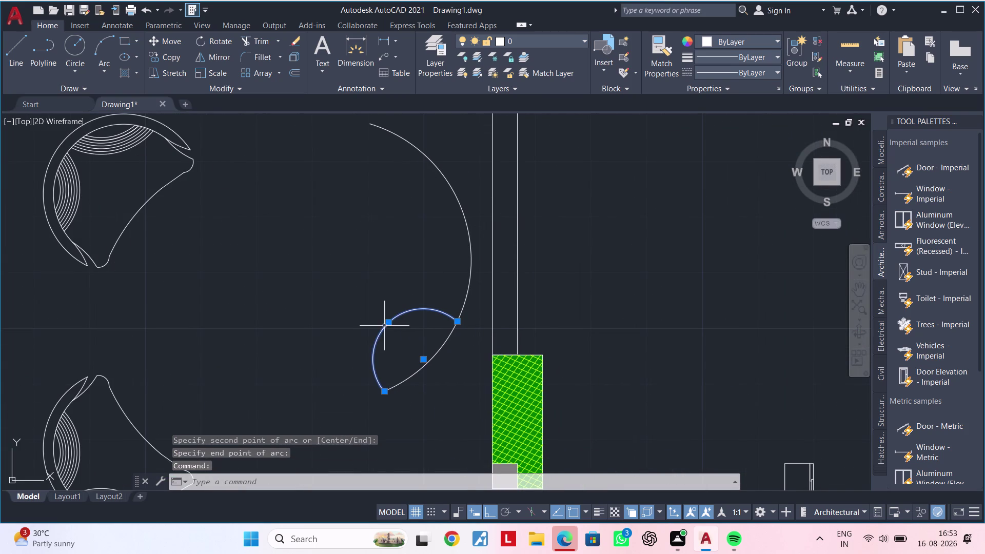
click(389, 324)
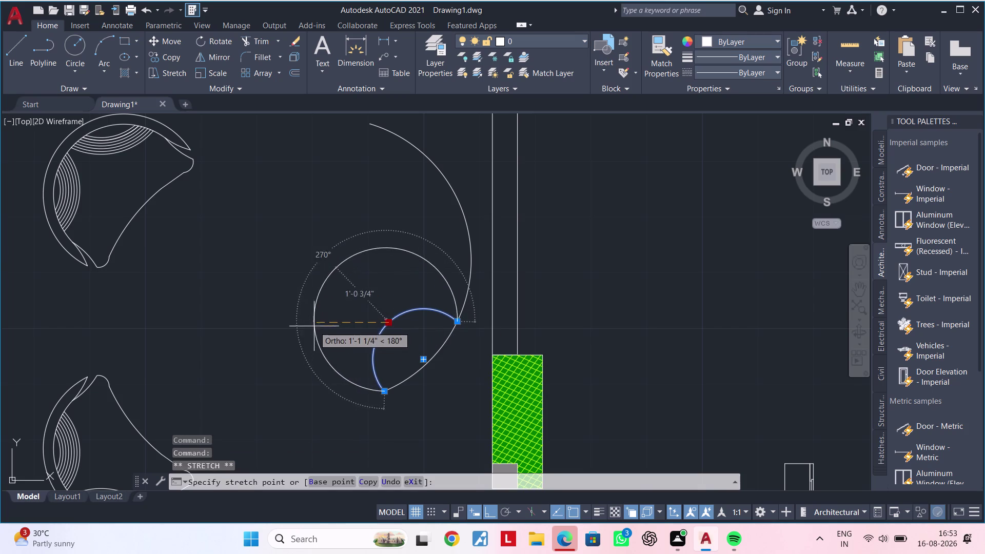
click(305, 333)
middle_drag(395, 328, 315, 362)
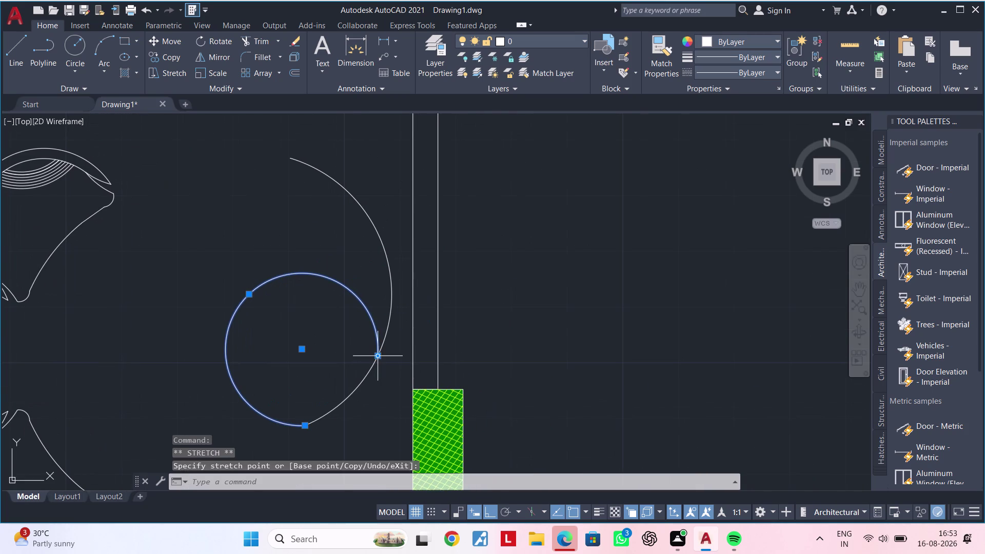
click(381, 358)
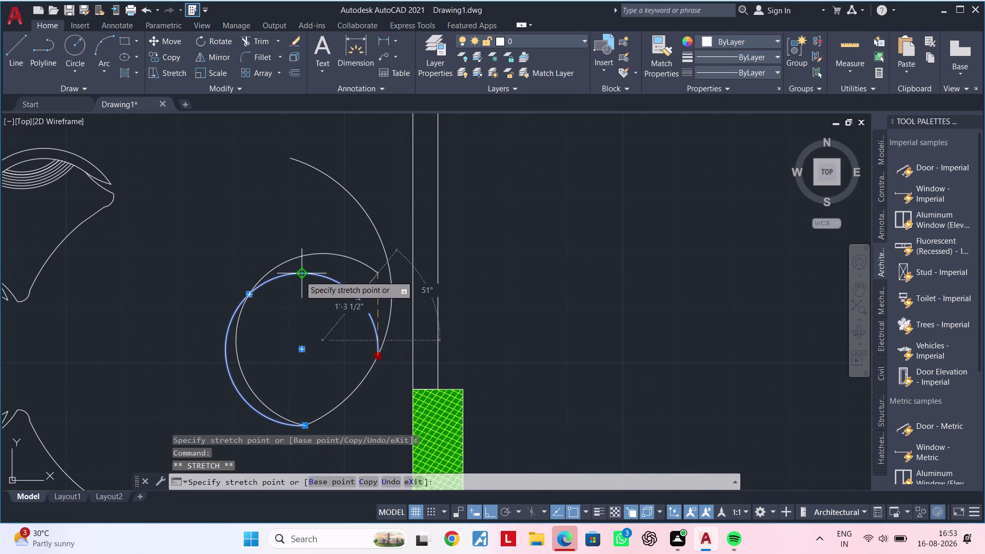
click(299, 275)
middle_drag(305, 283, 304, 244)
middle_drag(313, 304, 355, 249)
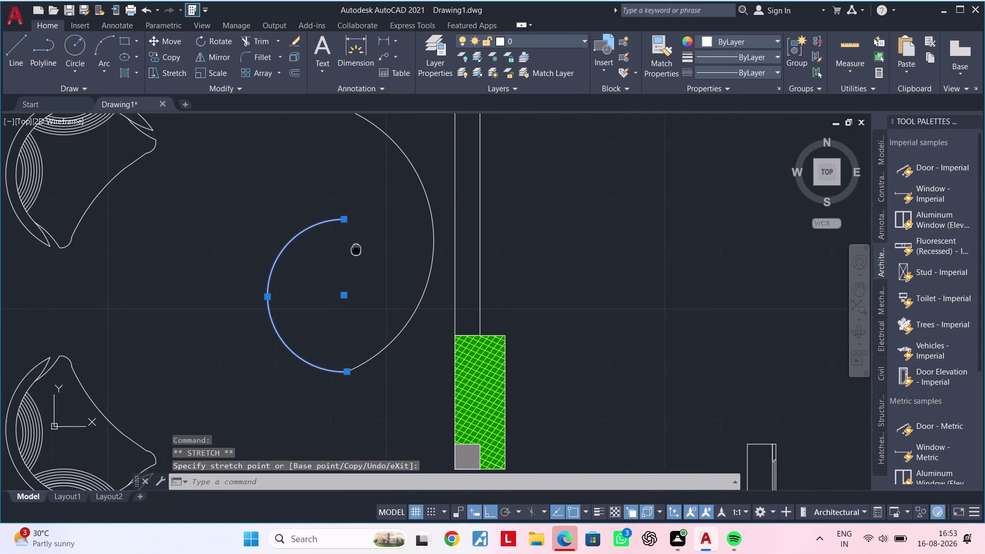
middle_drag(355, 249, 357, 247)
middle_drag(343, 254, 313, 282)
scroll(up, 3)
key(Escape)
key(Escape)
key(Escape)
scroll(down, 3)
middle_drag(330, 279, 327, 278)
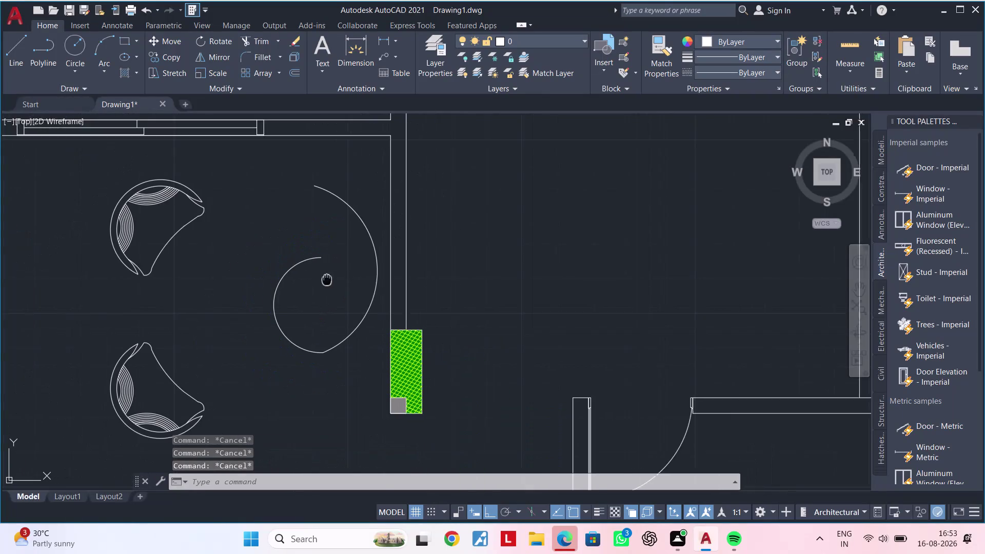
middle_drag(326, 278, 286, 280)
key(y)
key(Escape)
key(Escape)
key(Escape)
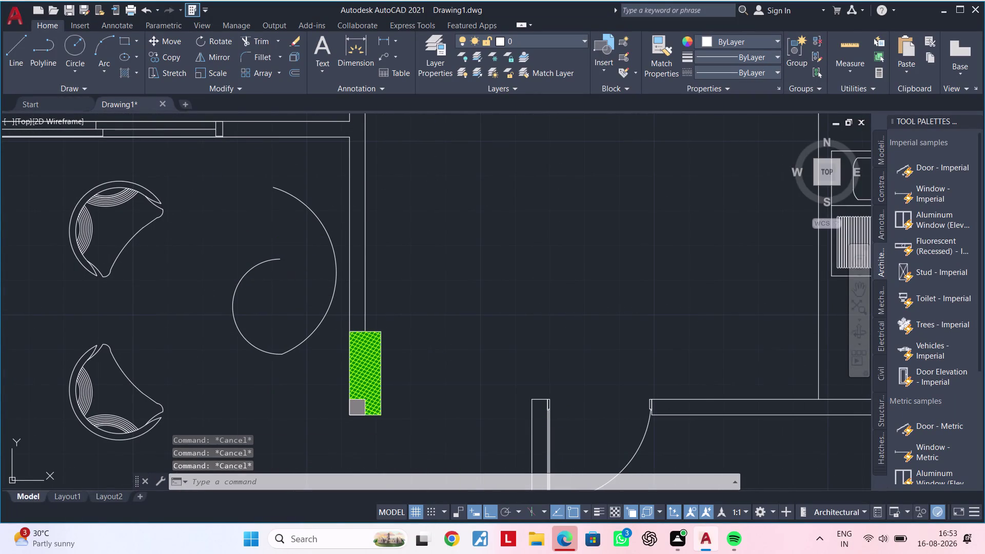
Draw a temporary line from inside the arc to the wall, try trimming, then delete it.
text(tr)
key(space)
key(Escape)
key(grave)
key(Escape)
key(l)
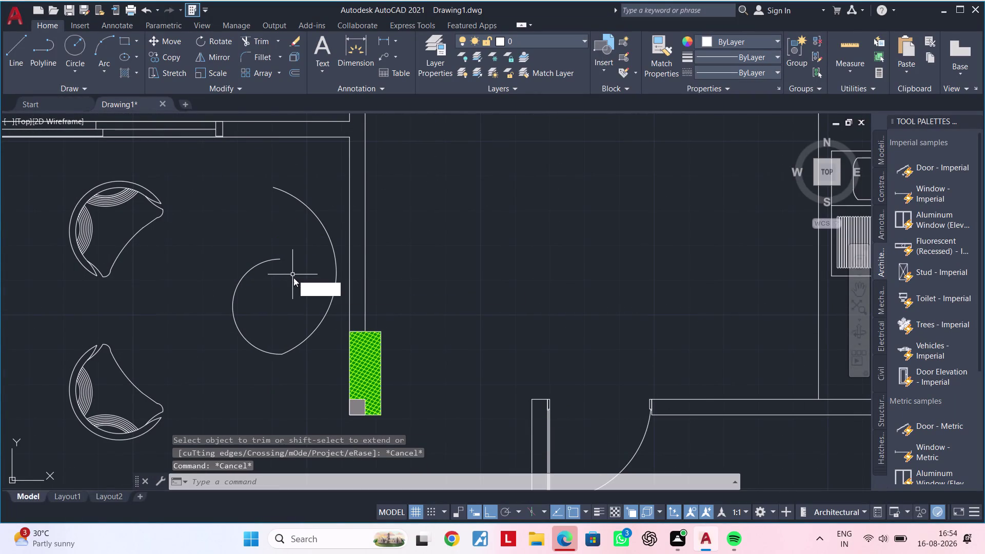
key(space)
click(213, 293)
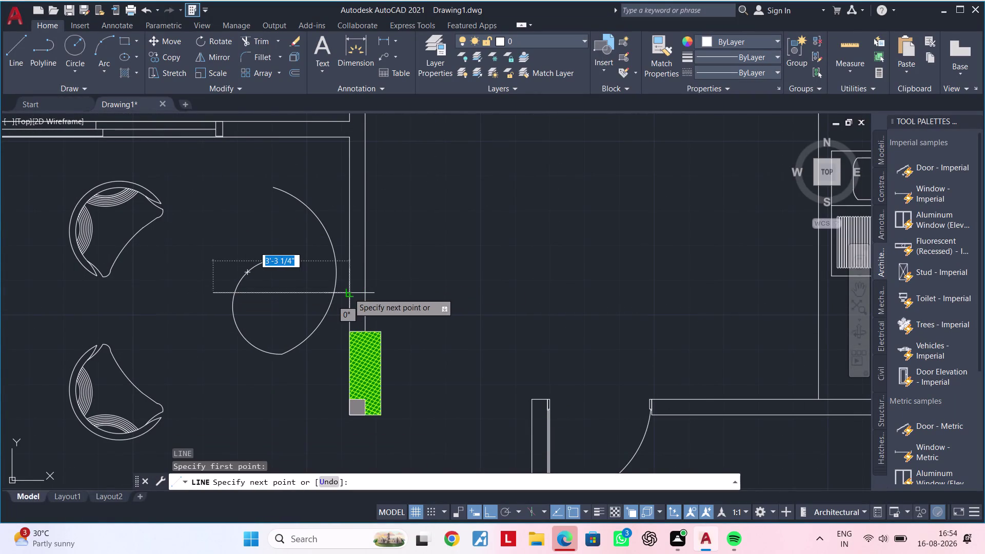
click(348, 293)
key(Escape)
key(Escape)
text(tr)
key(space)
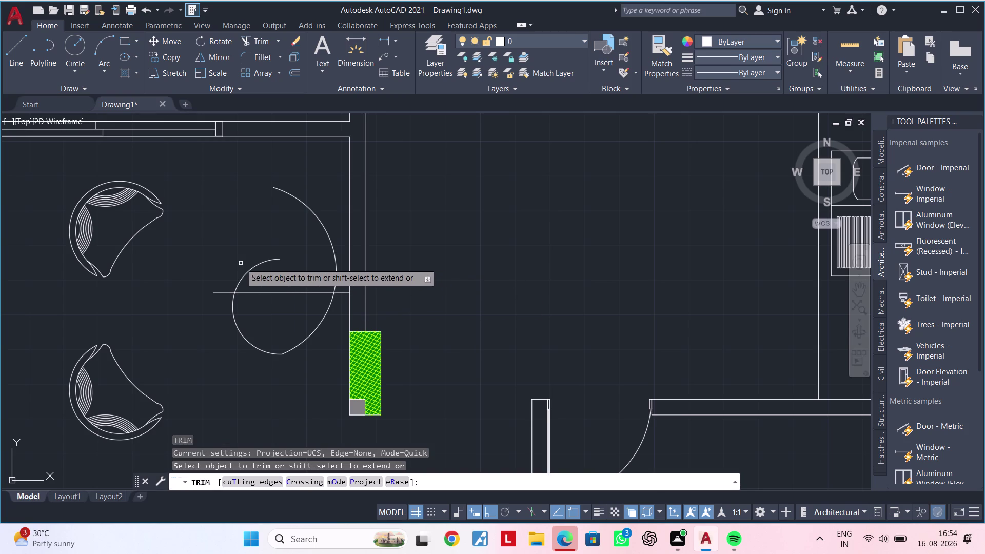
click(245, 274)
key(Escape)
drag(253, 278, 253, 289)
click(247, 305)
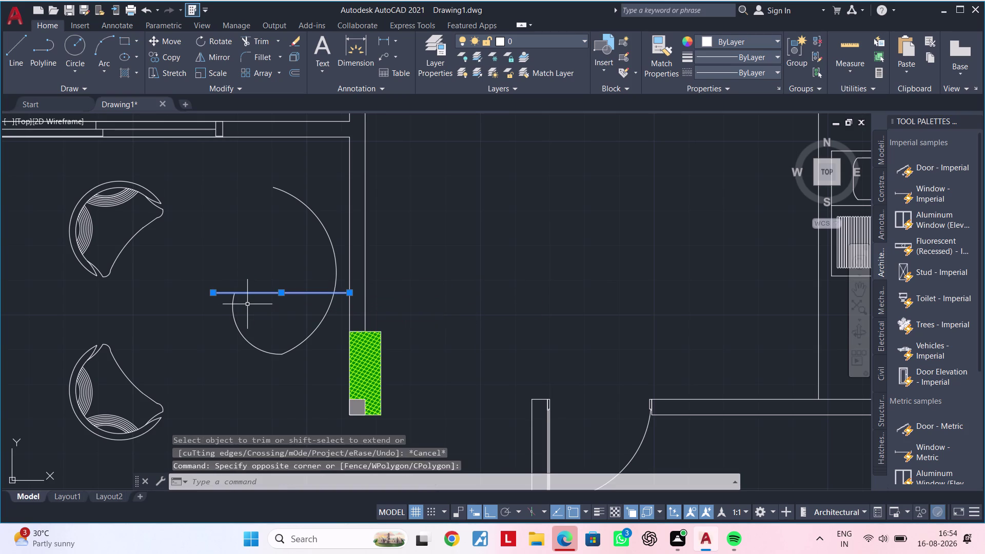
key(Delete)
Grip-stretch the small arc's endpoints to reposition it near the table edge.
middle_drag(273, 309, 350, 276)
key(Escape)
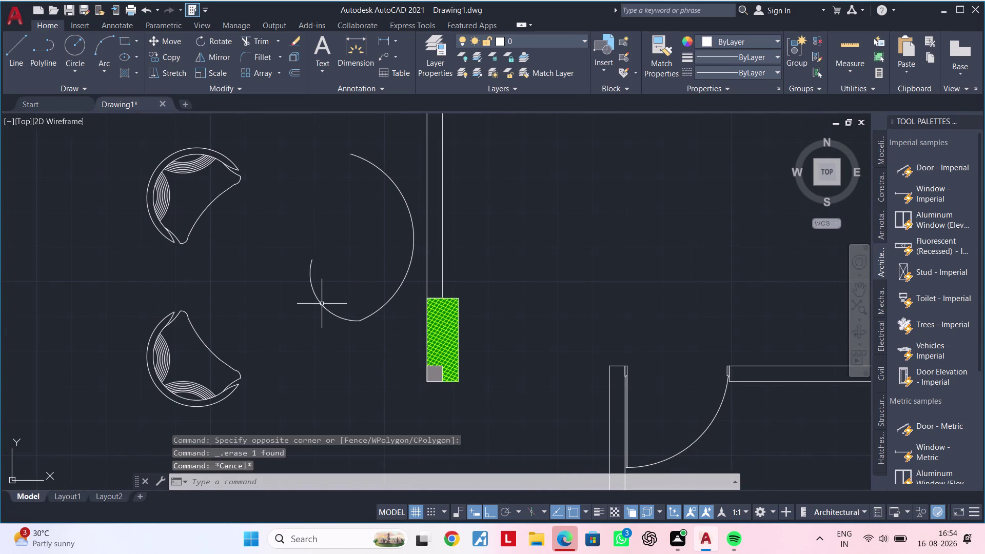
click(320, 304)
click(318, 303)
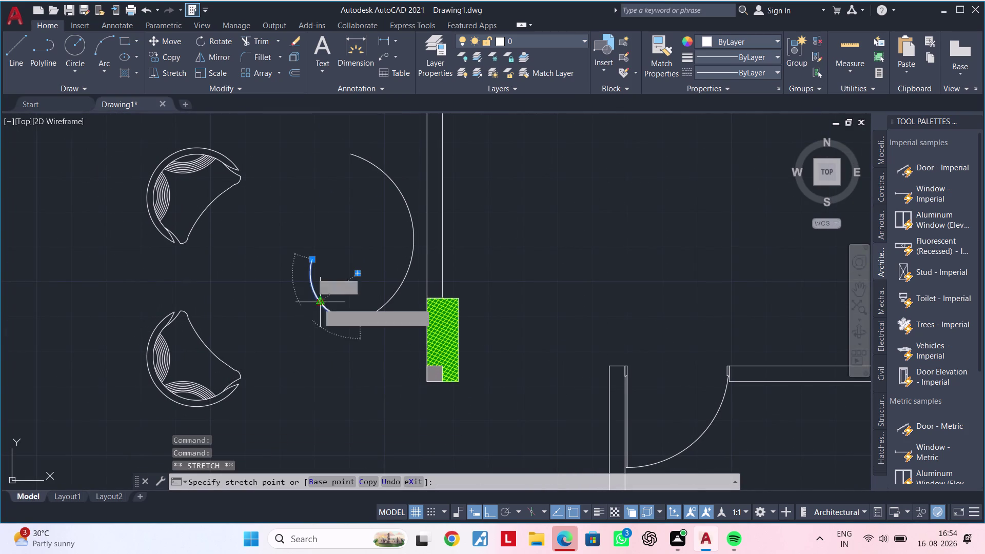
click(305, 315)
click(312, 262)
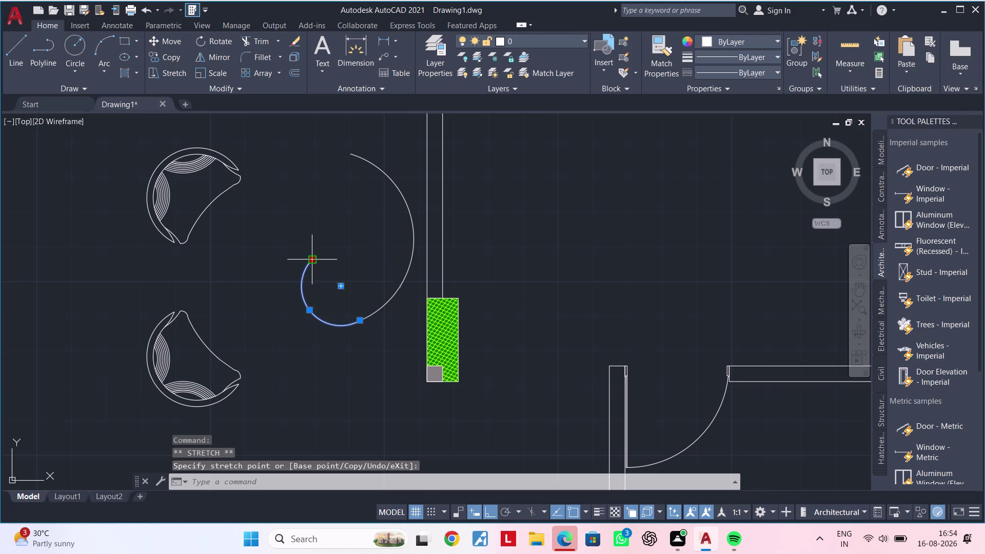
click(250, 267)
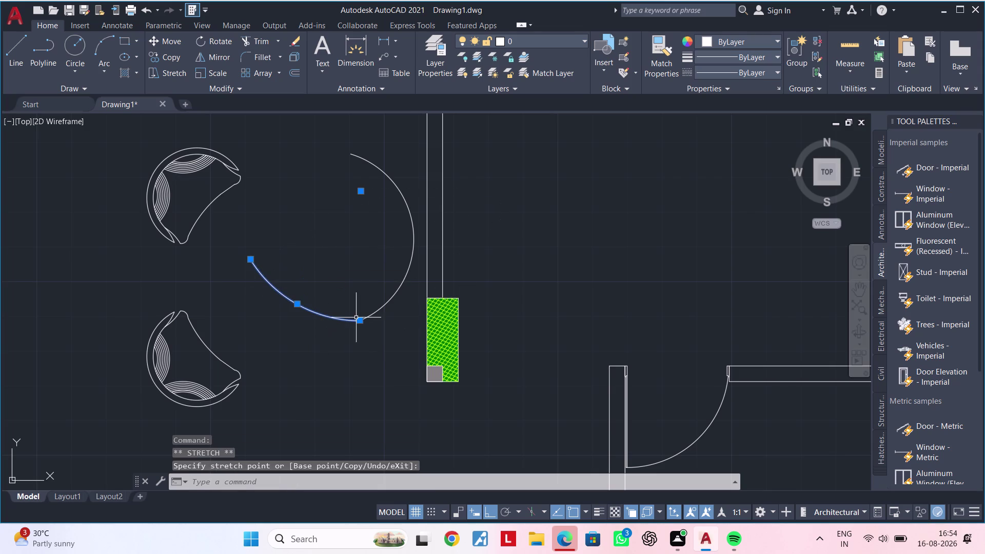
click(358, 321)
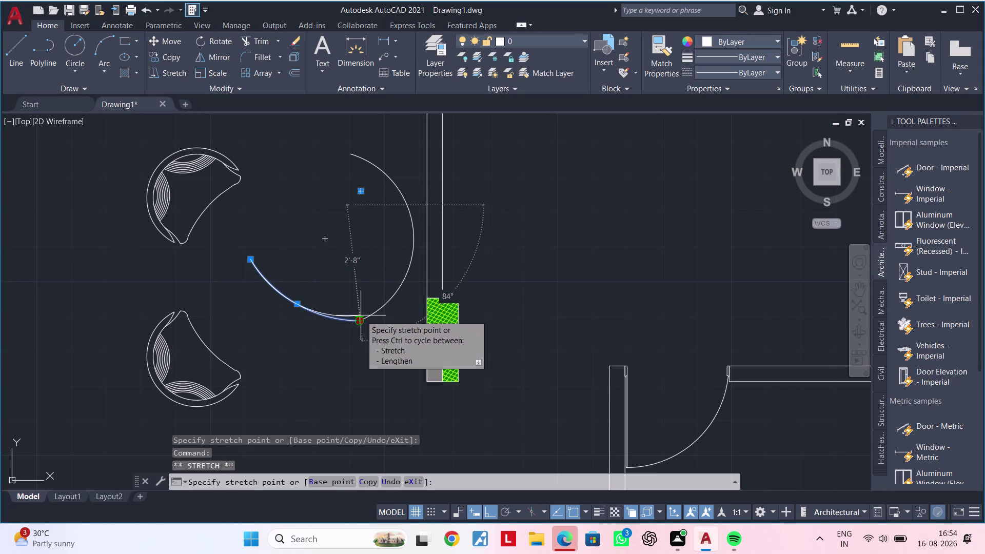
click(358, 317)
key(Escape)
key(Escape)
Rework the arc's grips, shortening its left end and adjusting its curvature.
middle_drag(324, 303, 322, 317)
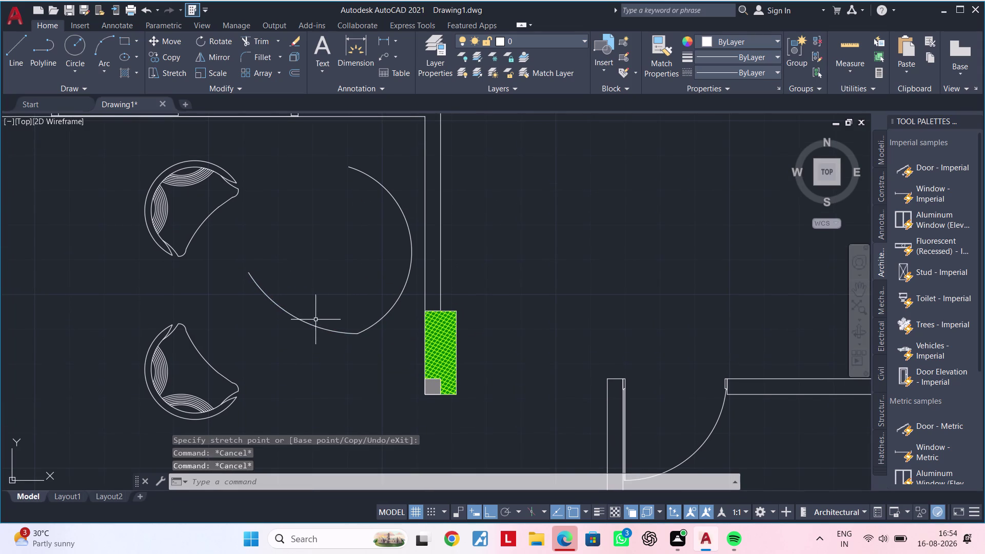
click(309, 325)
click(296, 319)
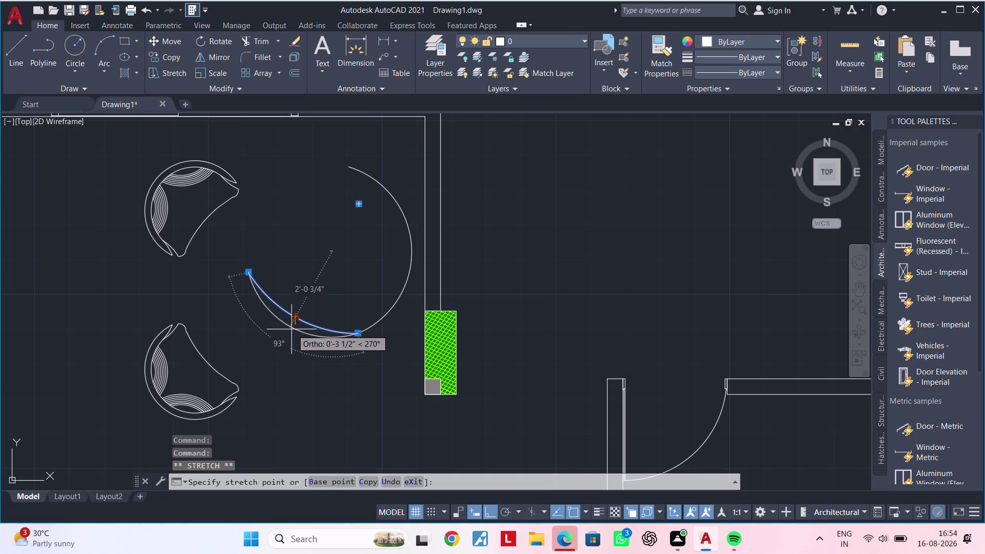
click(287, 330)
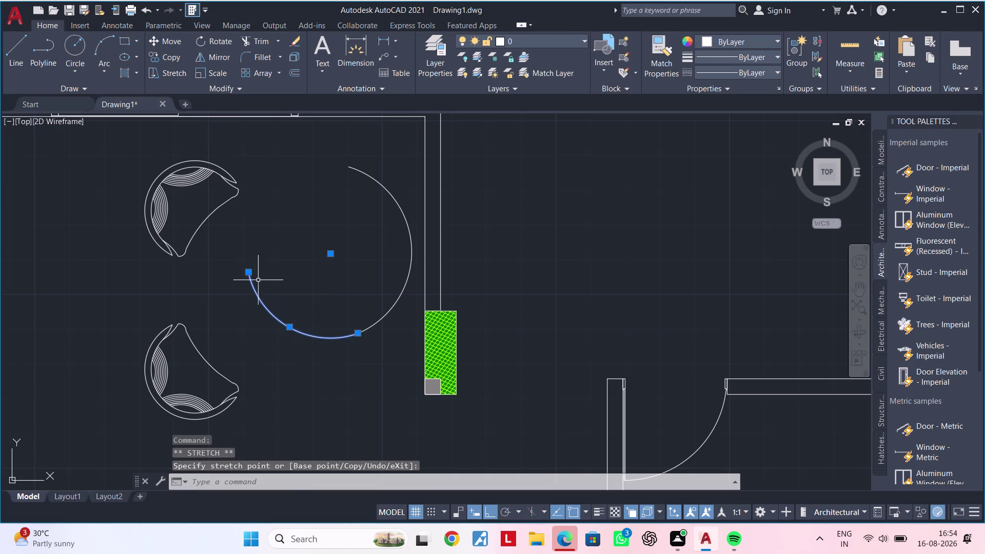
click(249, 272)
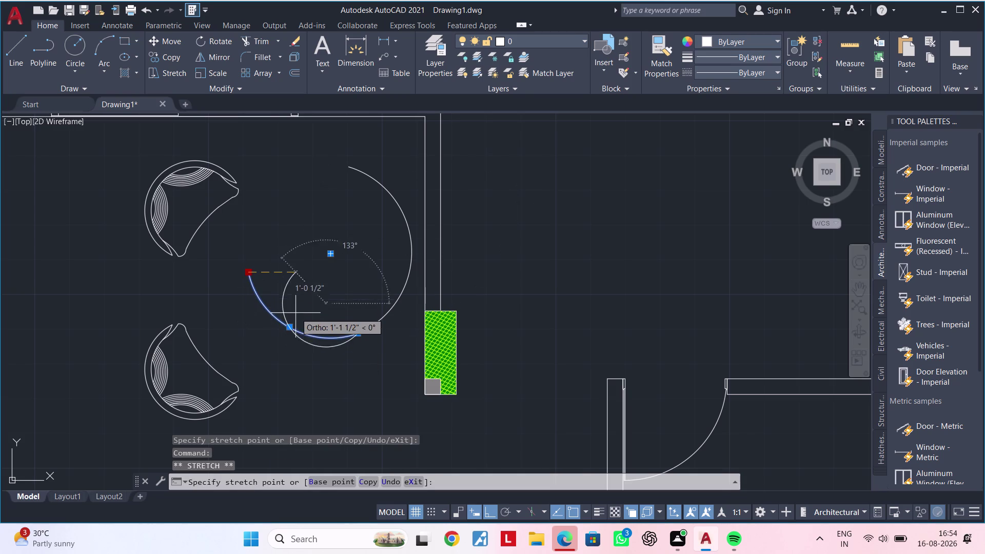
click(281, 312)
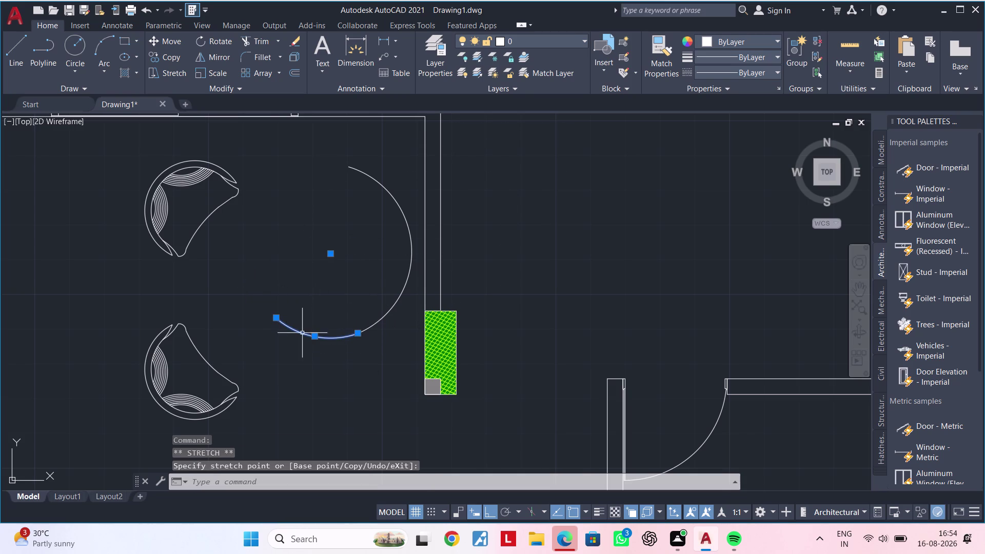
click(276, 318)
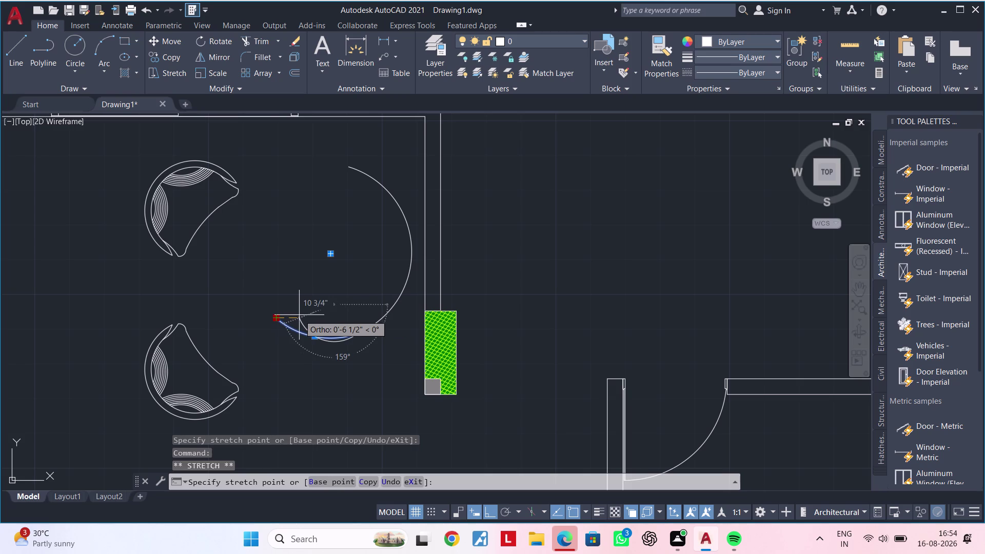
click(299, 315)
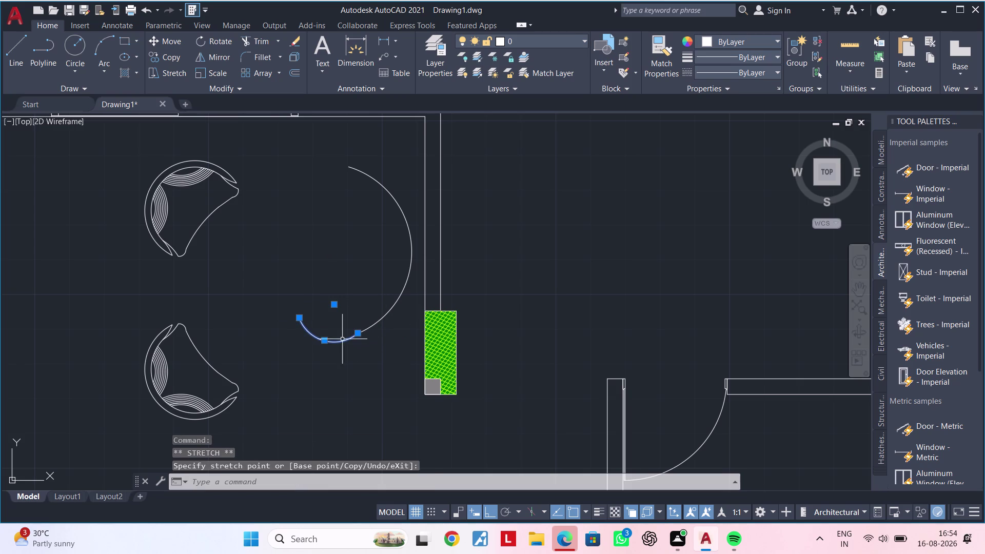
click(324, 339)
click(324, 332)
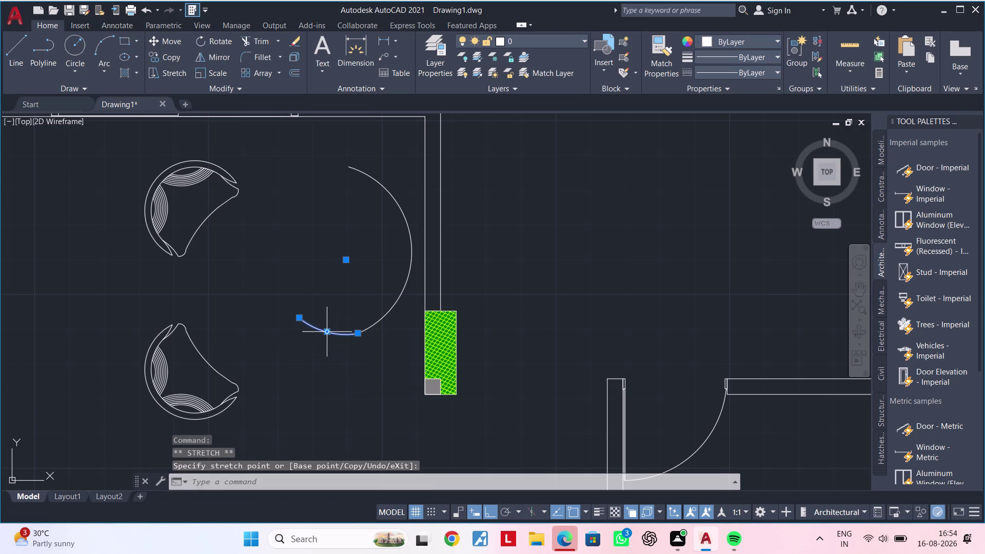
middle_drag(376, 321, 355, 340)
key(Escape)
key(Escape)
key(Escape)
key(Escape)
key(Escape)
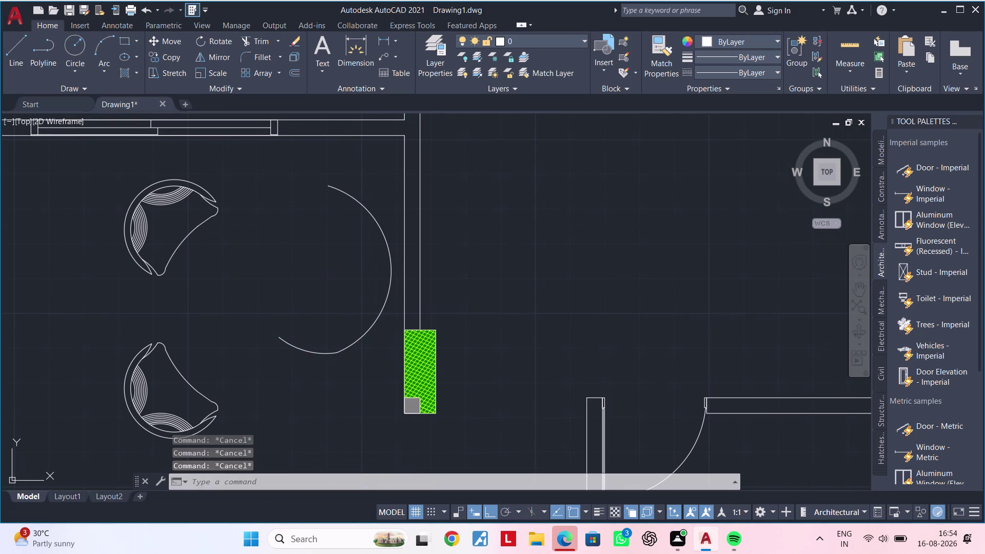
key(Escape)
key(Escape)
key(Escape)
key(Escape)
key(Escape)
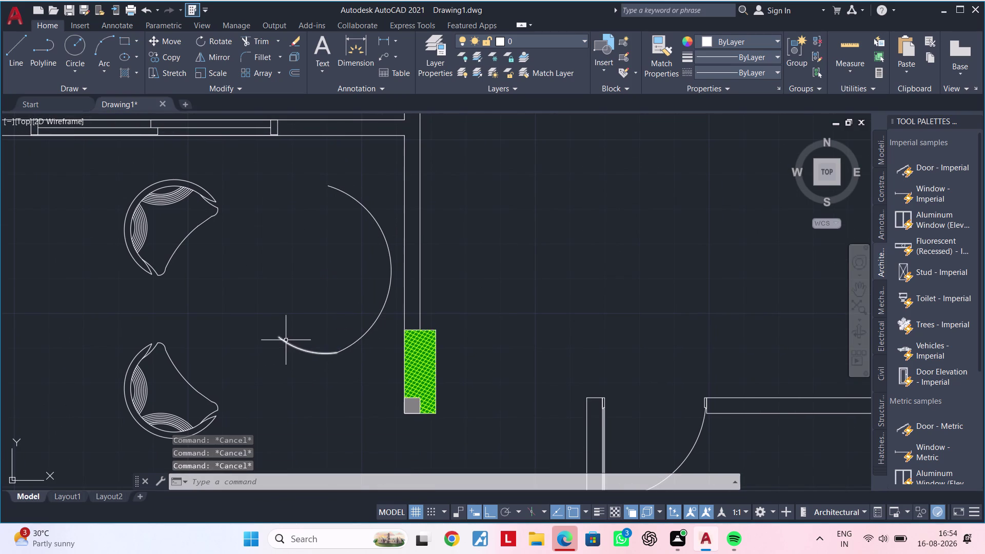
Shorten the arc's left end once more, inspect it, and select the finished arc.
click(285, 340)
click(280, 339)
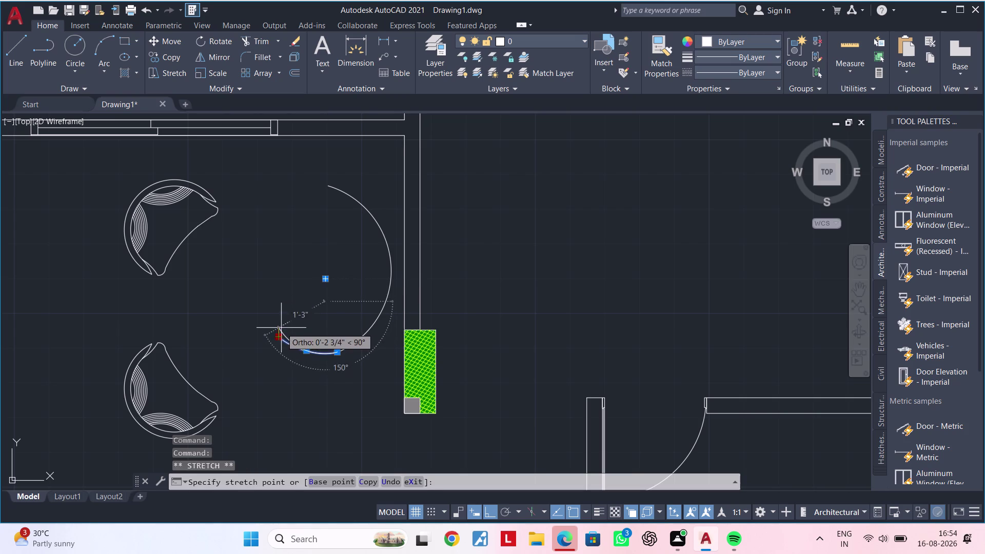
click(286, 322)
middle_drag(327, 315, 358, 307)
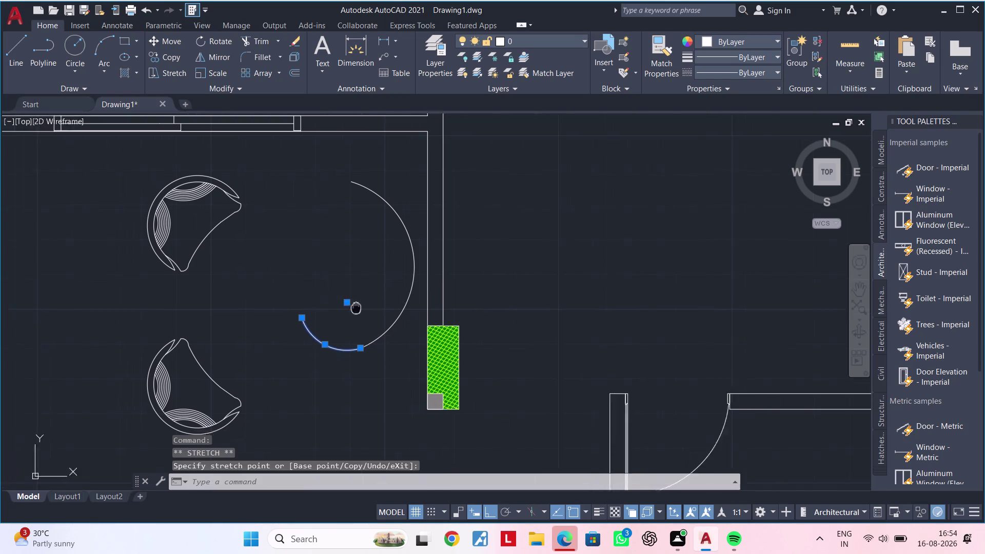
middle_drag(358, 307, 370, 294)
key(Escape)
key(Escape)
middle_drag(373, 293, 370, 308)
scroll(up, 3)
key(Escape)
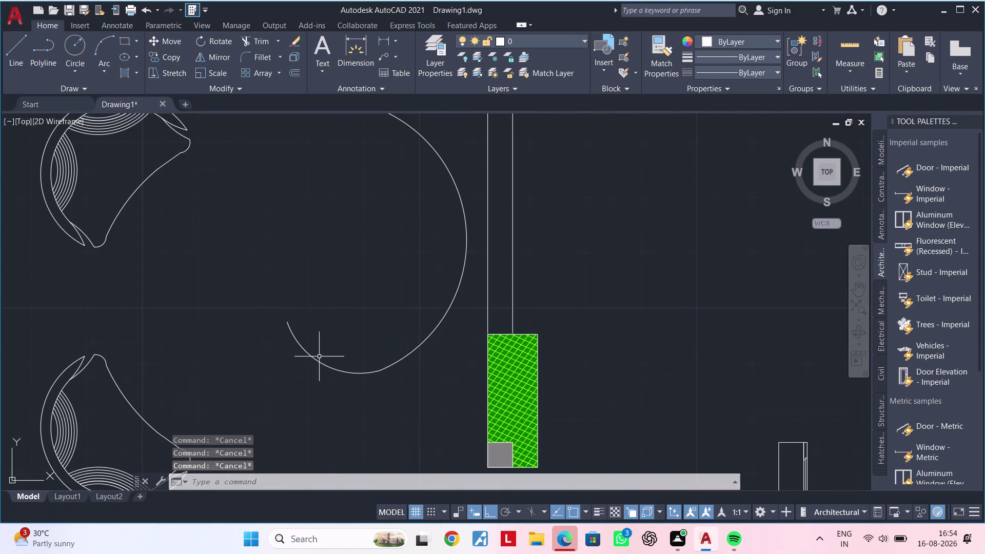
click(314, 360)
scroll(down, 3)
middle_drag(359, 301, 330, 346)
key(c)
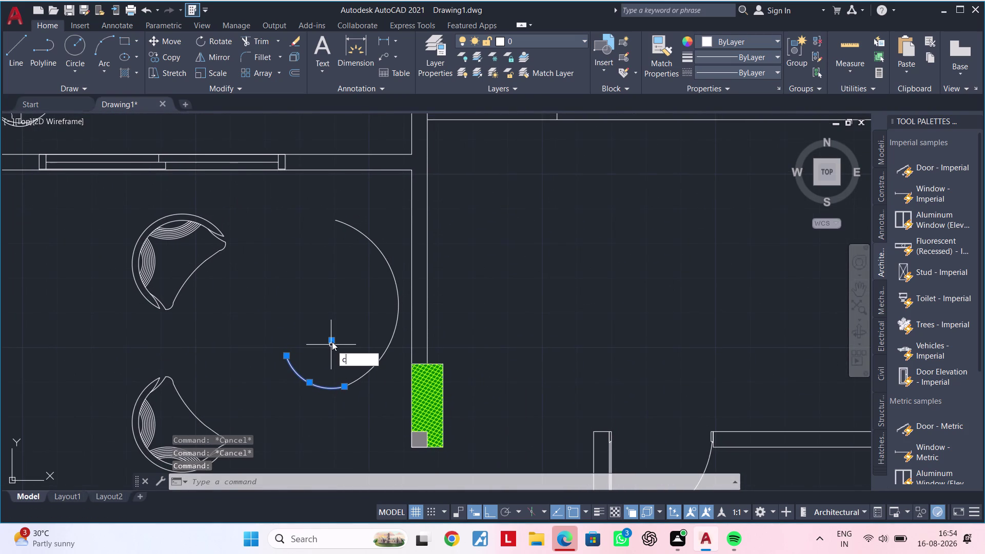
key(Escape)
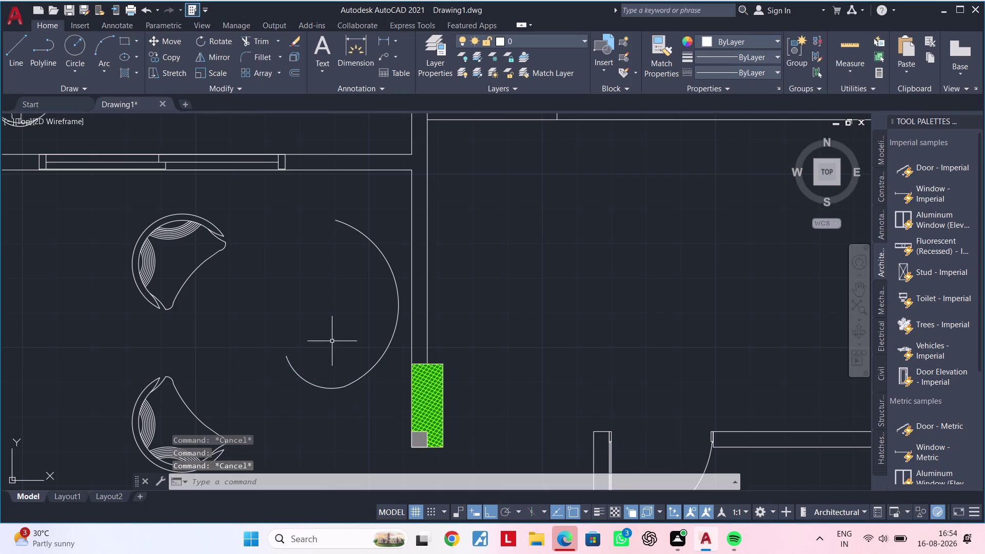
click(303, 379)
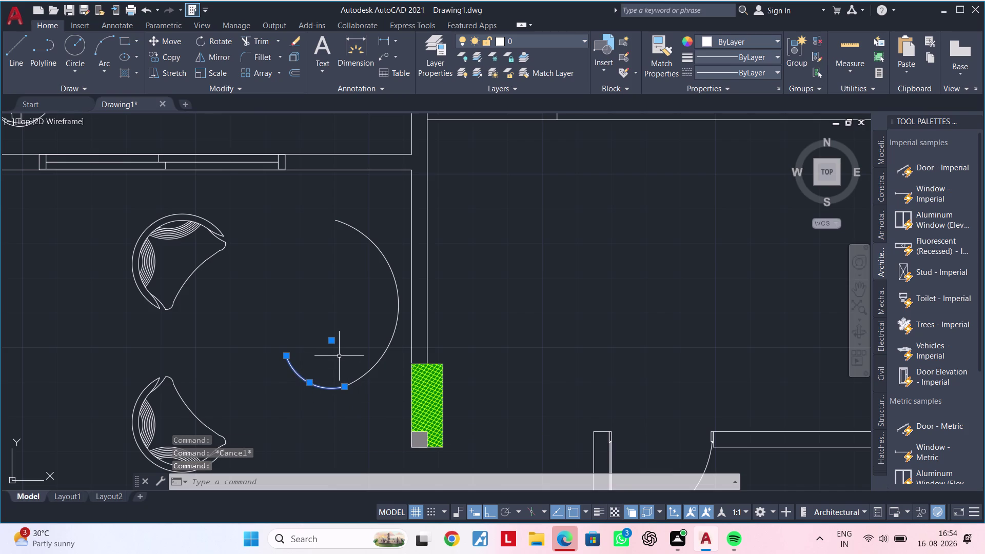
Mirror the small arc, keeping the original, and move the copy to the table's upper edge.
text(mi)
key(space)
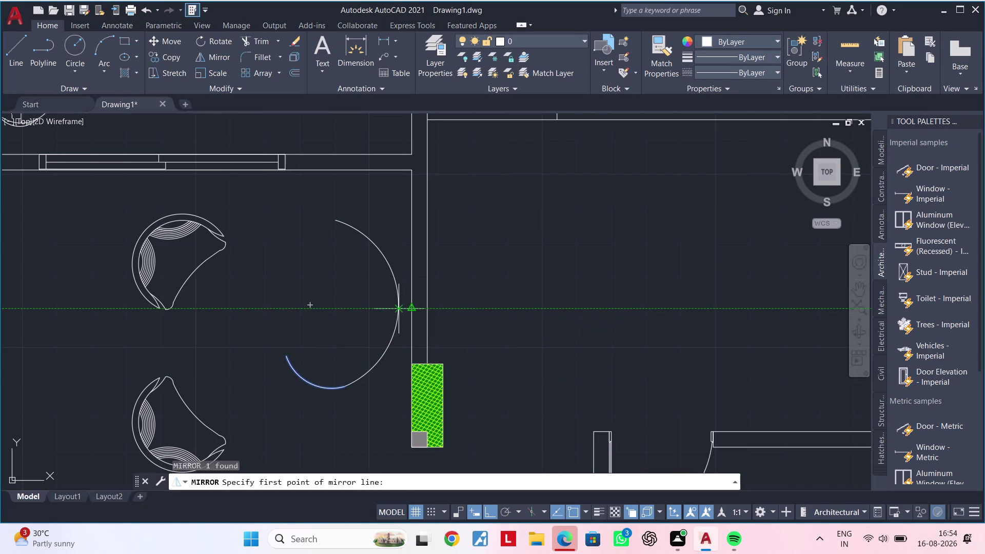
double_click(399, 302)
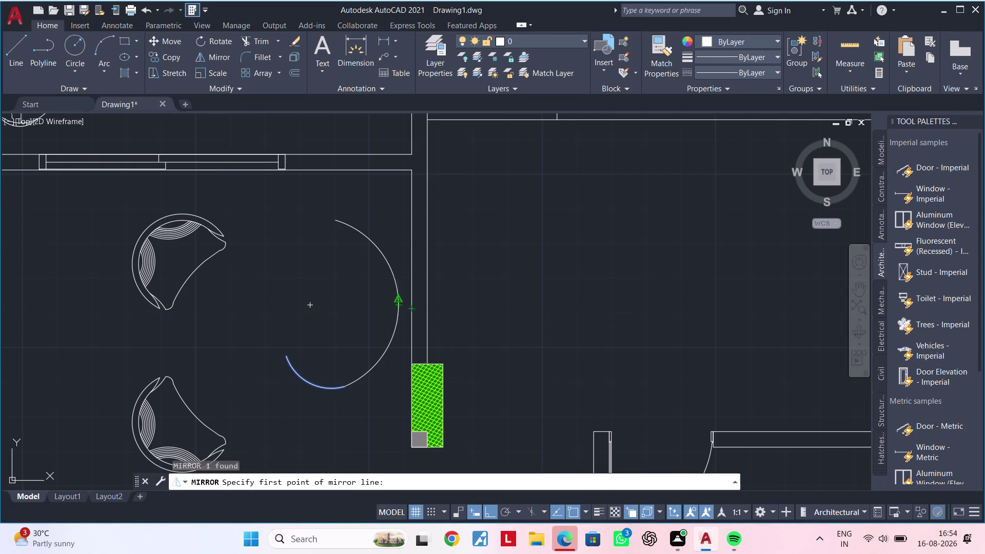
click(276, 280)
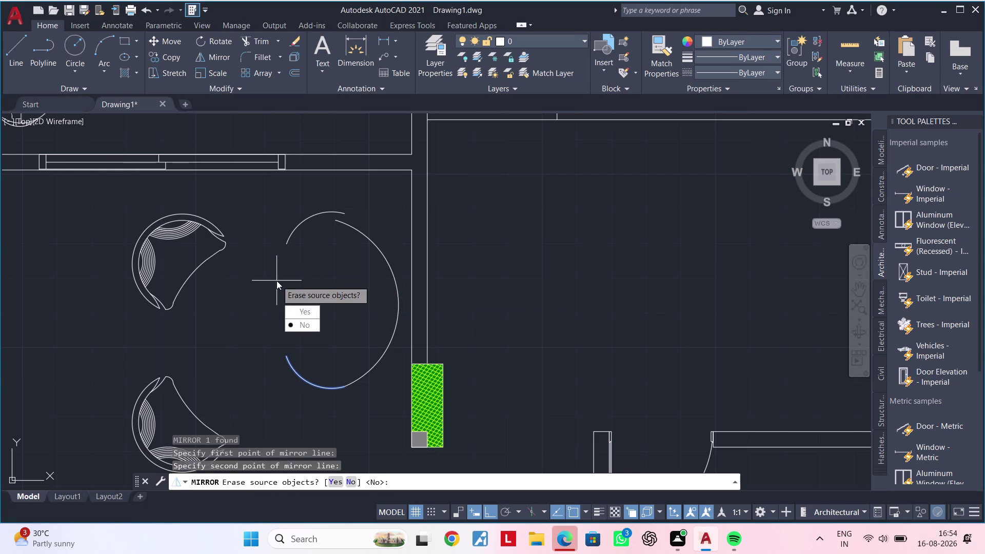
drag(309, 324, 276, 281)
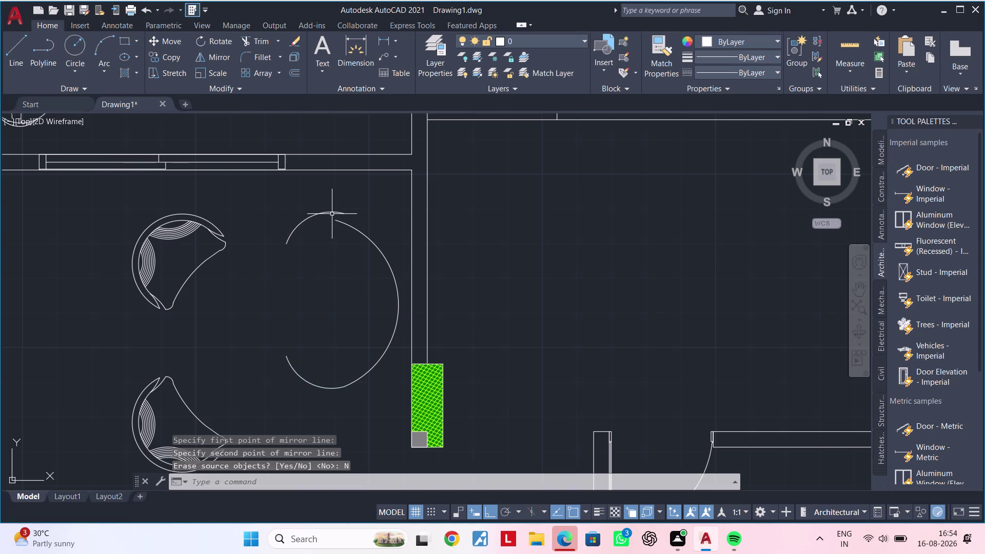
click(332, 212)
text(m)
key(space)
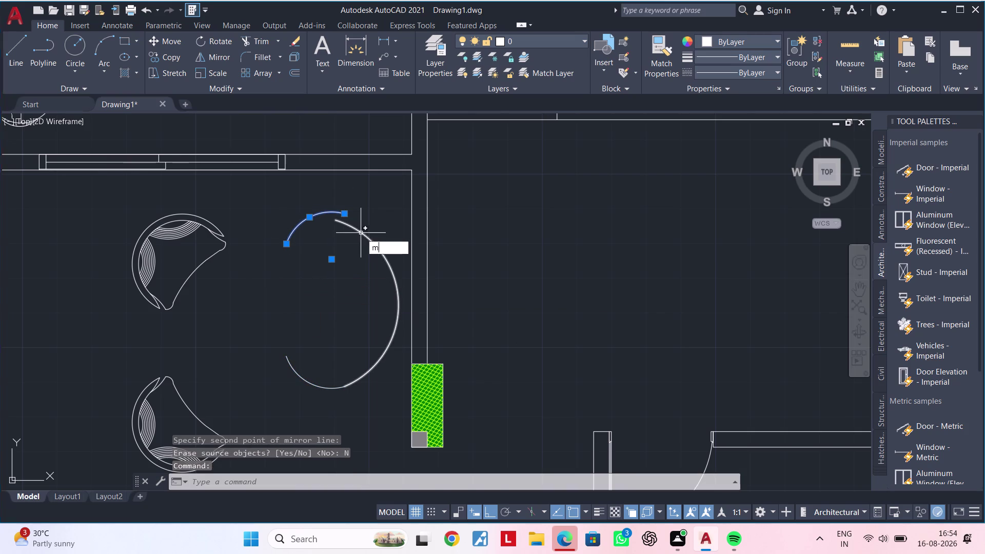
click(345, 215)
click(335, 221)
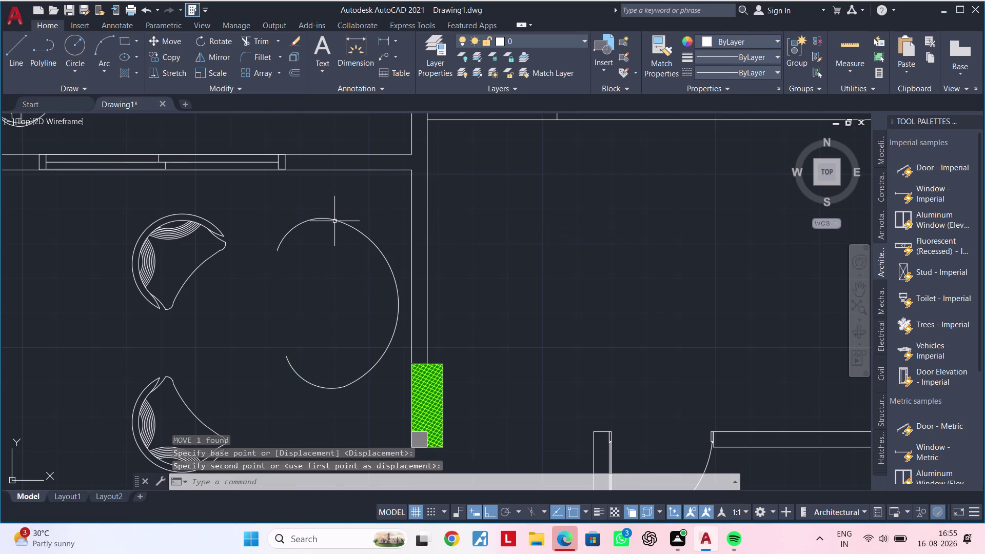
scroll(down, 3)
middle_drag(336, 272, 370, 266)
key(Escape)
key(Escape)
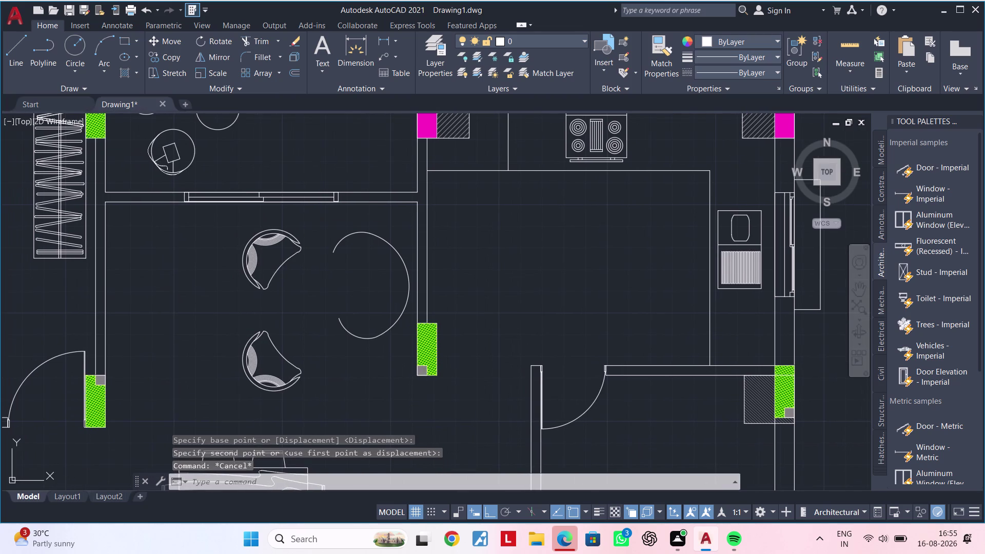
key(Escape)
key(Escape)
Draw a Ttr circle tangent to two table edges, with radius set by two points.
text(c)
key(space)
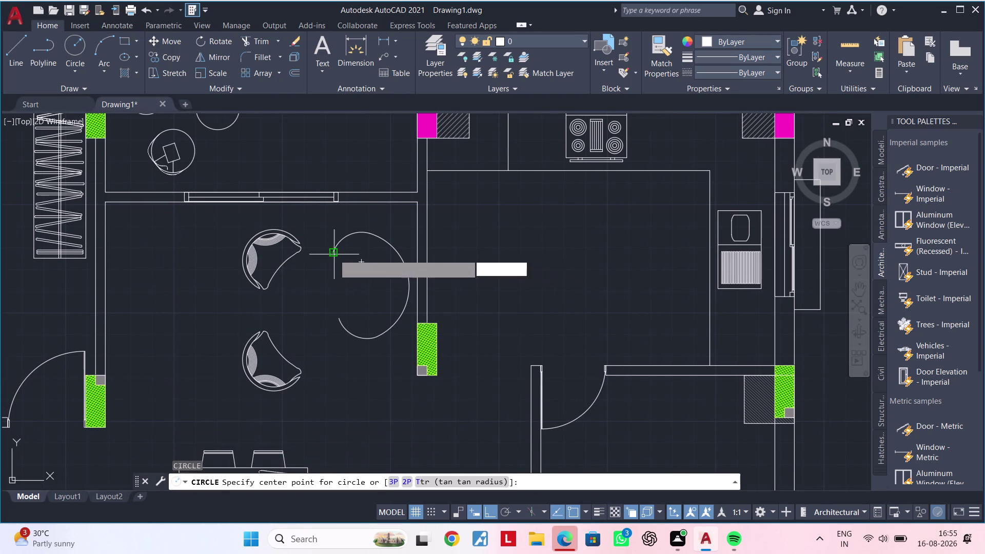
click(334, 255)
key(Escape)
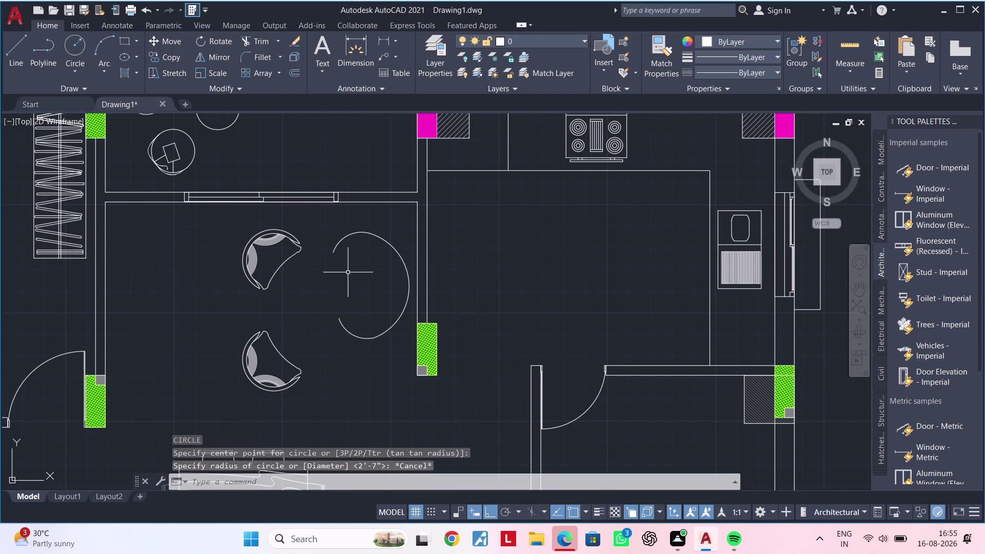
key(c)
key(space)
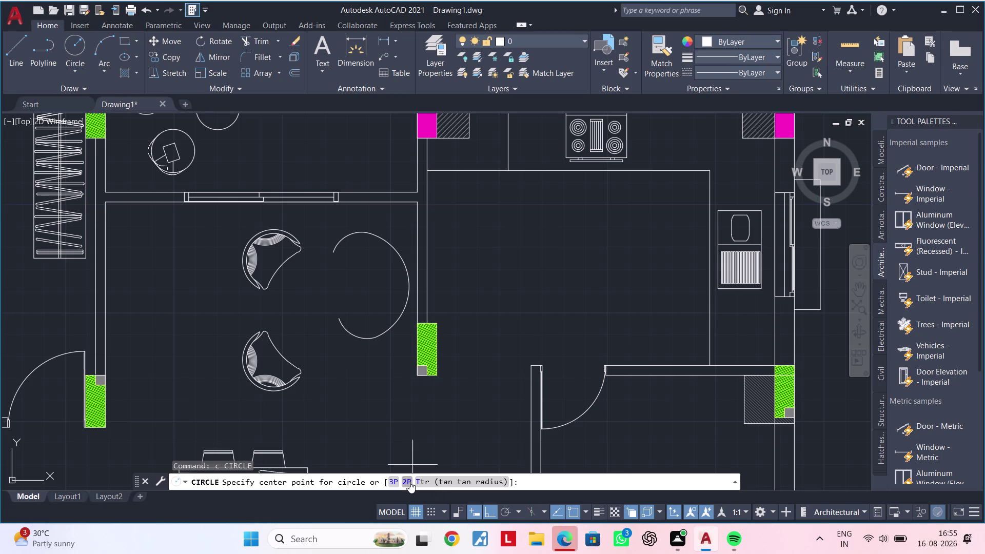
click(455, 485)
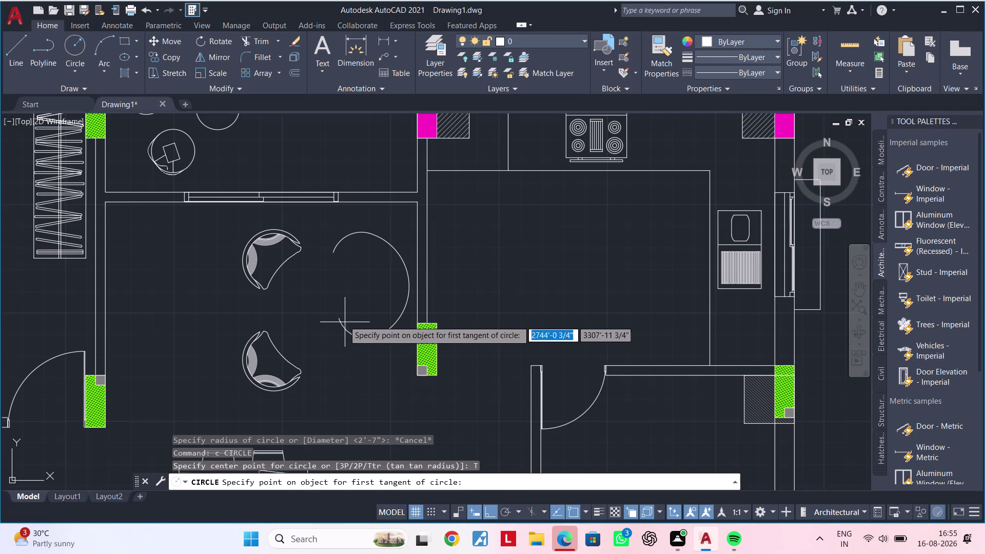
click(339, 318)
click(335, 257)
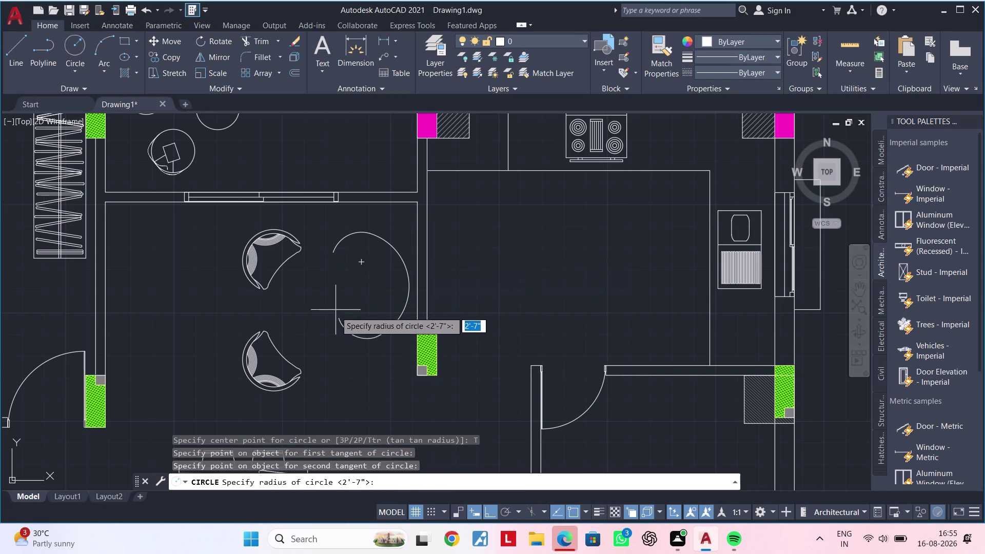
click(339, 317)
click(334, 252)
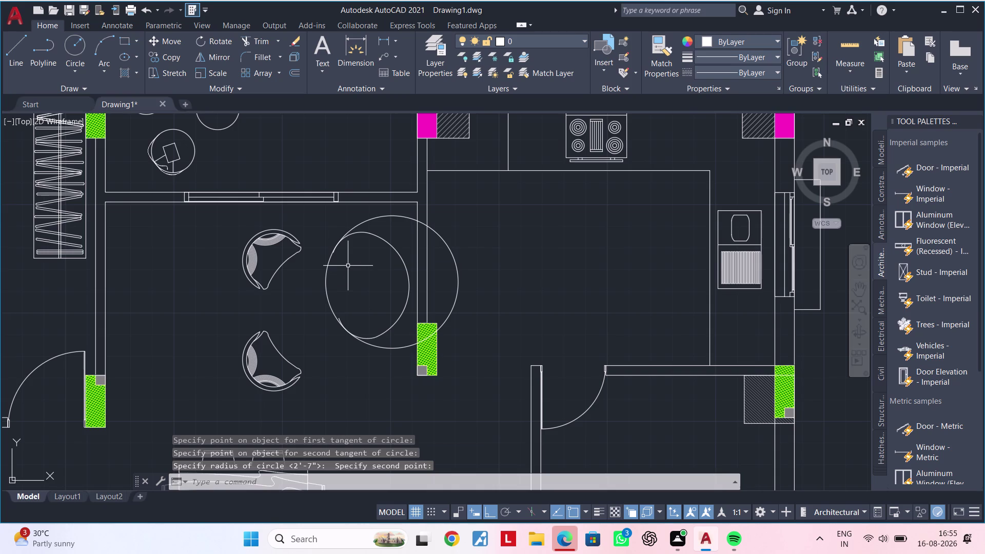
key(Escape)
key(Escape)
key(Escape)
Trim the circle back to the wall and delete the leftover piece near the wall.
key(t)
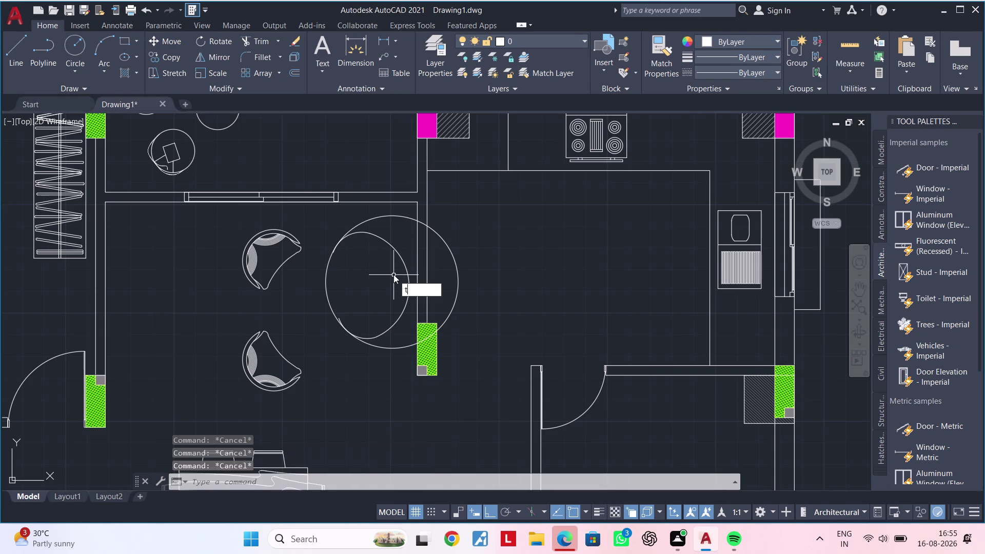
key(r)
key(space)
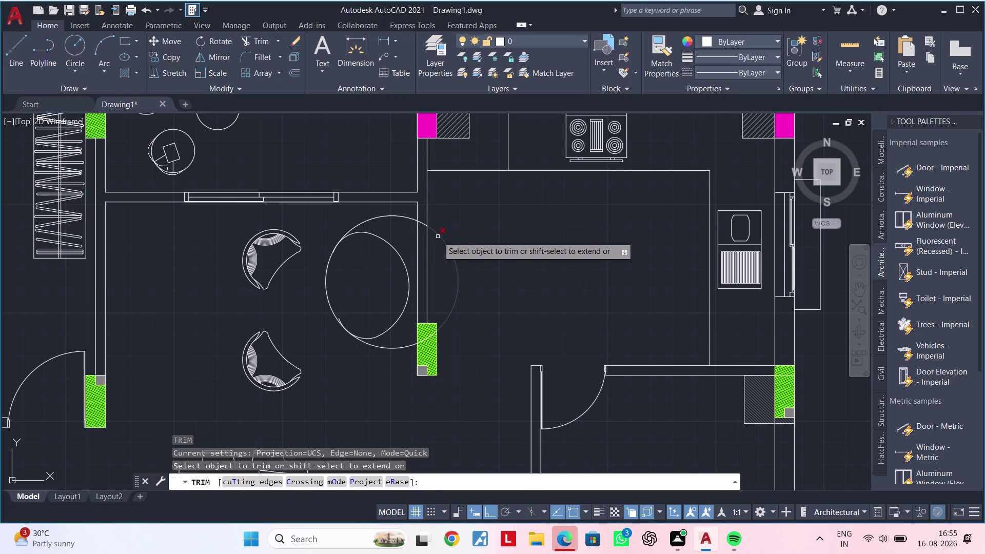
click(437, 236)
click(389, 346)
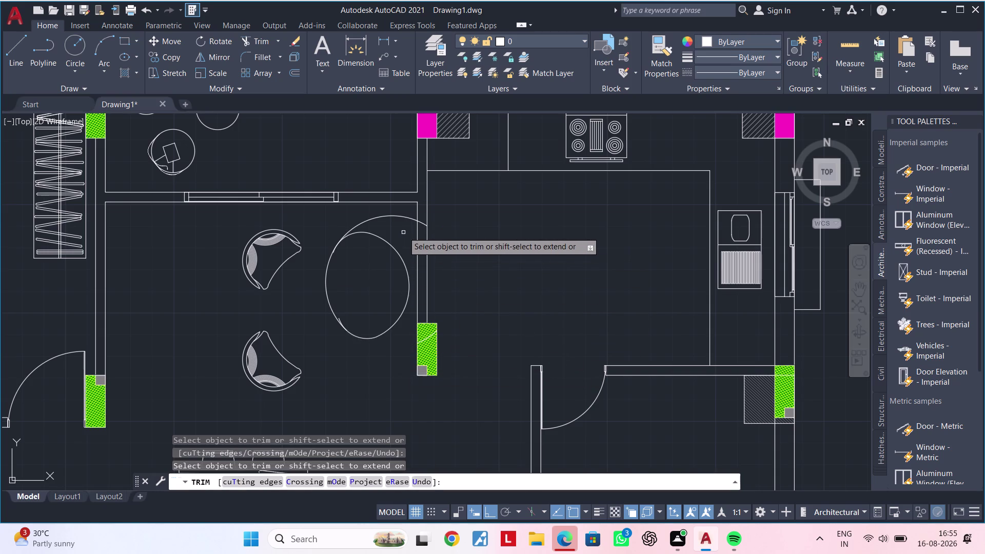
click(403, 214)
click(398, 221)
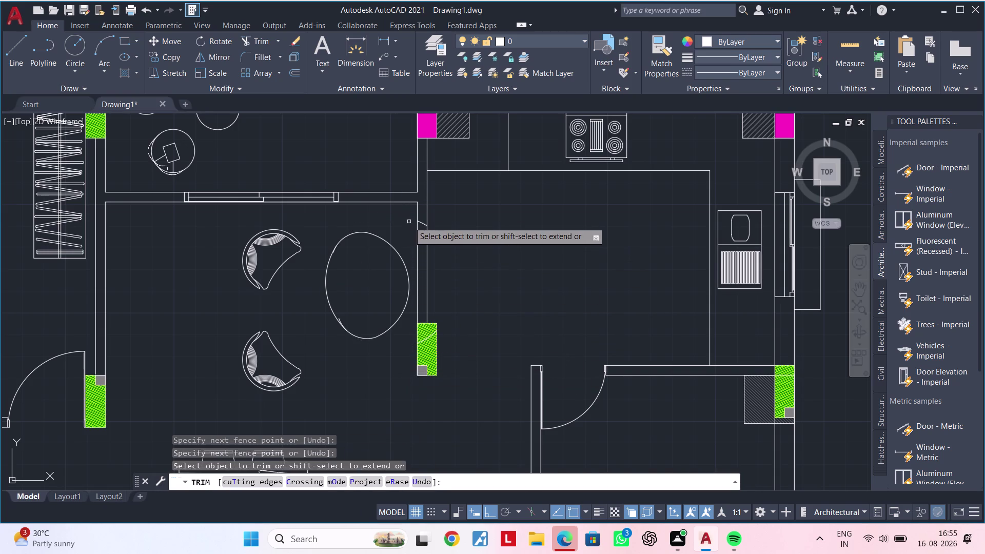
key(Escape)
scroll(up, 3)
click(432, 225)
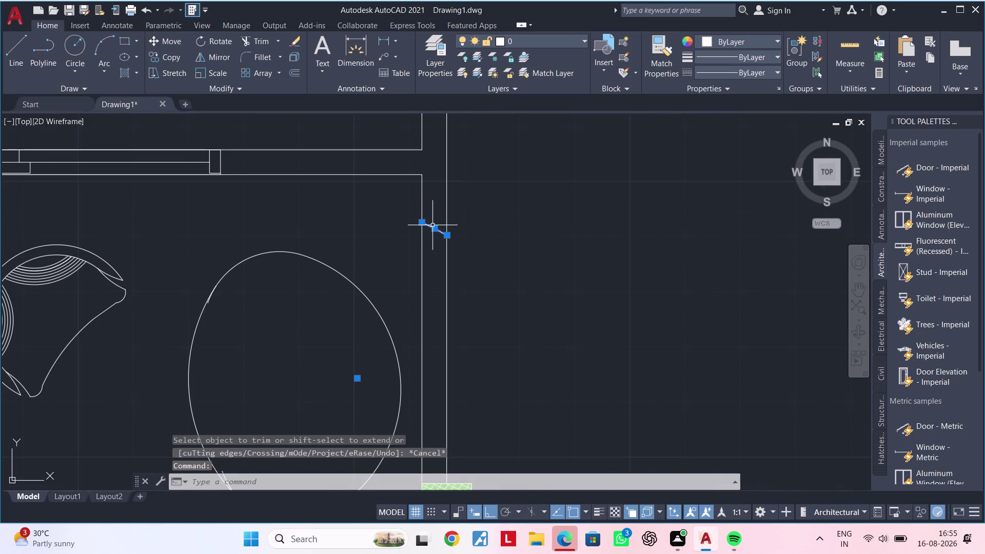
key(Delete)
Remove the stray arc crossing the green hatched wall block.
scroll(down, 3)
middle_drag(463, 319, 454, 241)
scroll(up, 3)
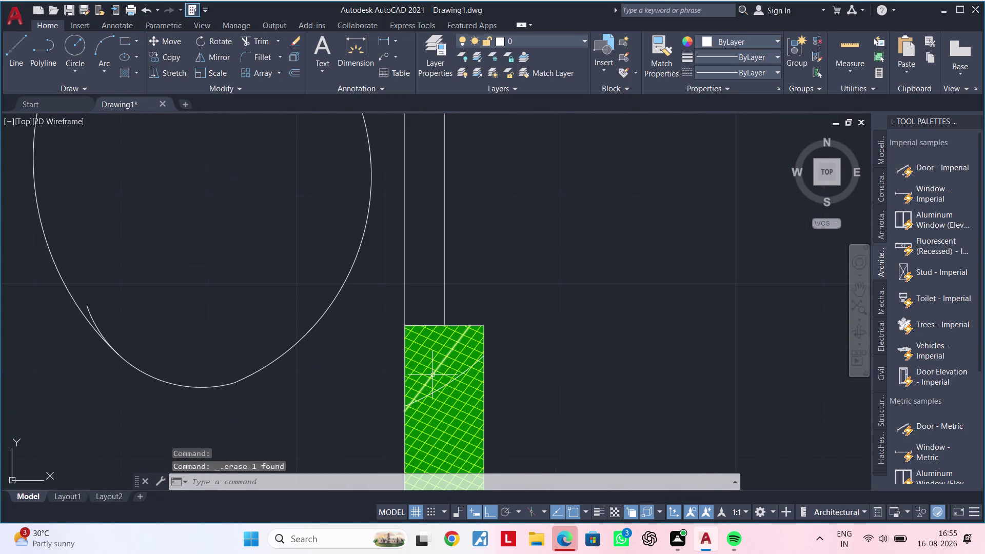
key(Escape)
key(t)
key(r)
key(space)
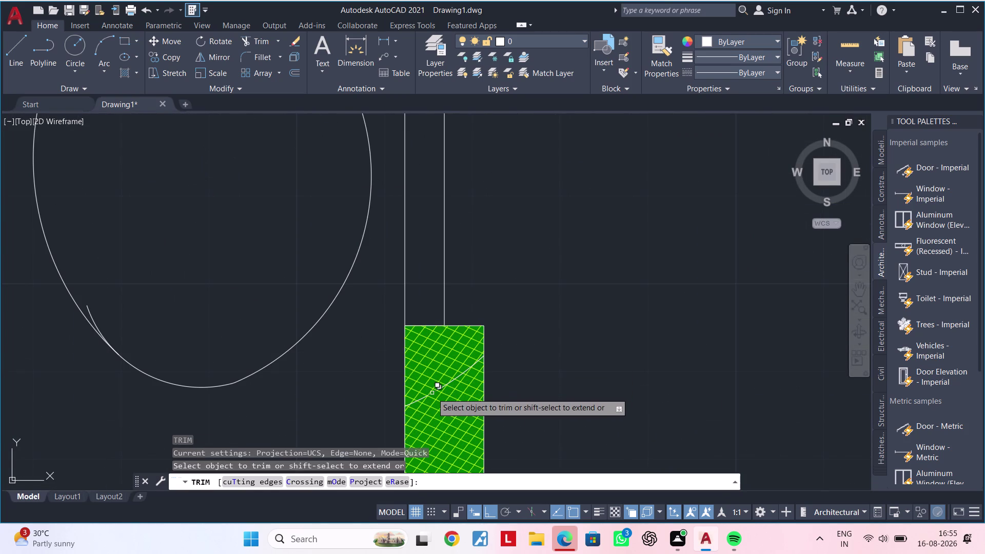
scroll(up, 3)
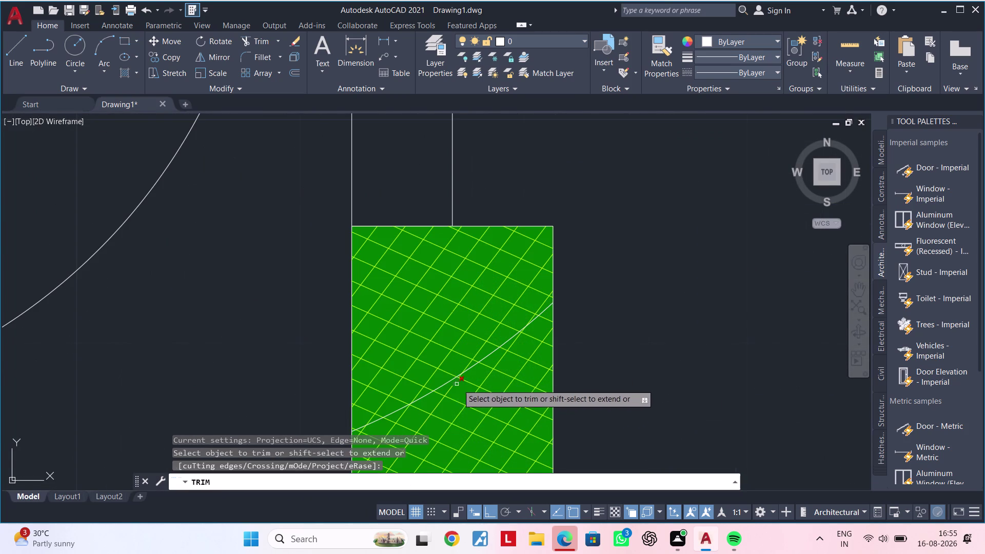
key(Escape)
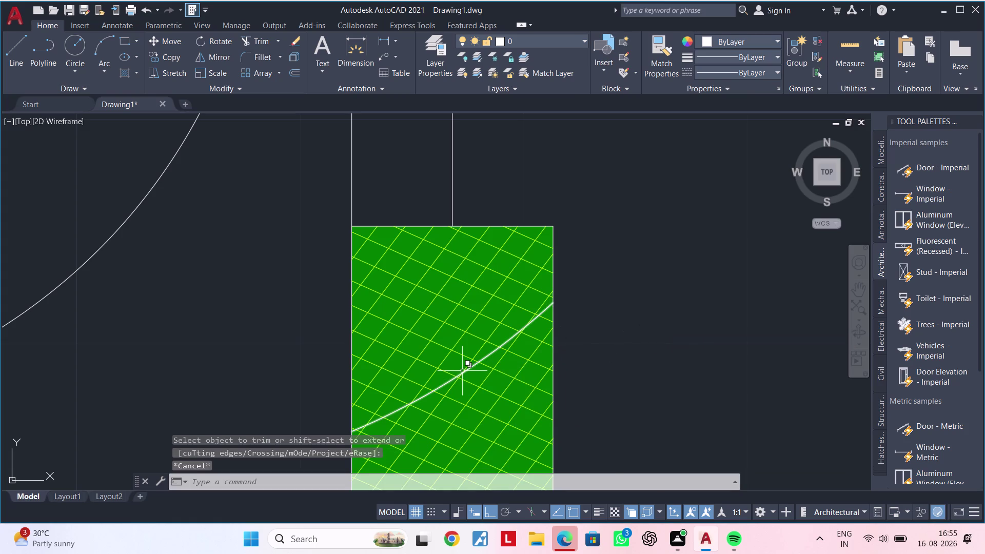
click(462, 370)
key(Delete)
scroll(down, 3)
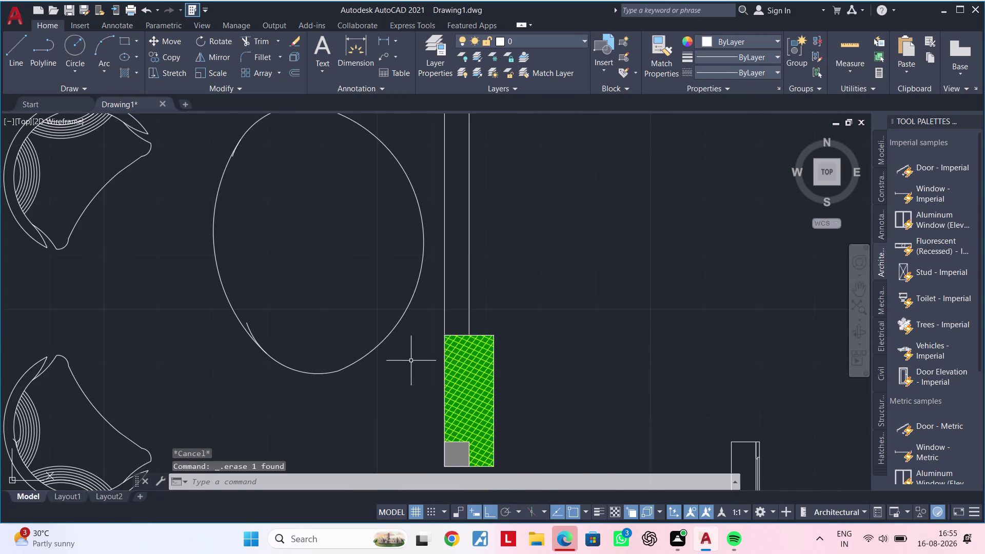
middle_drag(386, 365, 500, 372)
Stretch the left arc's middle and end grips inward to form the kidney curve.
click(332, 276)
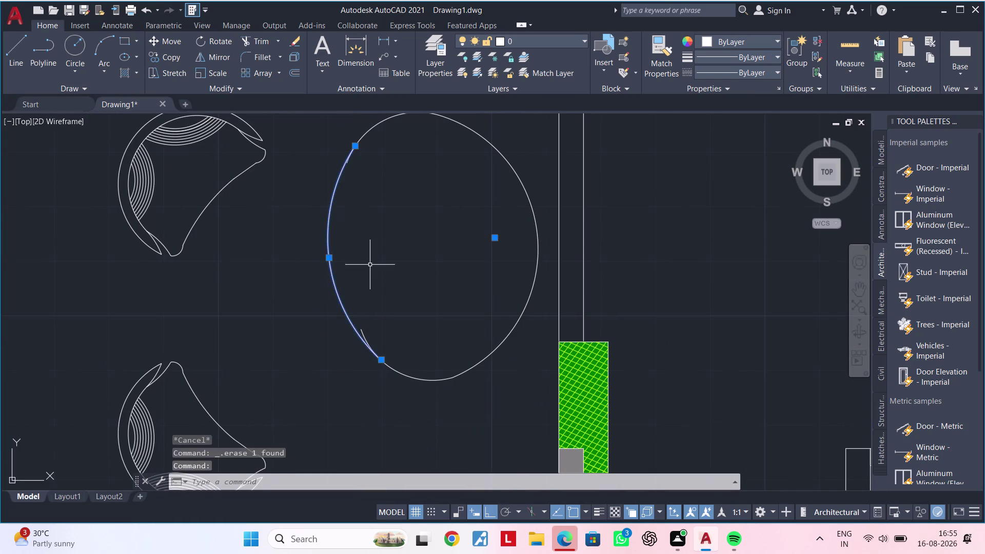
middle_drag(373, 263, 363, 288)
click(318, 283)
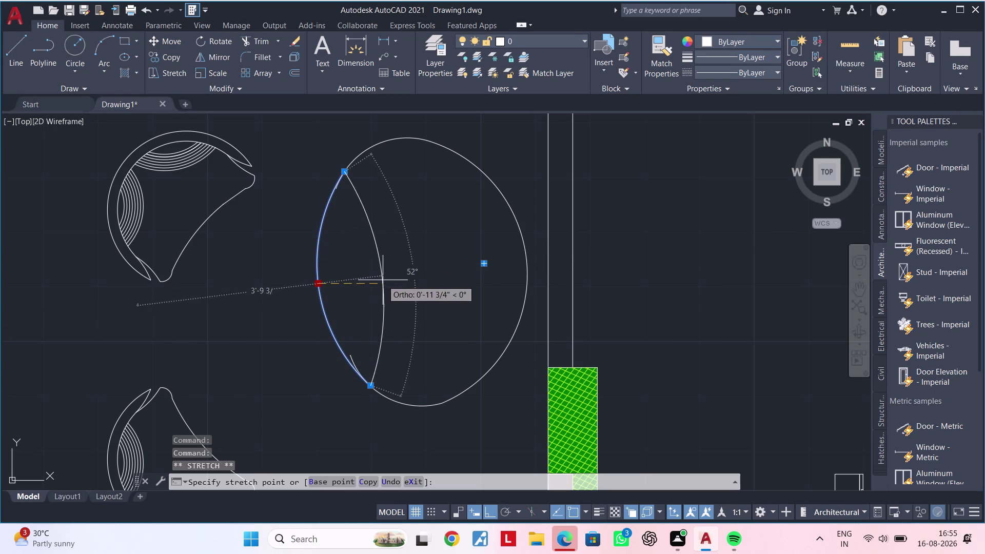
click(398, 280)
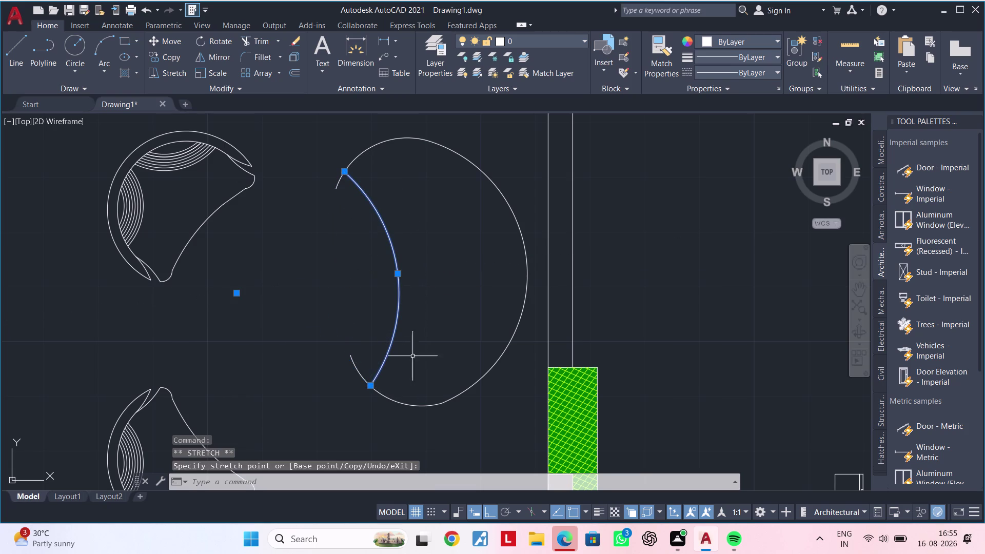
click(371, 383)
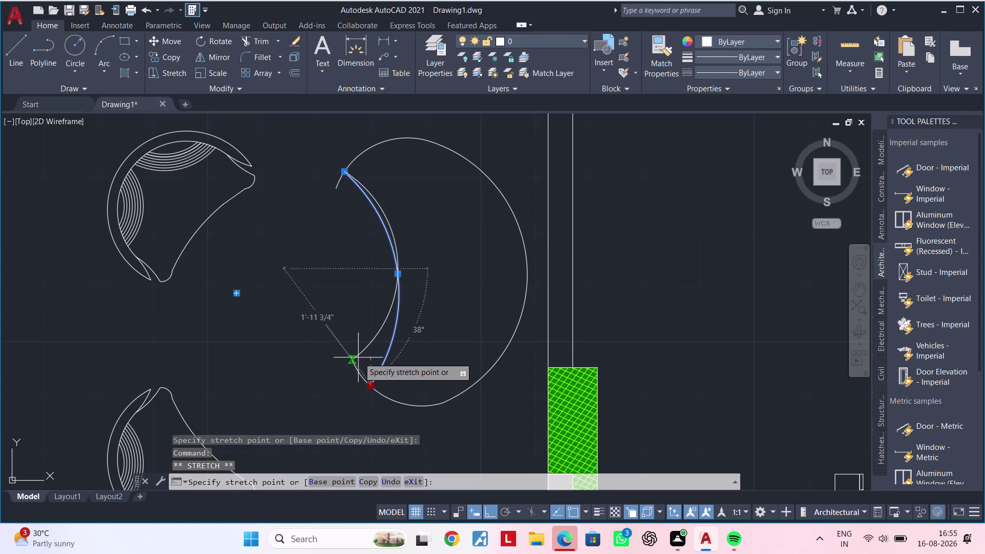
click(357, 357)
click(344, 172)
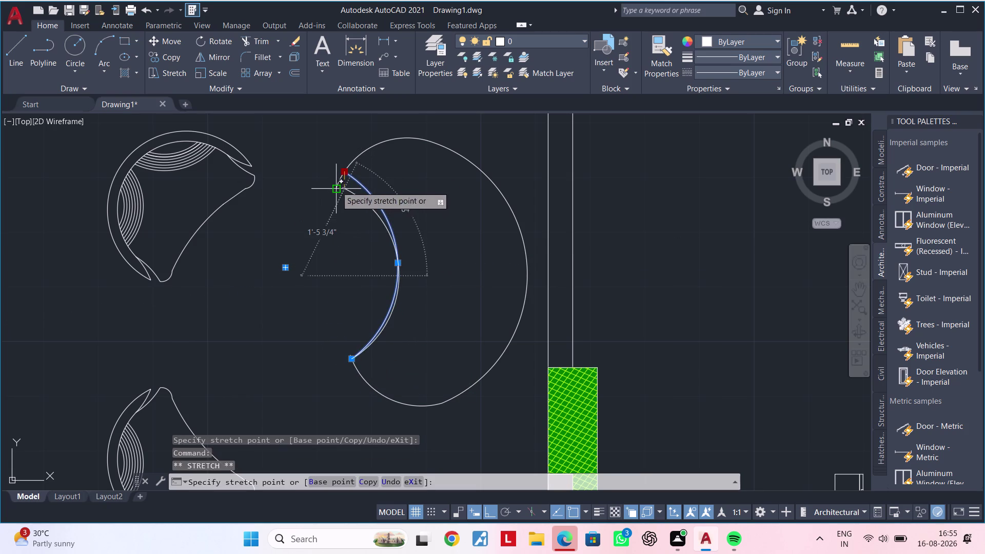
click(333, 187)
click(398, 266)
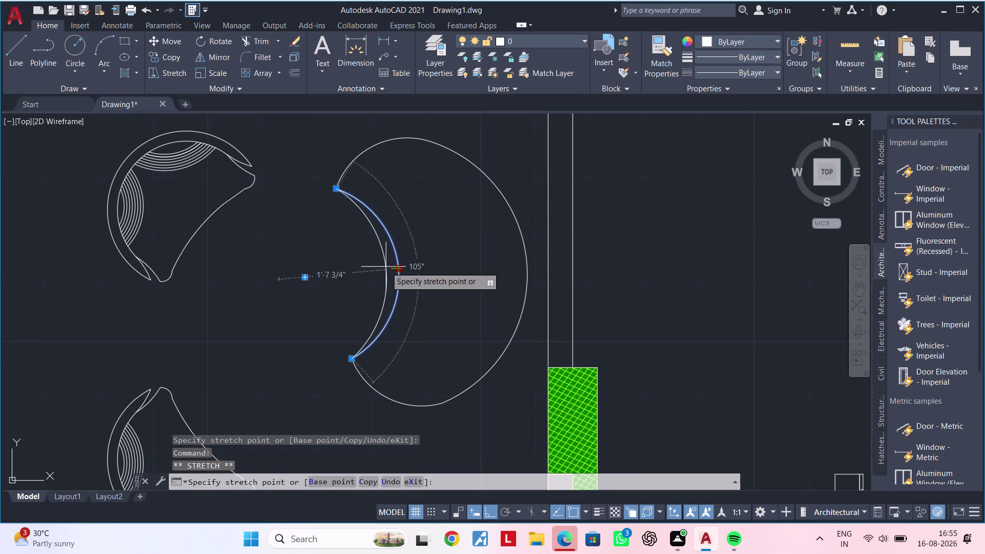
click(363, 266)
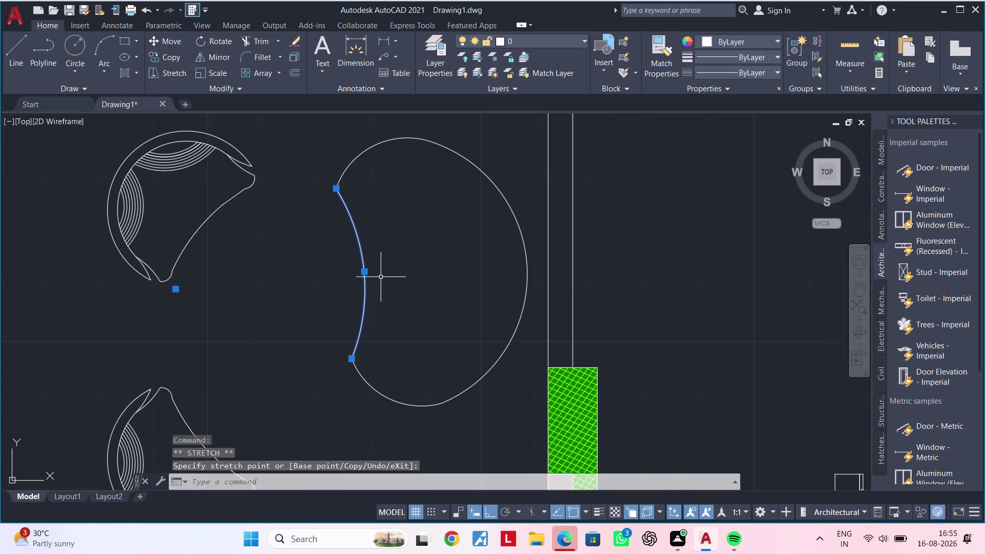
scroll(down, 3)
middle_drag(391, 305, 373, 280)
scroll(down, 3)
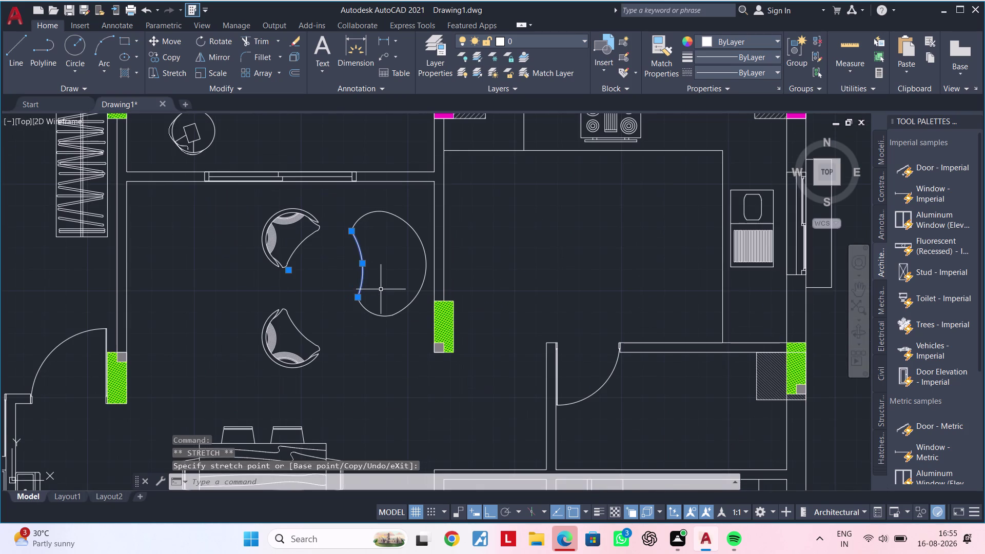
key(Escape)
middle_drag(381, 289, 382, 270)
key(Escape)
key(Escape)
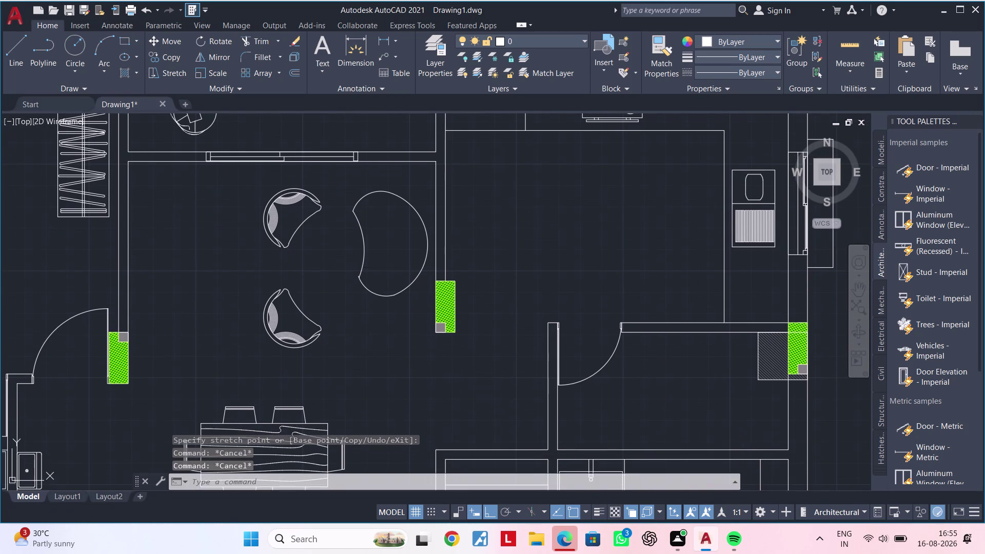
Trim the remaining overlapping piece of the table shape.
text(tr)
key(space)
scroll(up, 3)
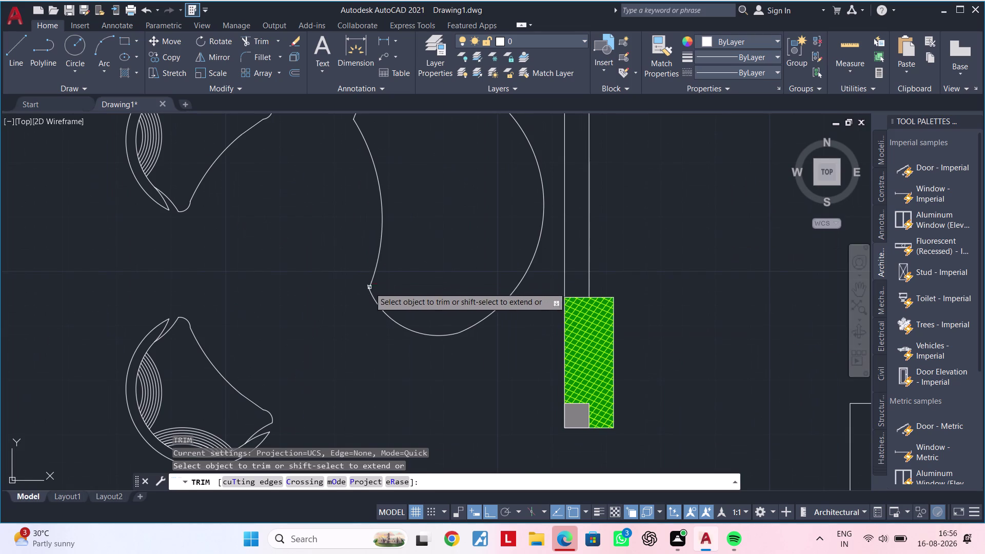
scroll(up, 3)
click(377, 273)
scroll(down, 3)
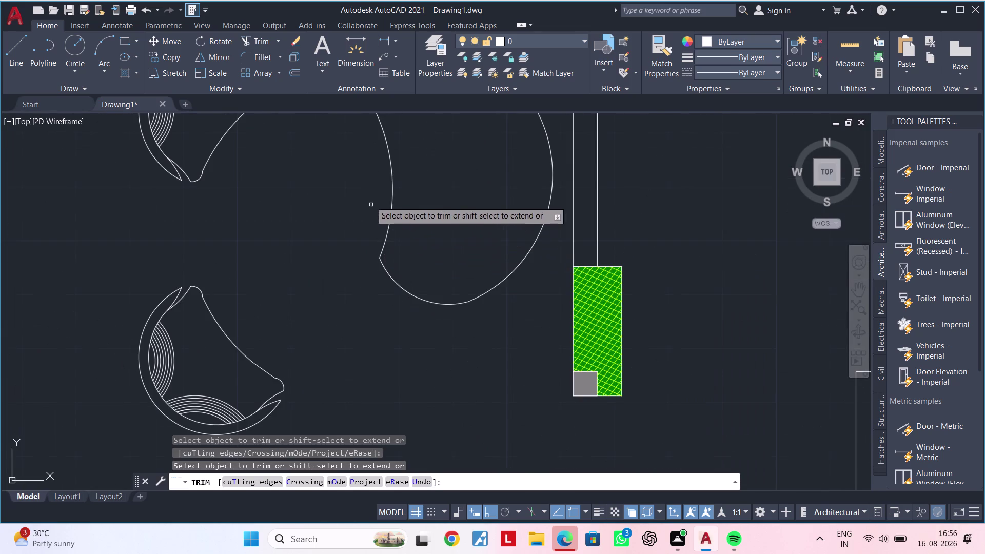
middle_drag(362, 175, 360, 397)
scroll(up, 3)
scroll(up, 3)
scroll(up, 3)
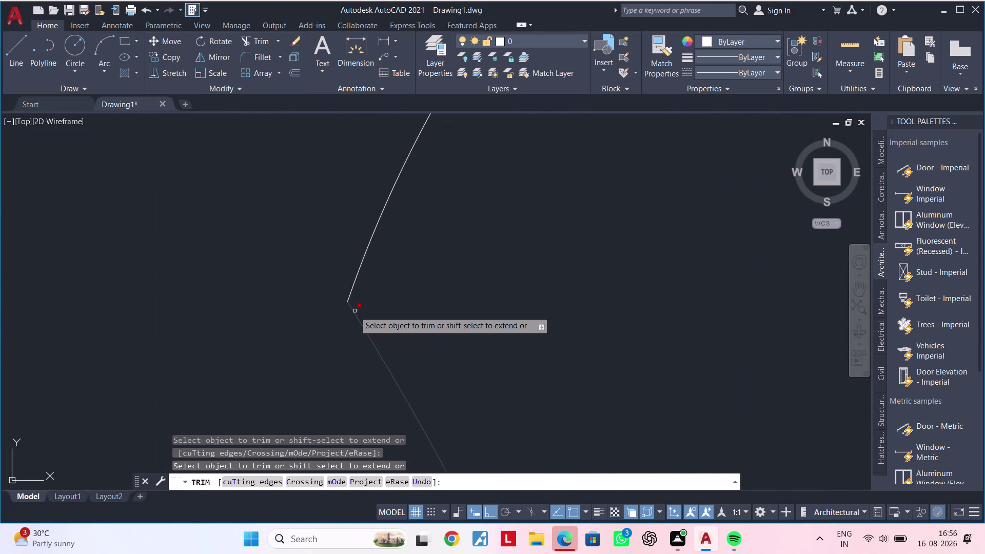
scroll(up, 3)
scroll(down, 3)
middle_drag(485, 336, 464, 304)
key(Escape)
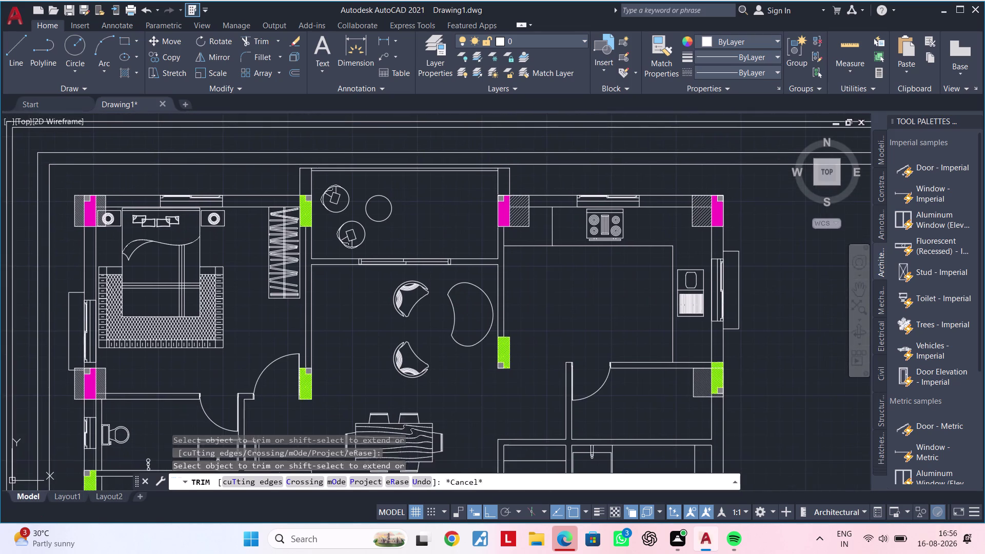
key(Escape)
middle_drag(473, 322, 433, 298)
scroll(up, 3)
key(Escape)
key(Escape)
key(Escape)
key(Escape)
middle_drag(455, 314, 420, 306)
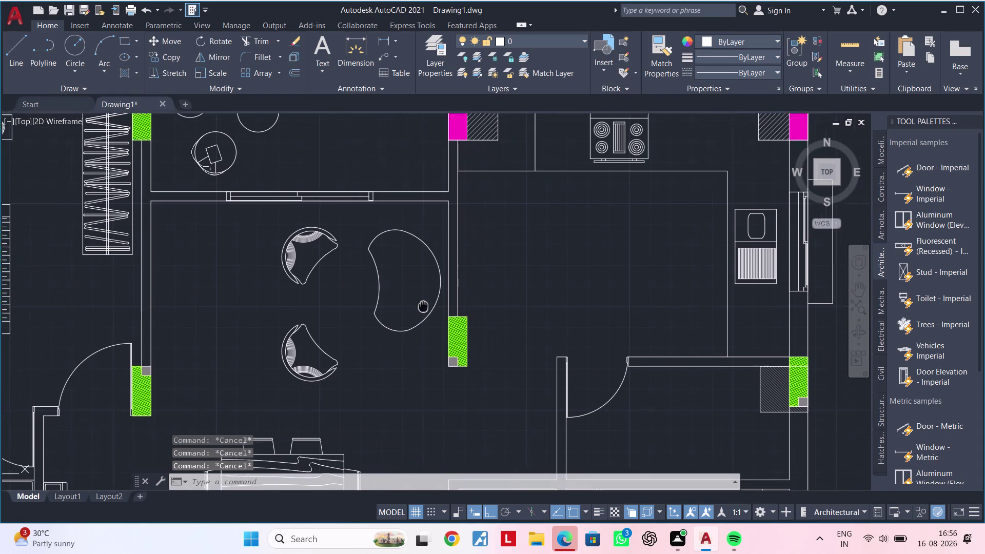
middle_drag(420, 306, 419, 306)
key(Escape)
Drag the right arc's midpoint grip inward to bend it into a crescent.
click(429, 280)
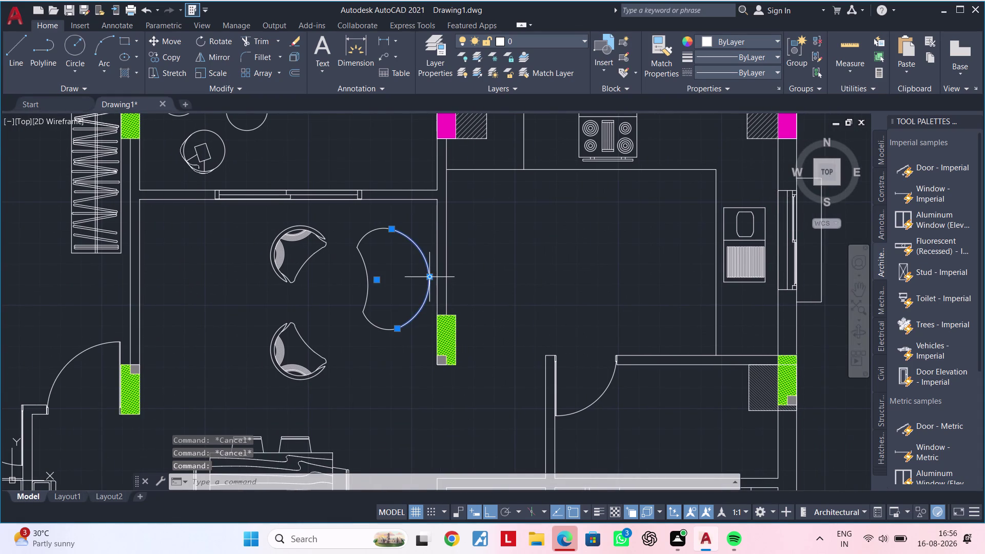
click(430, 279)
click(413, 279)
scroll(down, 3)
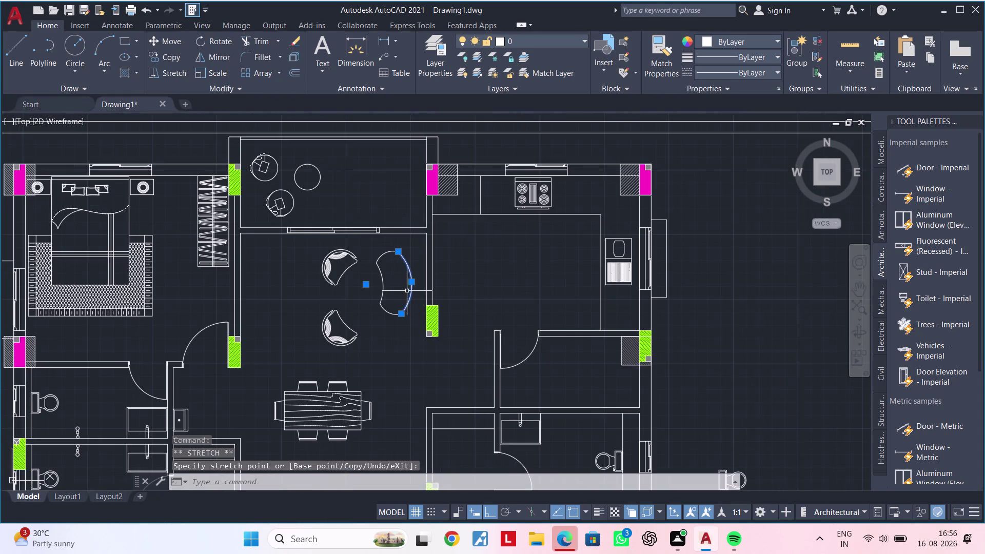
middle_drag(402, 292, 436, 293)
key(Escape)
key(Escape)
scroll(up, 3)
scroll(up, 3)
middle_drag(436, 288, 444, 287)
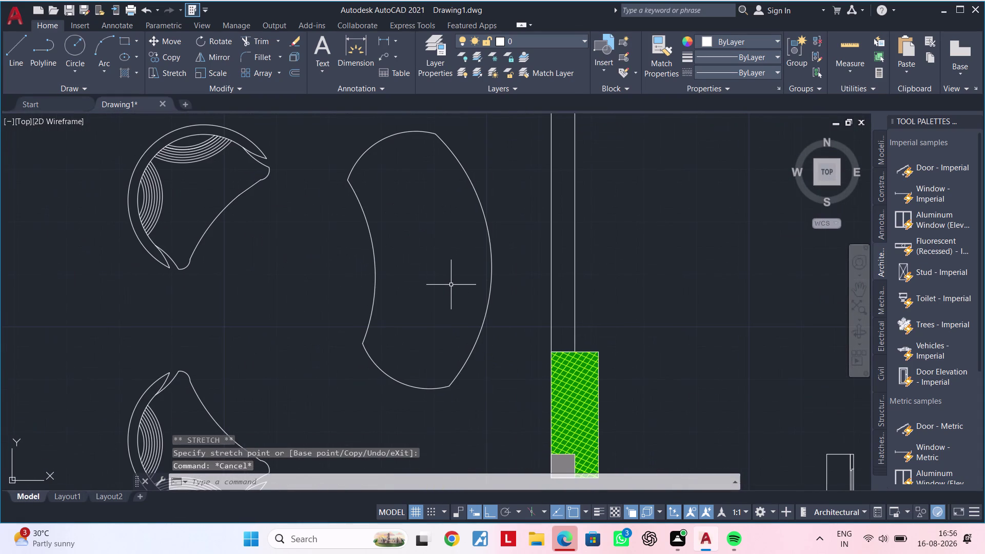
Clear the selection, view the finished crescent piece, and begin selecting the table outline.
key(Escape)
key(Escape)
key(Escape)
key(Escape)
key(Escape)
key(Escape)
key(Escape)
key(Escape)
key(Escape)
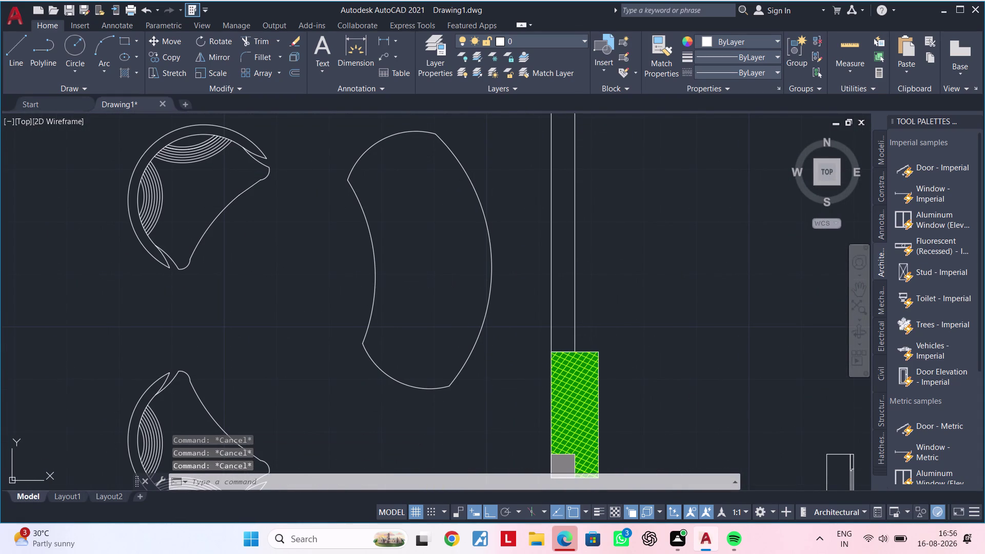
key(Escape)
key(Escape)
key(Escape)
key(Escape)
key(Escape)
key(Escape)
key(Escape)
key(Escape)
key(Escape)
key(Escape)
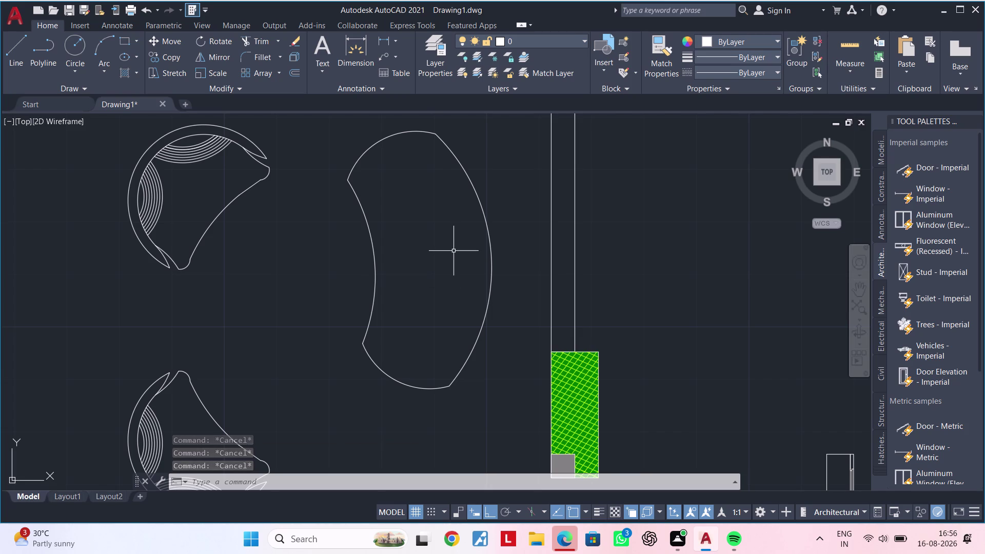
scroll(down, 3)
middle_drag(454, 248, 440, 256)
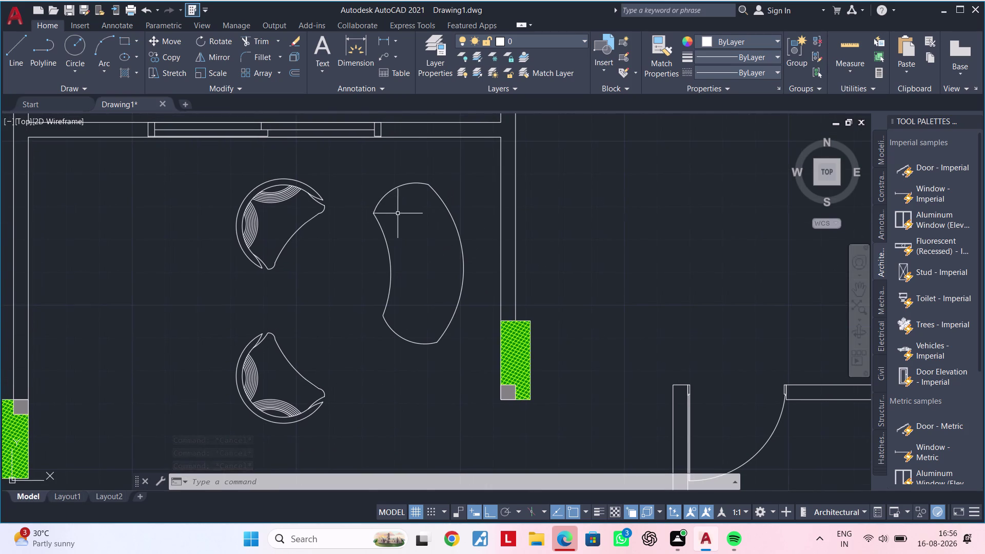
drag(357, 176, 367, 176)
Select the curved table pieces and move them slightly lower between the chairs.
click(462, 355)
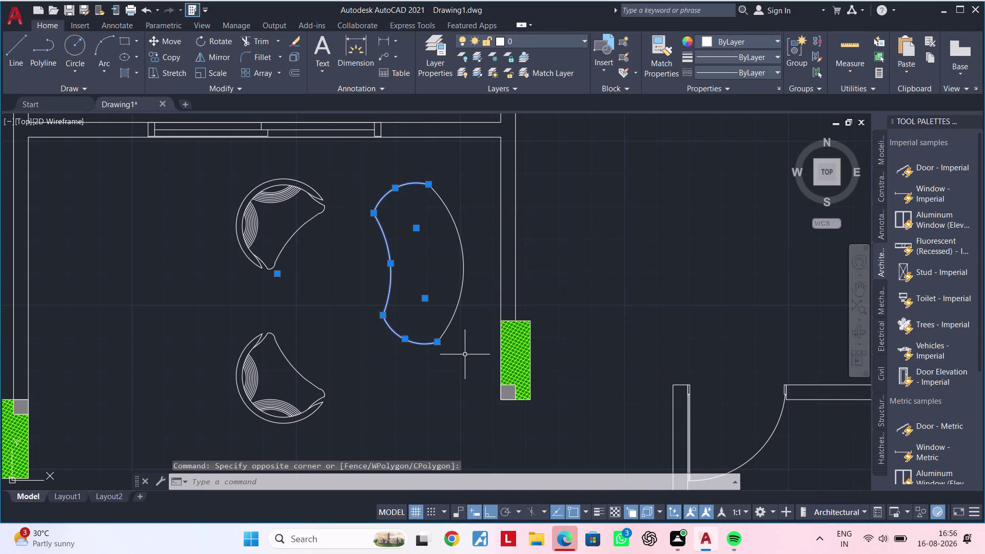
click(456, 236)
click(462, 237)
click(459, 244)
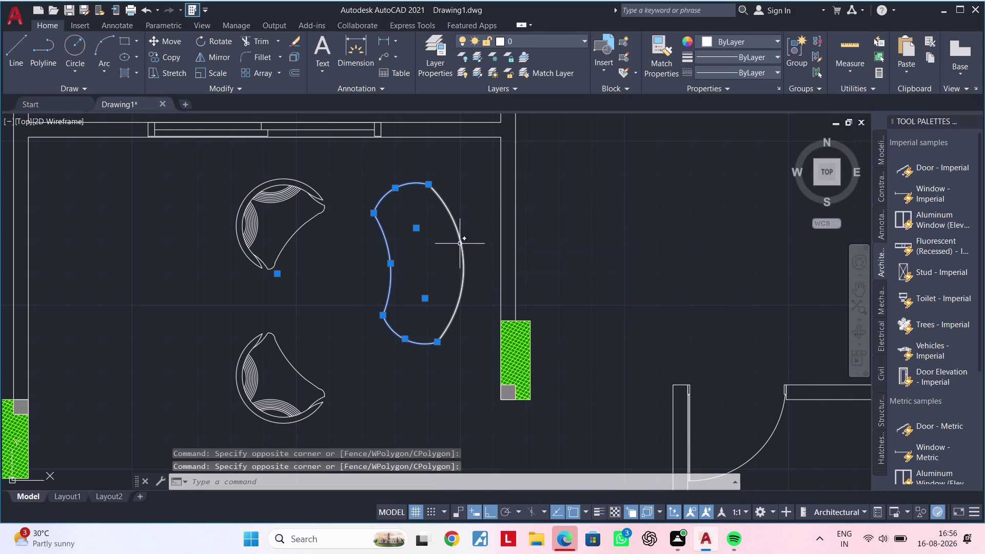
text(m)
key(space)
click(454, 253)
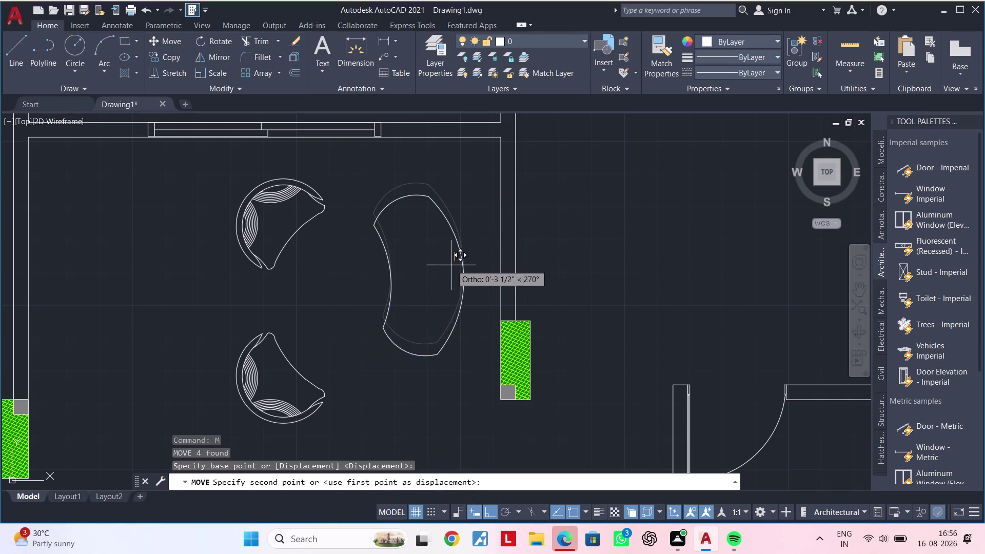
click(447, 273)
middle_drag(447, 274, 447, 278)
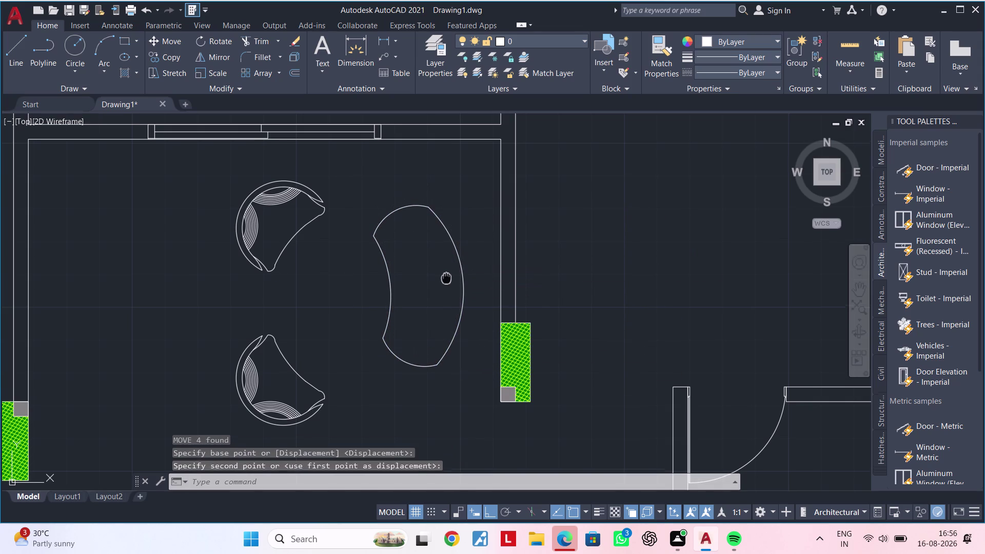
middle_drag(446, 279, 431, 295)
Cancel leftover commands, bring the table close in view, and start a new circle.
key(Escape)
key(Escape)
key(Escape)
key(Escape)
key(Escape)
key(Escape)
key(Escape)
key(Escape)
key(Escape)
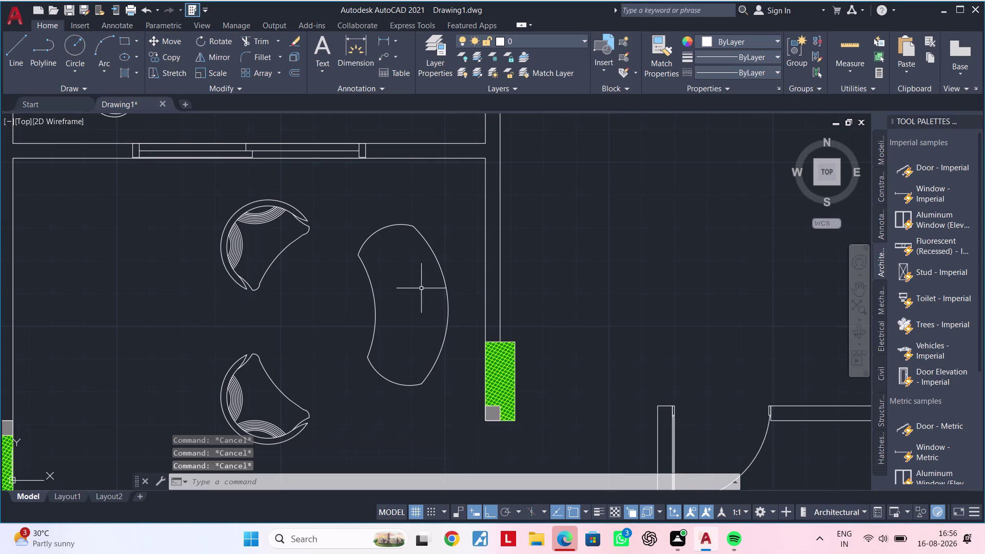
key(Escape)
key(Escape)
scroll(up, 3)
scroll(down, 3)
middle_drag(394, 251, 378, 225)
text(c)
key(space)
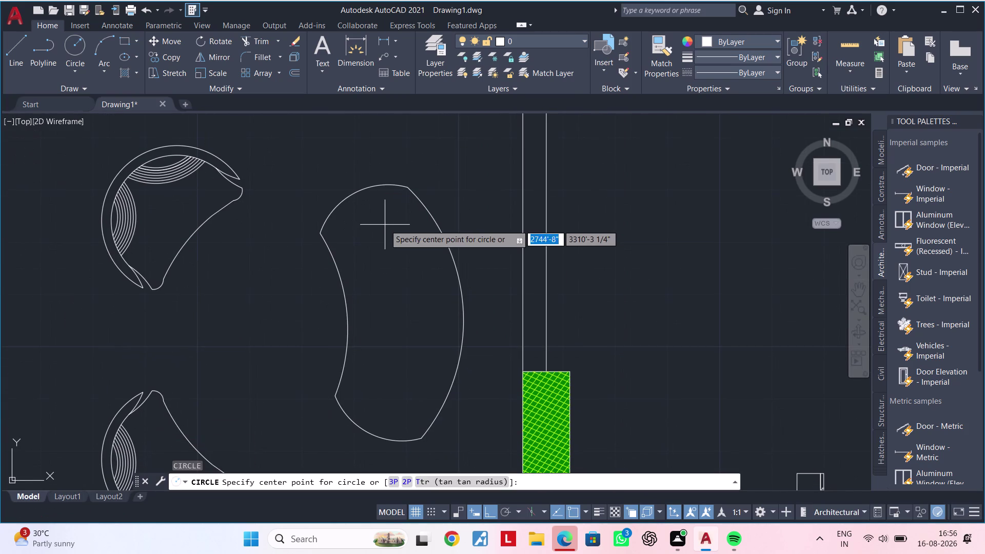
Draw three stacked overlapping circles inside the curved table.
click(385, 225)
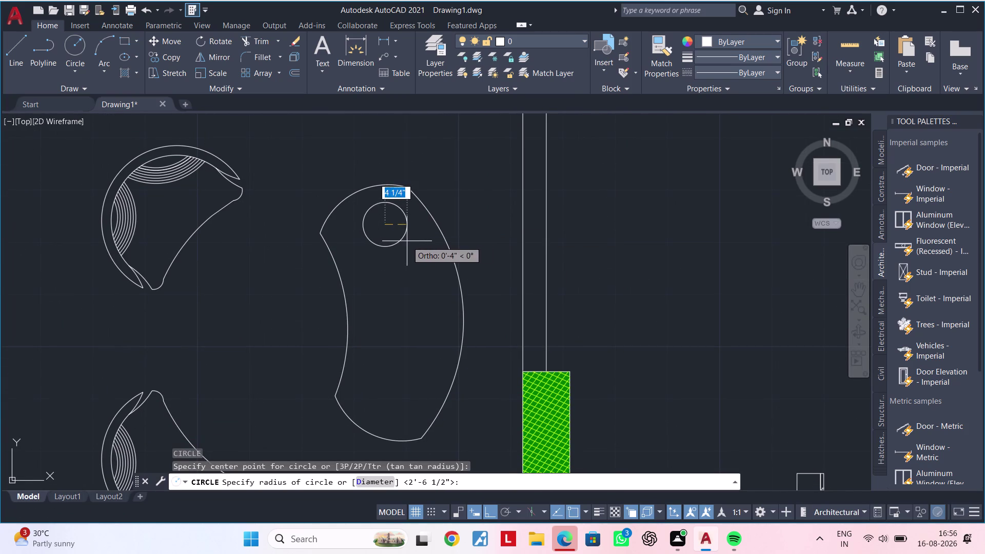
click(407, 241)
key(space)
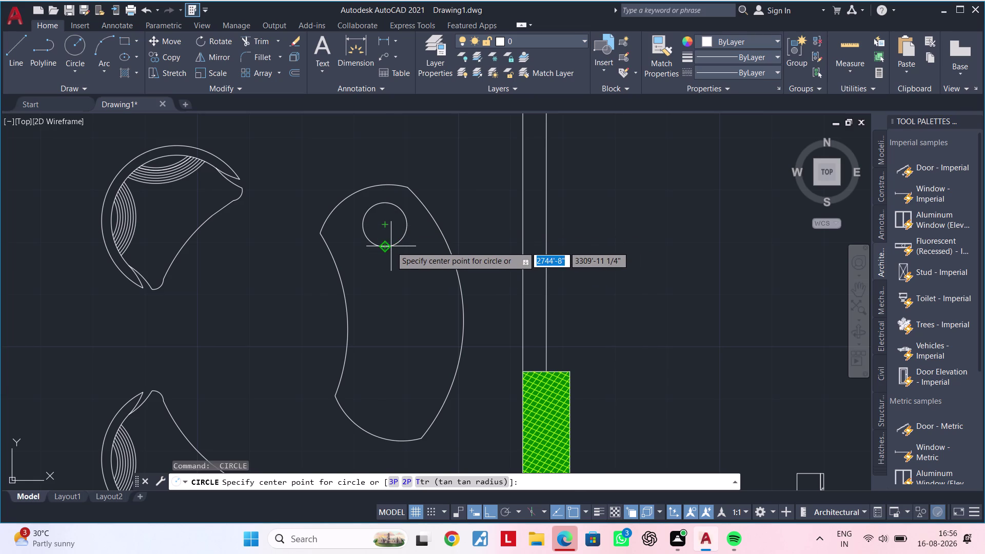
click(388, 247)
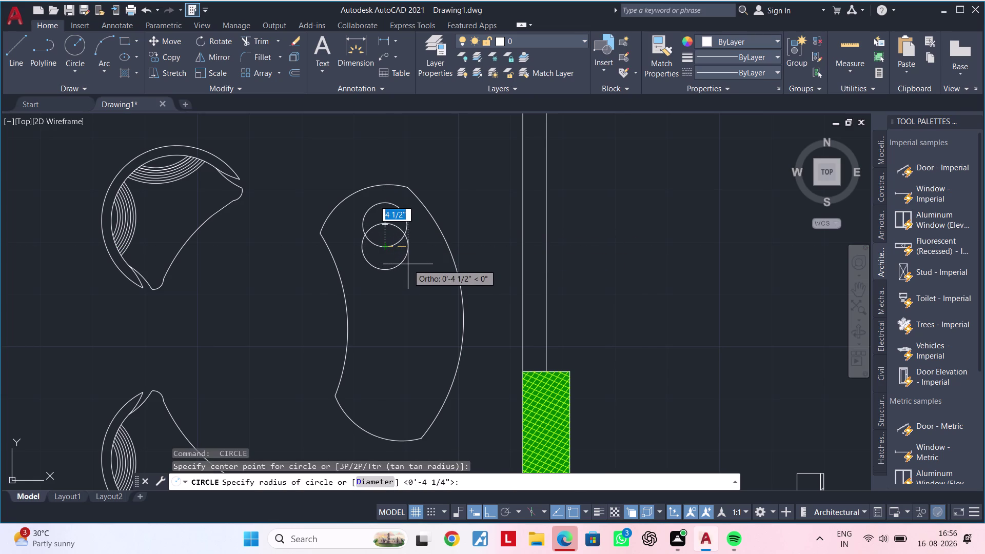
click(407, 264)
key(space)
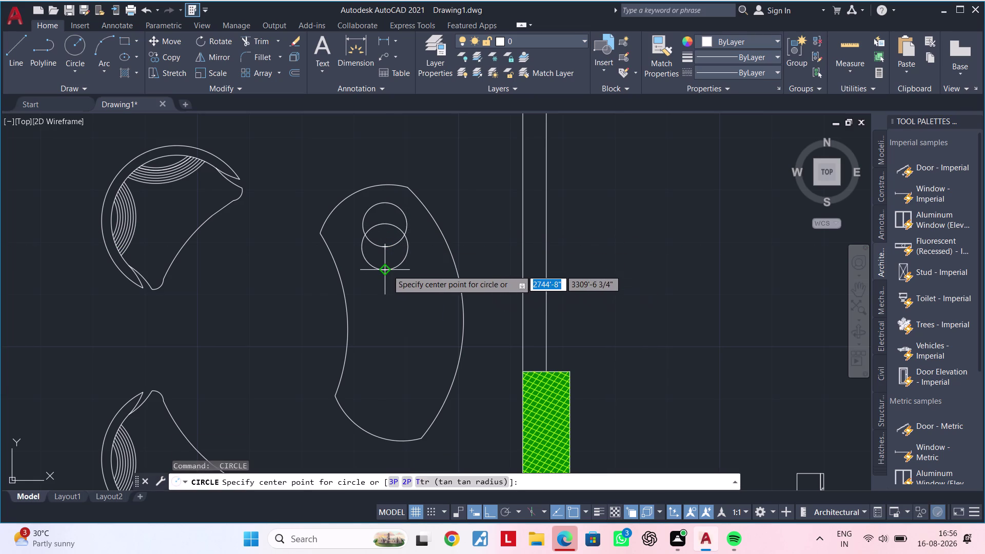
click(388, 270)
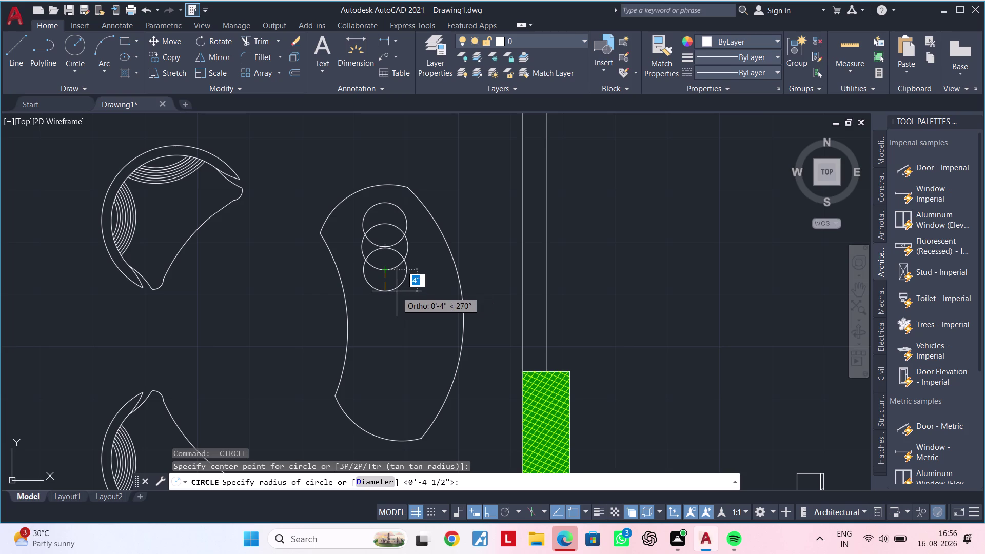
click(397, 290)
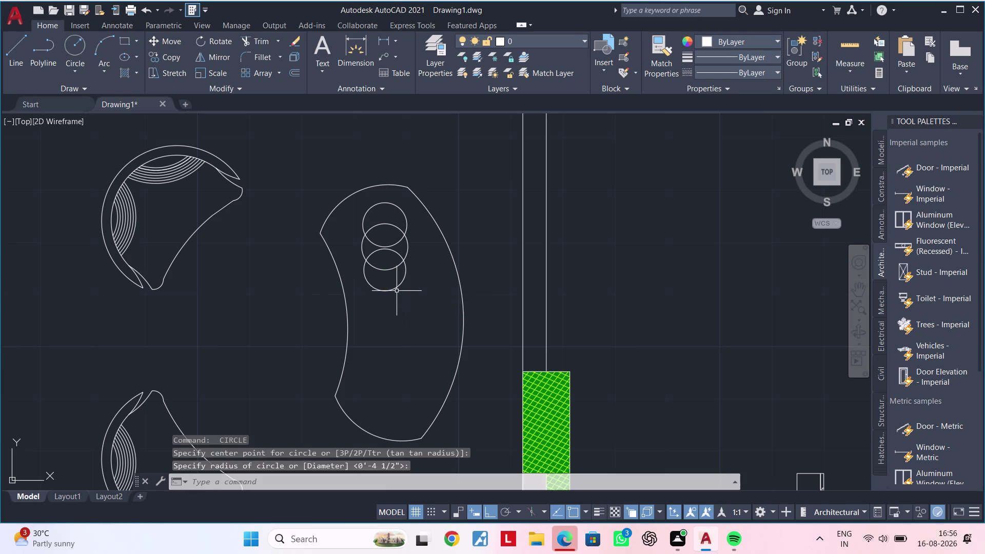
key(Escape)
key(Escape)
key(Escape)
Trim the overlapping arcs with a fence to merge the circles into one outline.
text(rt)
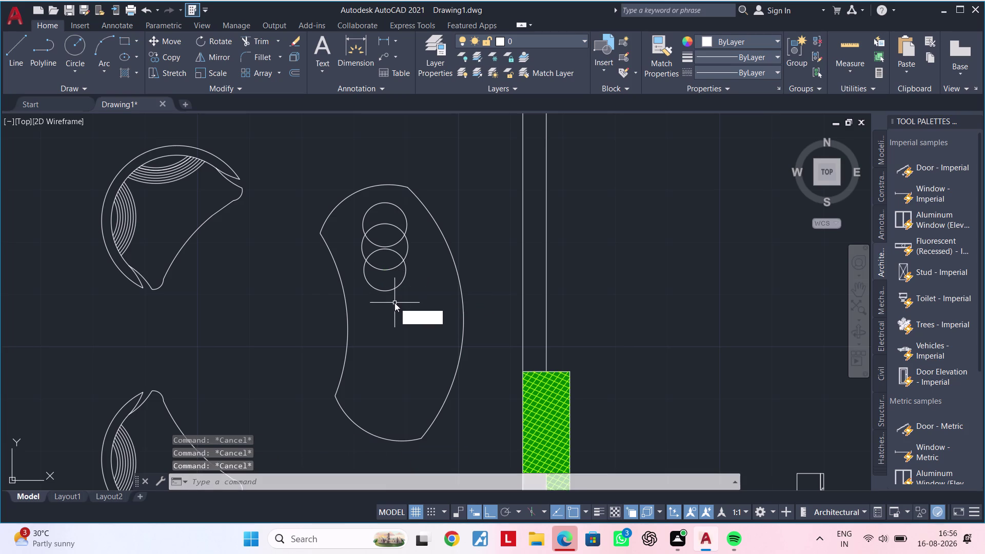
text(r)
key(Escape)
key(Escape)
text(tr)
key(space)
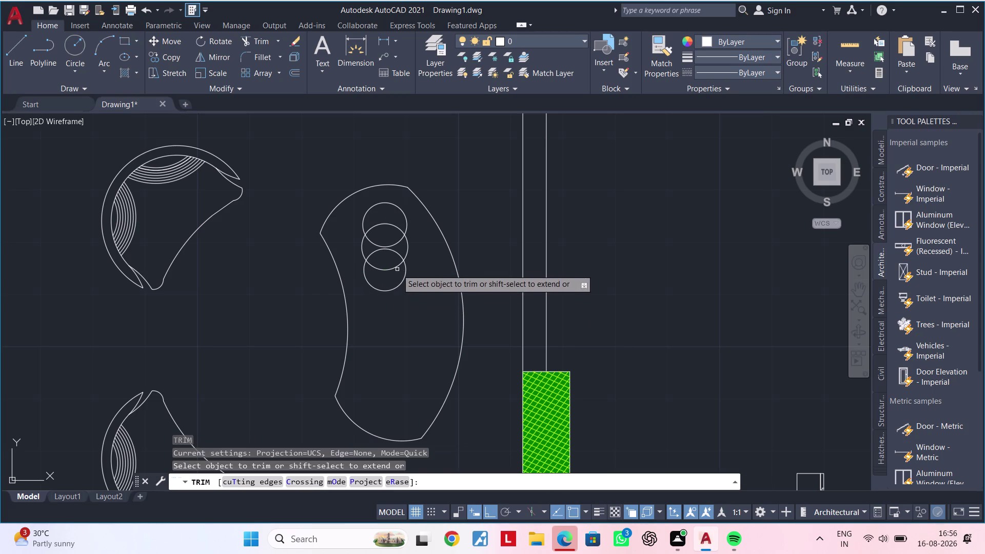
click(385, 222)
drag(385, 227, 384, 280)
double_click(384, 280)
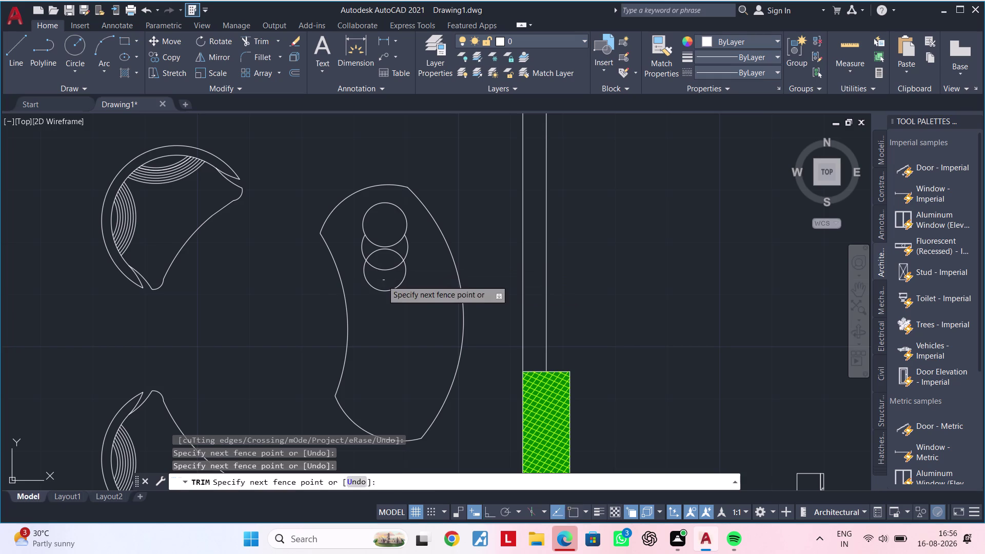
click(385, 270)
drag(387, 261, 388, 241)
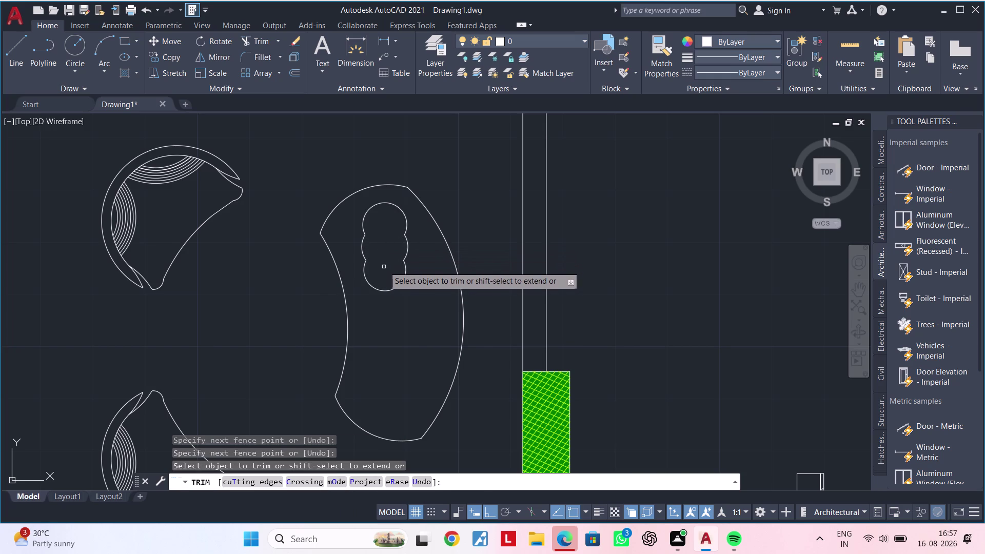
key(Escape)
key(Escape)
key(Escape)
key(Escape)
key(Escape)
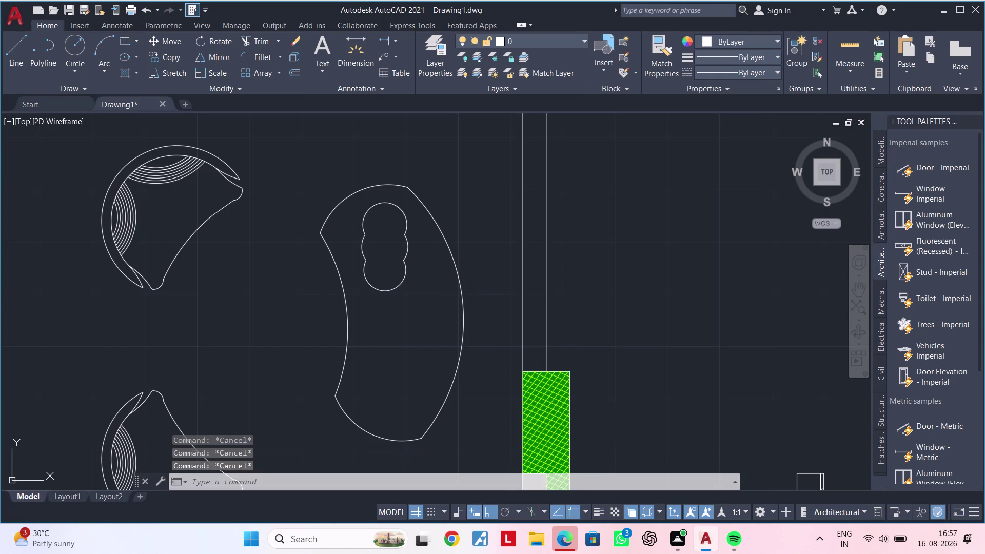
Draw an arc across the lower circle of the three-lobed outline.
middle_drag(384, 252, 390, 247)
scroll(up, 3)
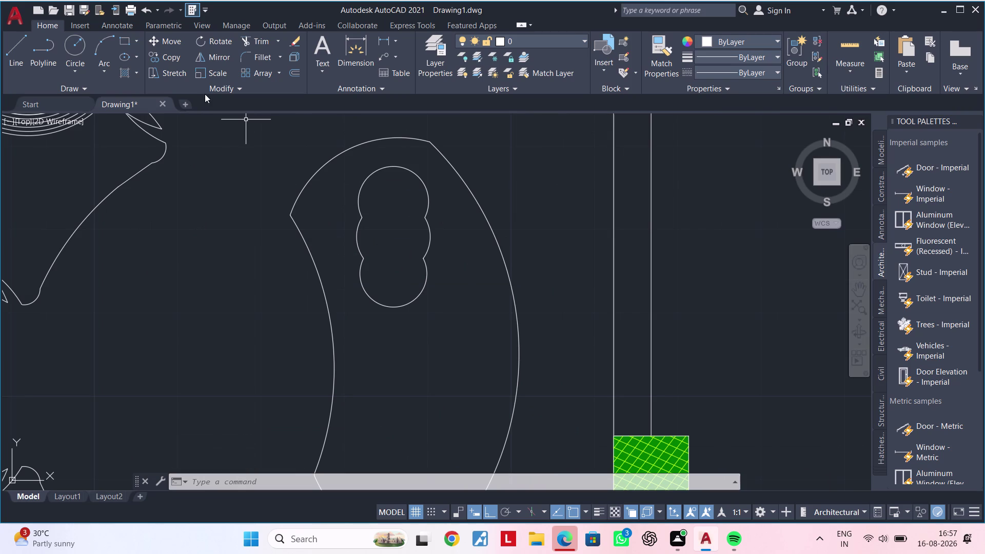
click(109, 42)
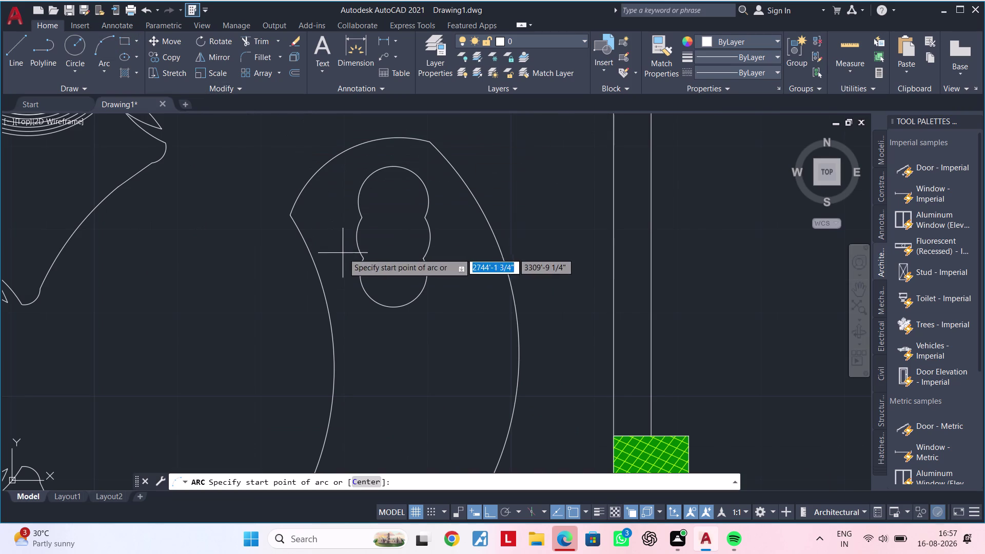
click(366, 256)
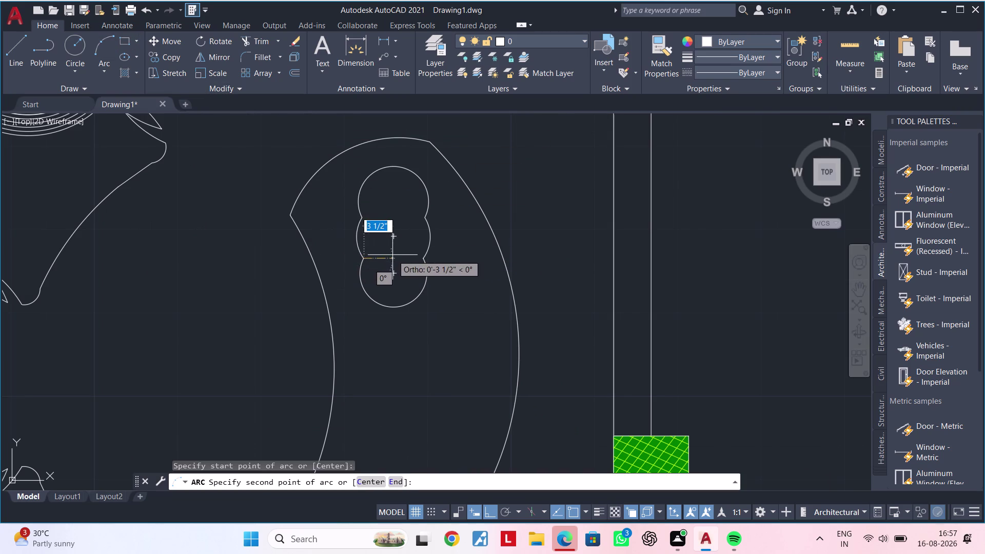
click(392, 255)
click(426, 262)
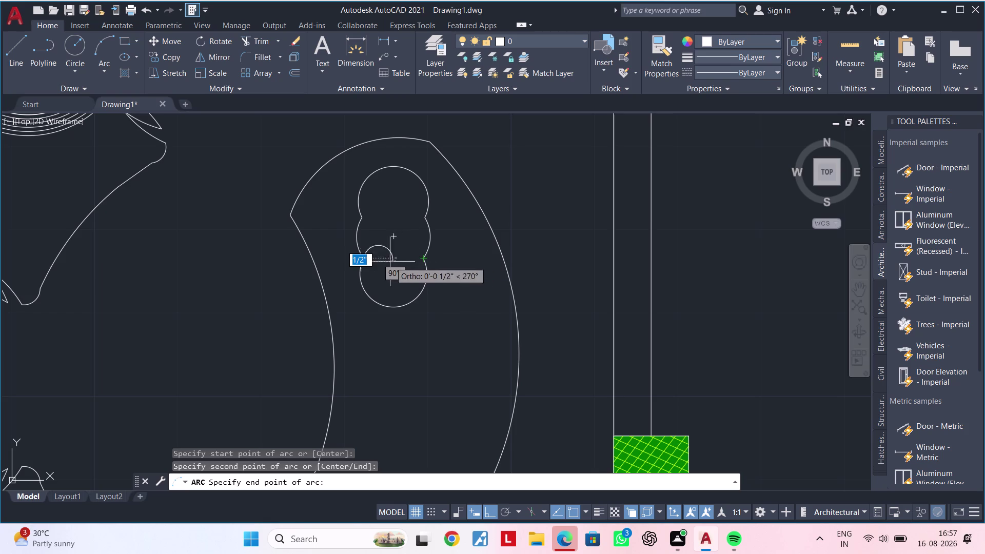
click(374, 259)
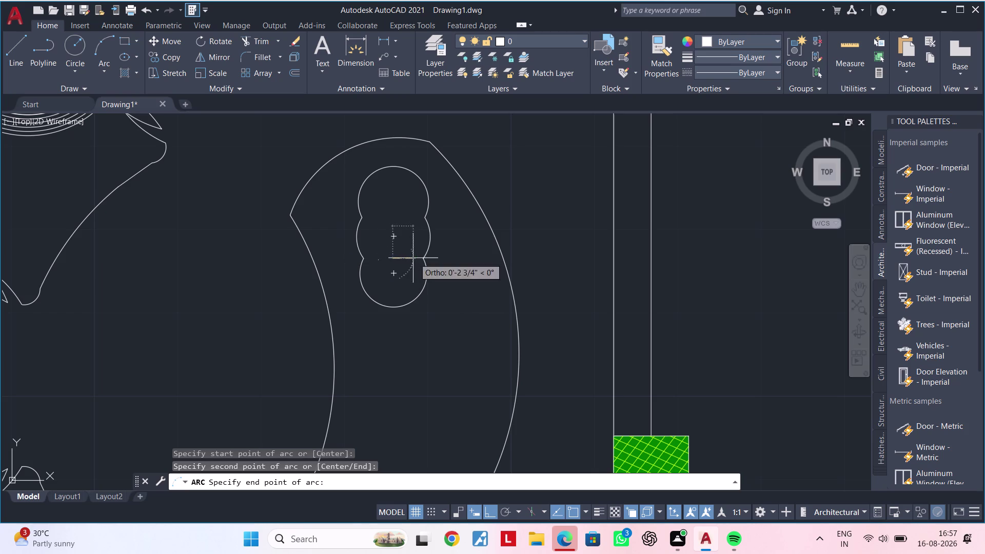
click(413, 258)
click(368, 262)
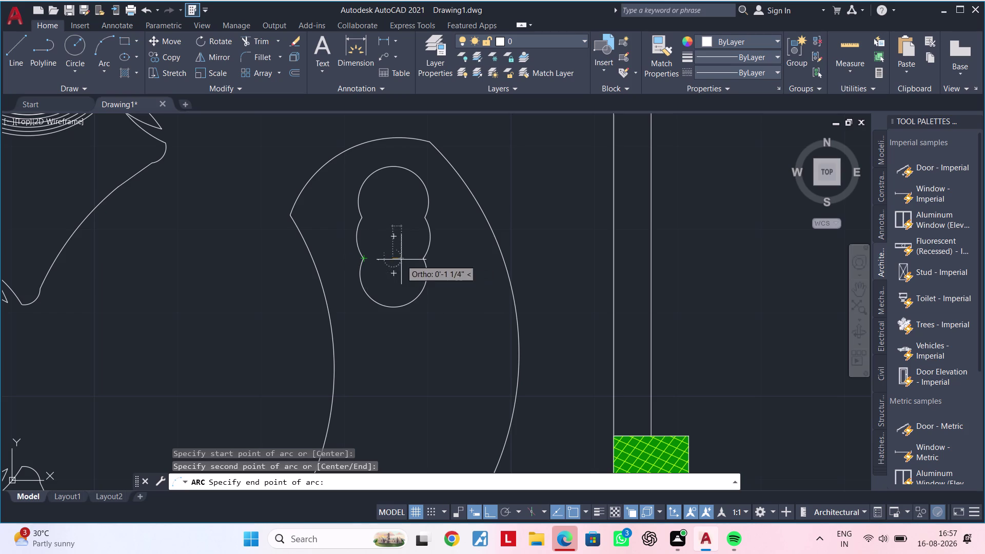
click(398, 260)
click(424, 262)
click(471, 268)
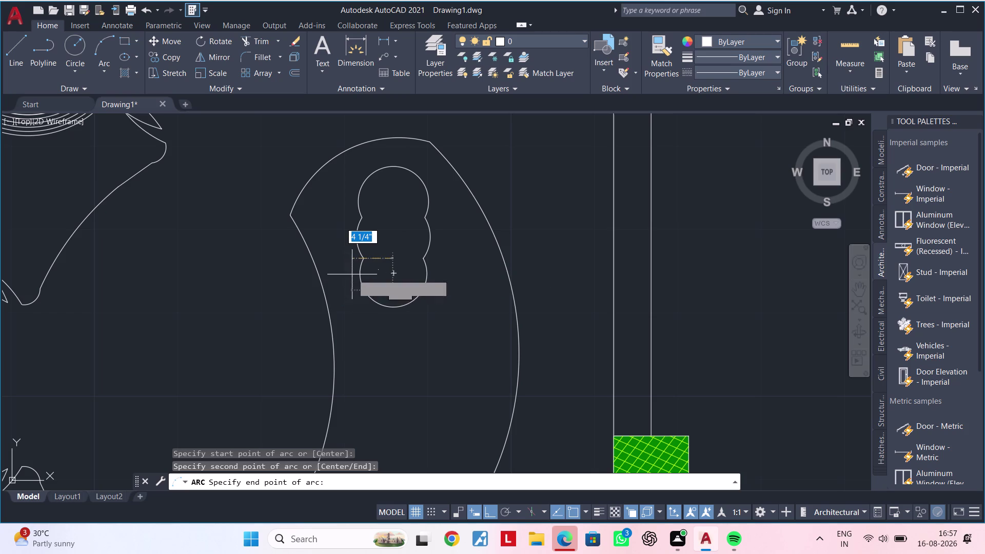
click(356, 275)
scroll(up, 3)
click(379, 317)
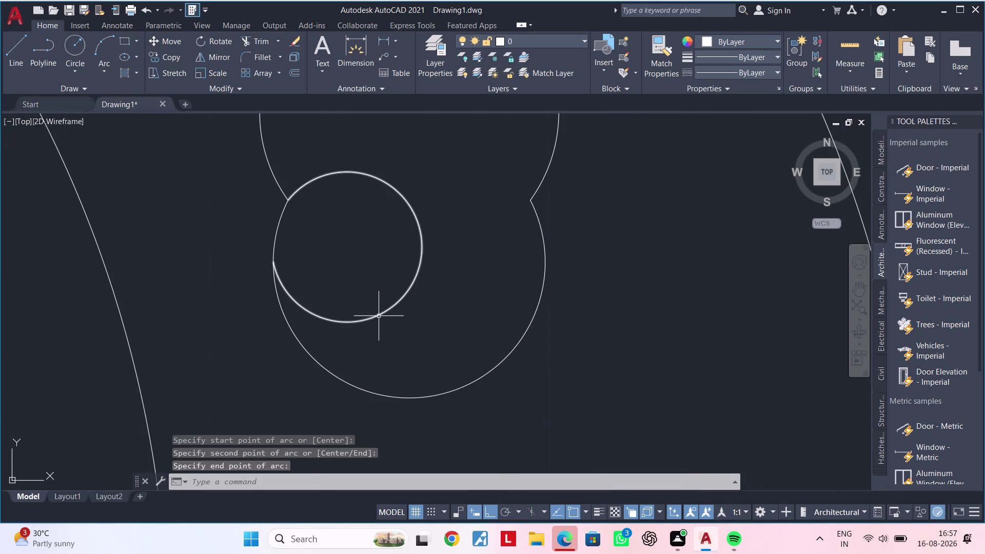
Reshape the small circle by dragging one of its grip points.
click(278, 265)
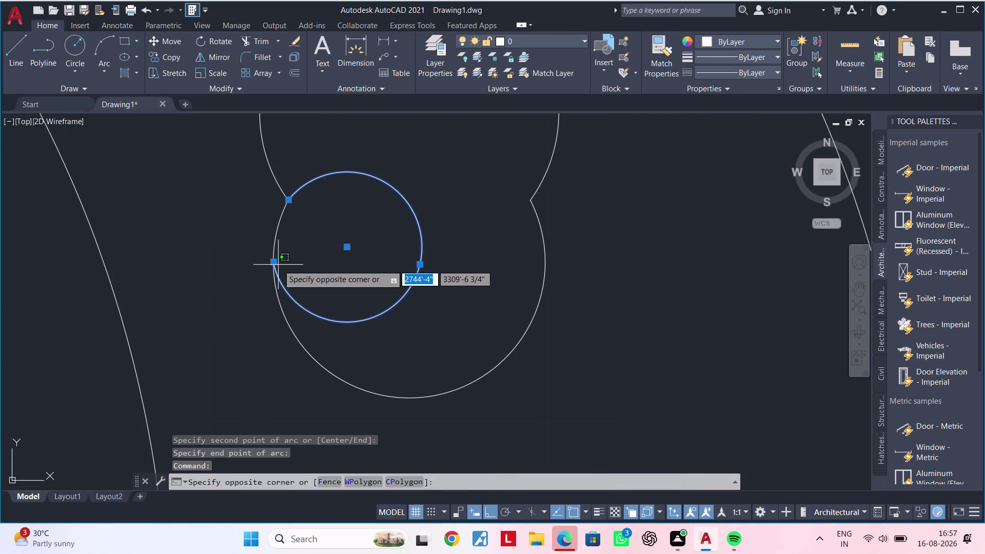
key(Escape)
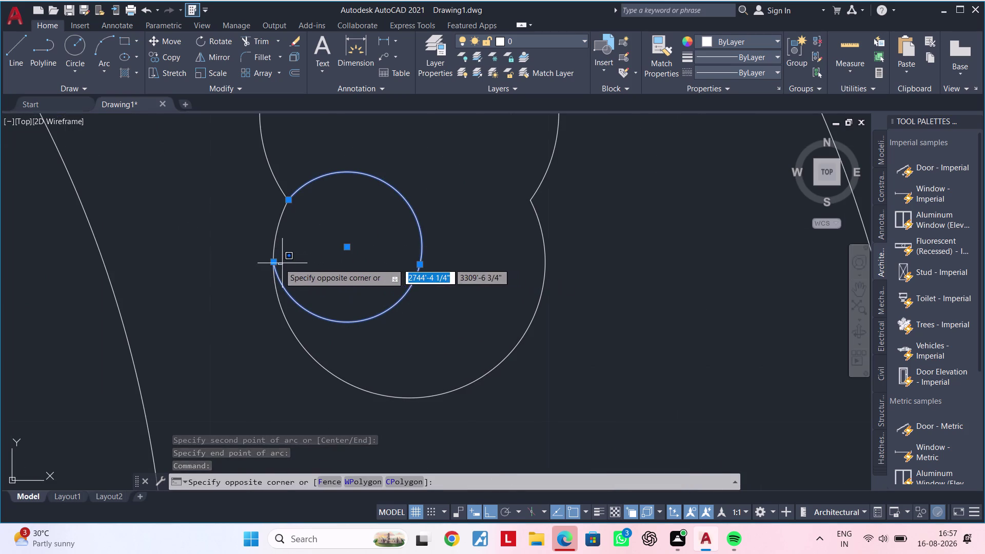
key(Escape)
click(273, 262)
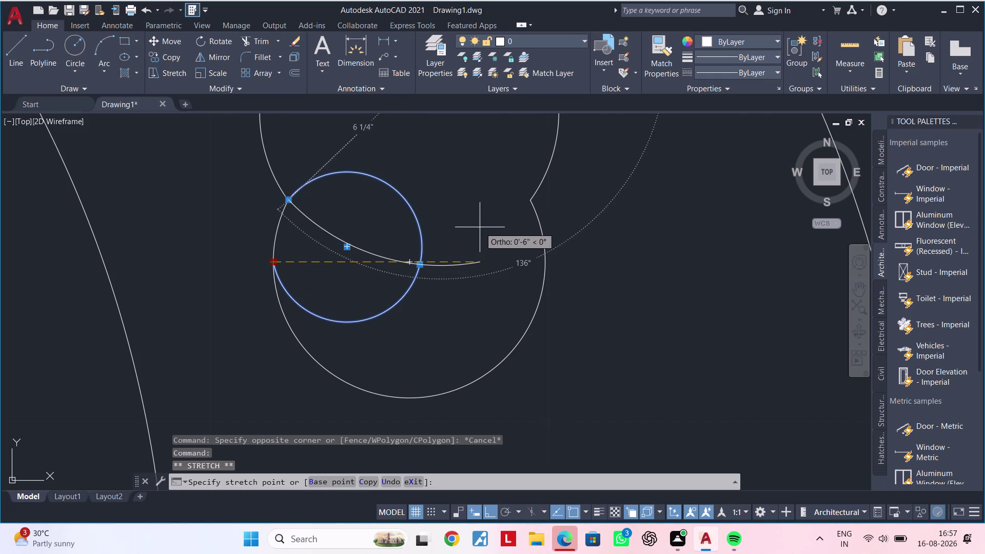
click(491, 220)
scroll(down, 3)
middle_drag(492, 238, 474, 308)
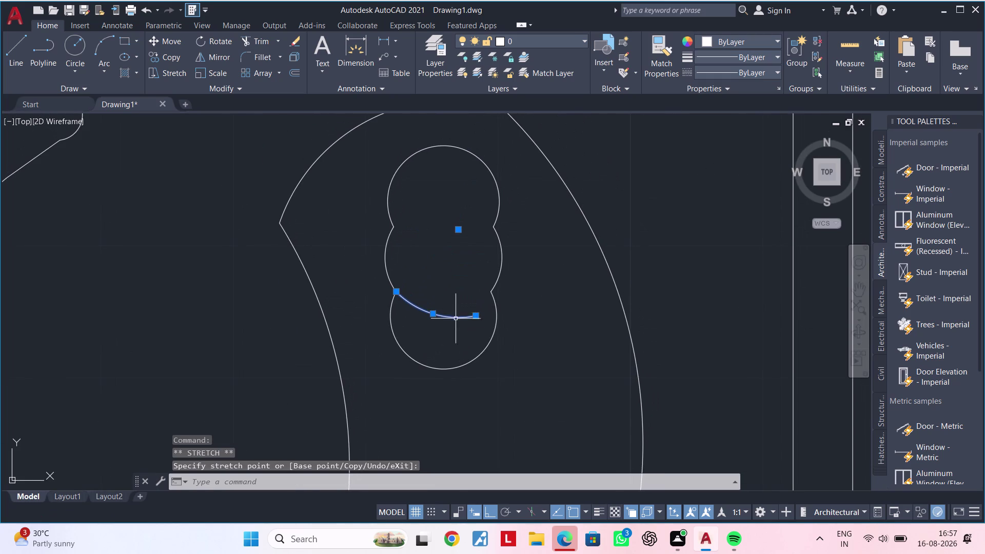
Move the new arc's grips so it curves upward, then clear the selection.
click(477, 314)
key(Escape)
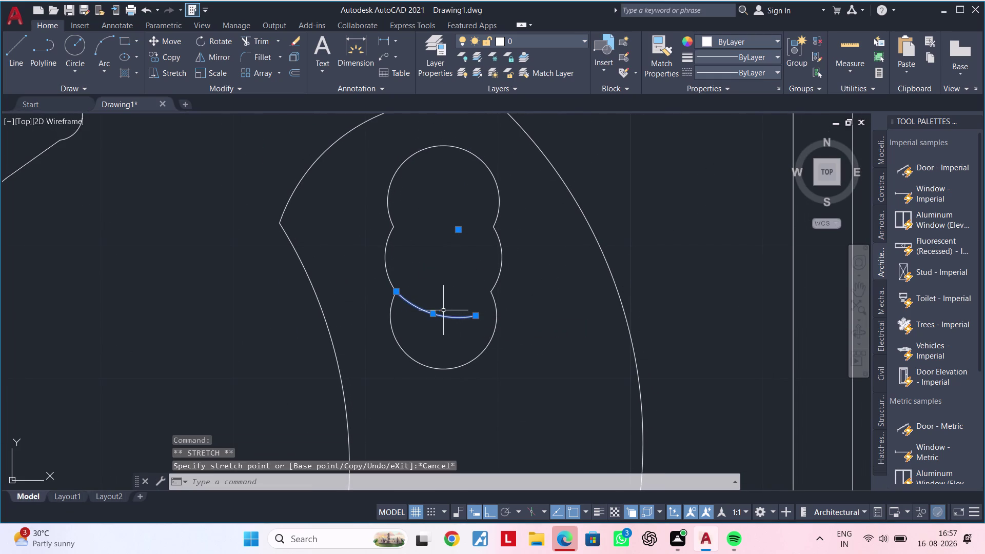
click(435, 316)
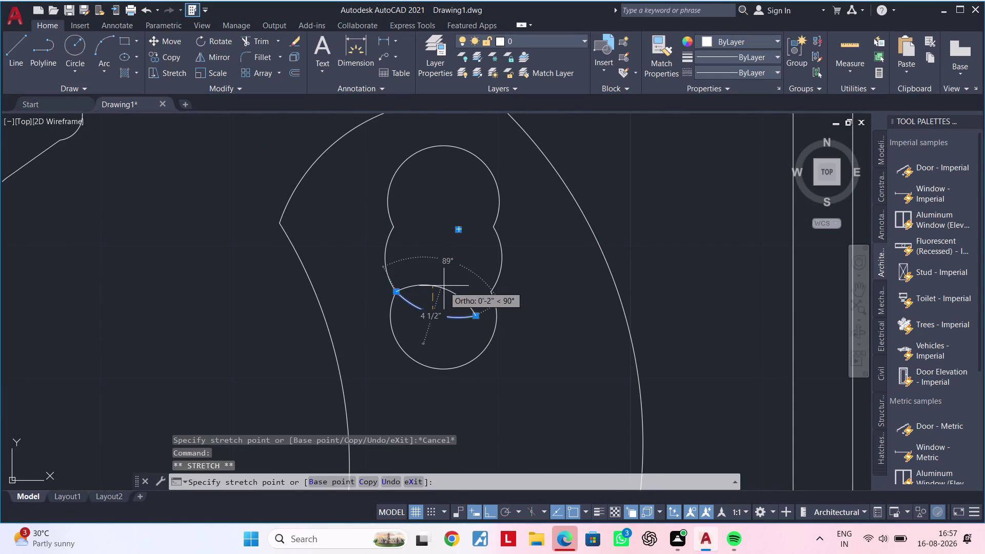
click(445, 278)
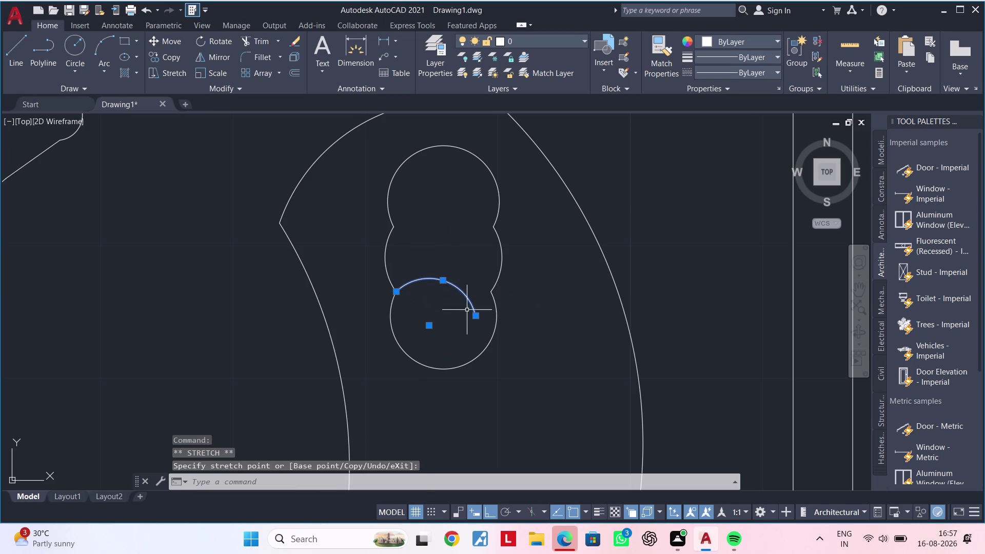
click(476, 313)
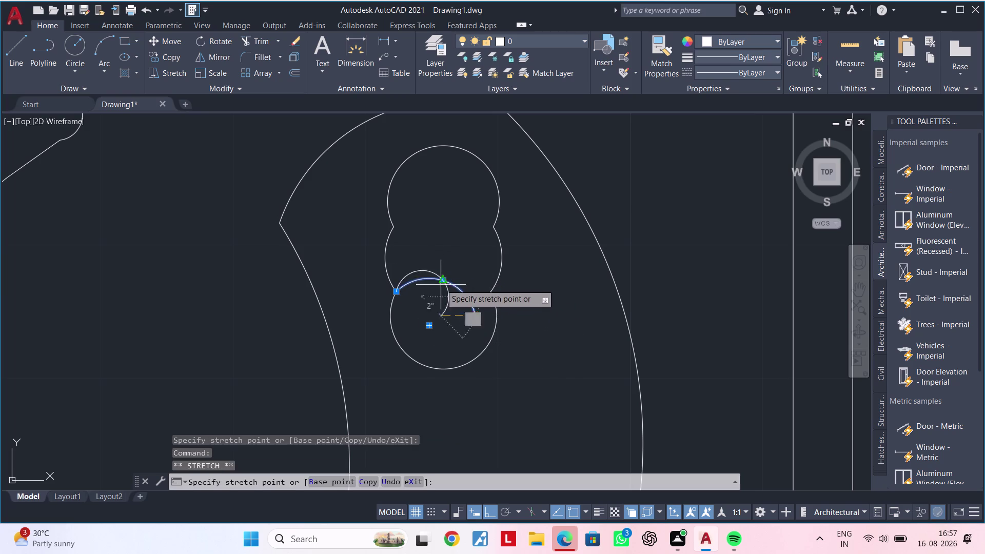
click(434, 282)
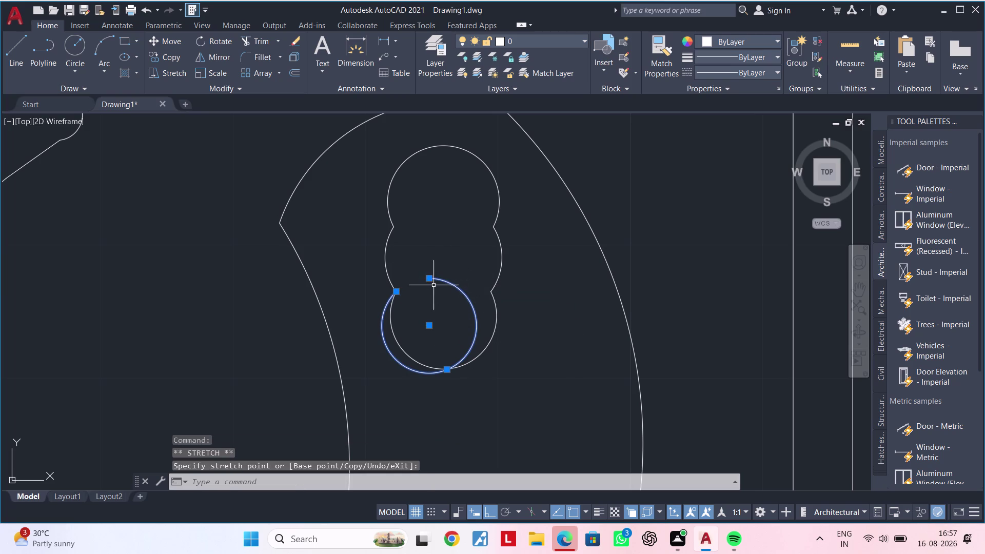
scroll(up, 3)
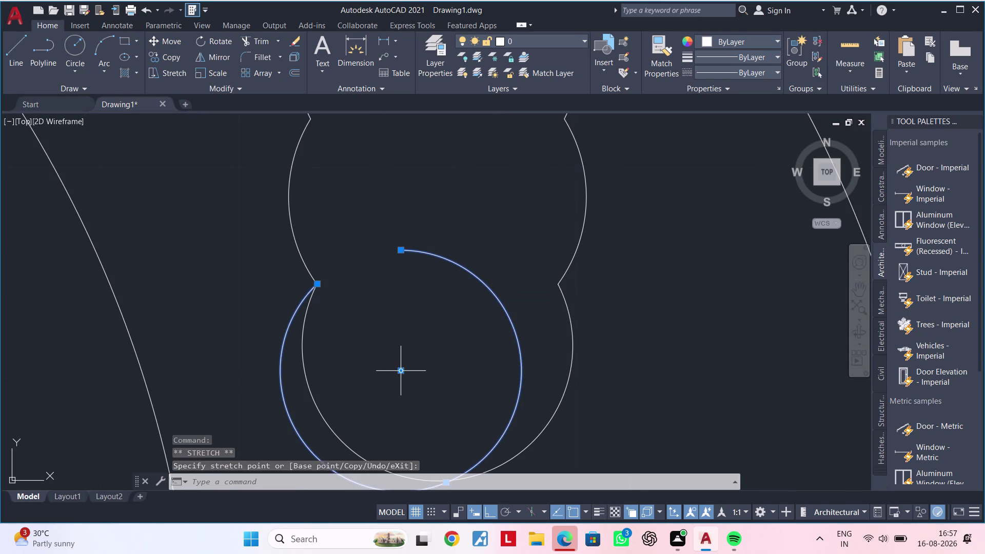
click(404, 370)
click(443, 287)
key(Escape)
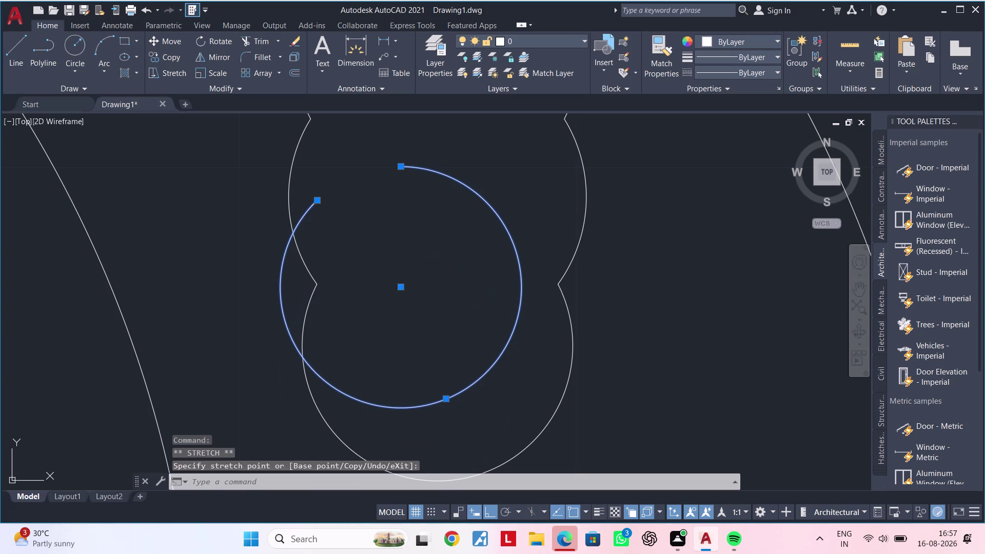
key(Escape)
key(Escape)
key(Escape)
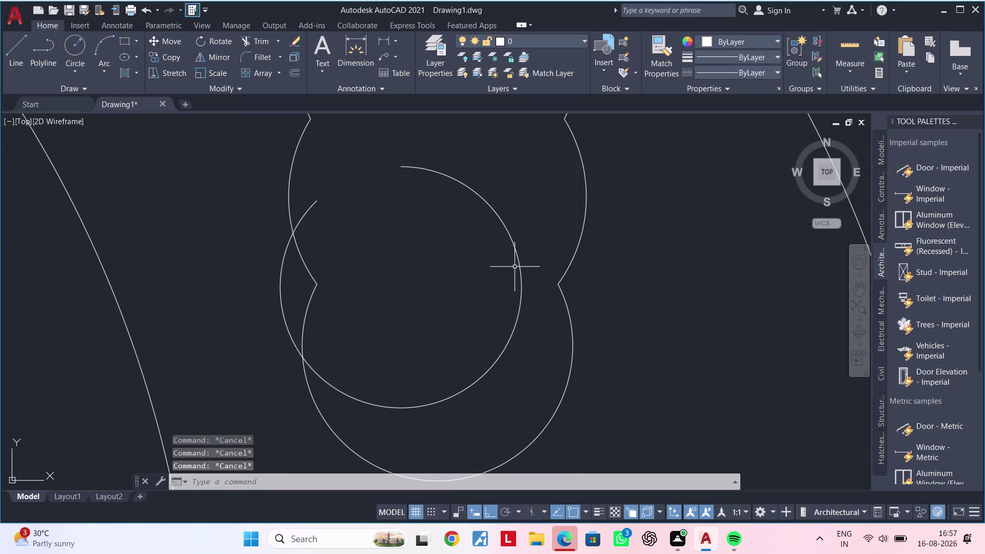
Stretch the long curved line's endpoint to a new position and deselect.
click(519, 262)
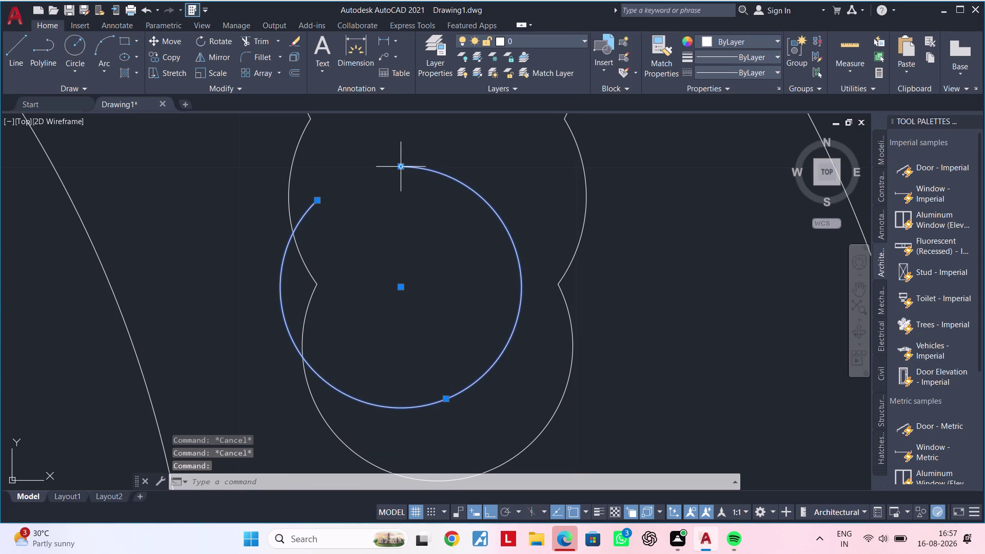
click(403, 164)
click(402, 332)
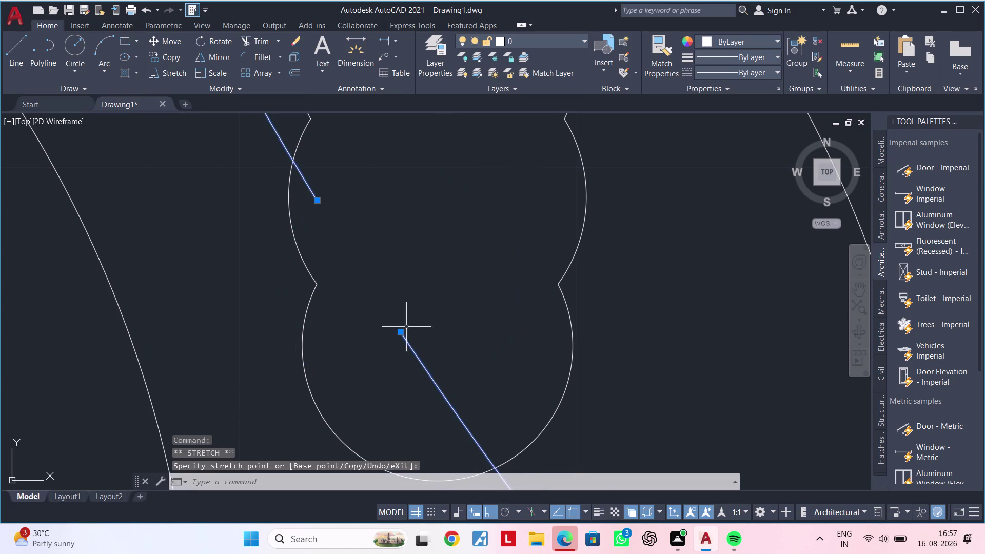
scroll(down, 3)
scroll(down, 3)
scroll(down, 3)
scroll(up, 3)
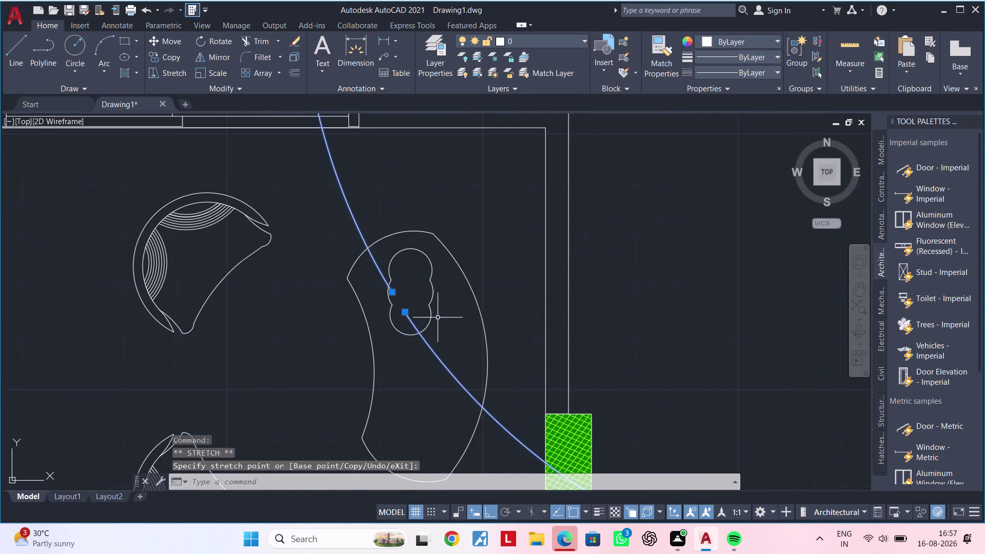
scroll(up, 3)
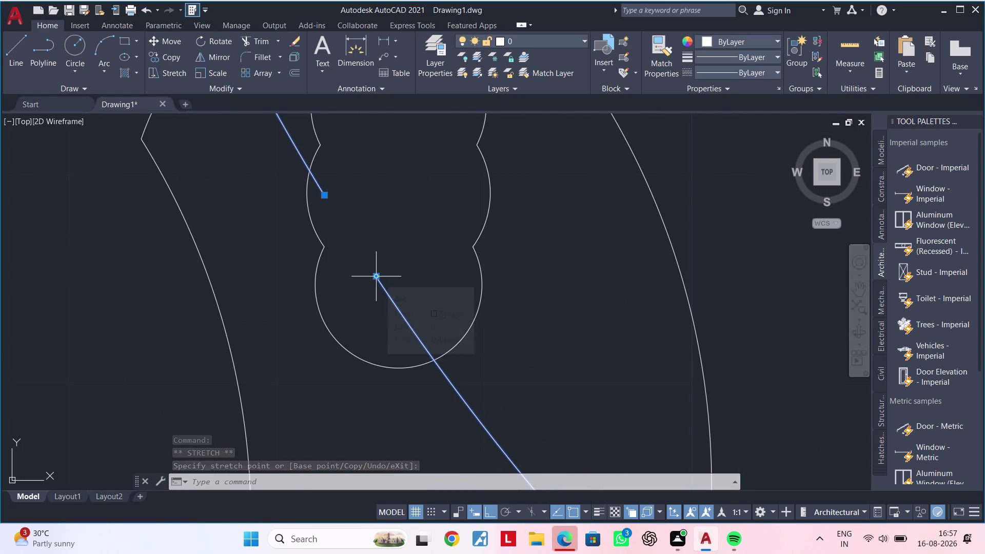
click(375, 278)
scroll(down, 3)
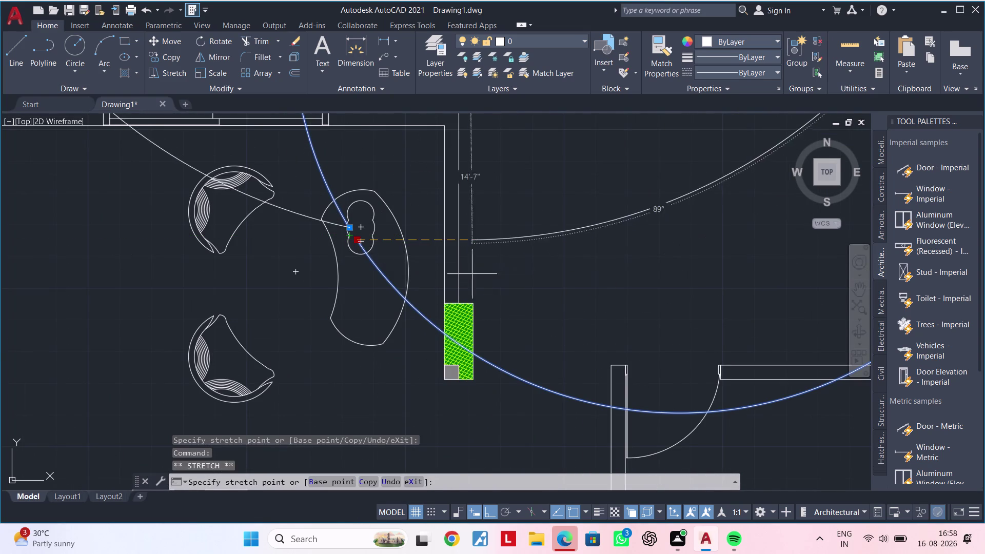
click(364, 273)
middle_drag(399, 273, 399, 286)
key(Escape)
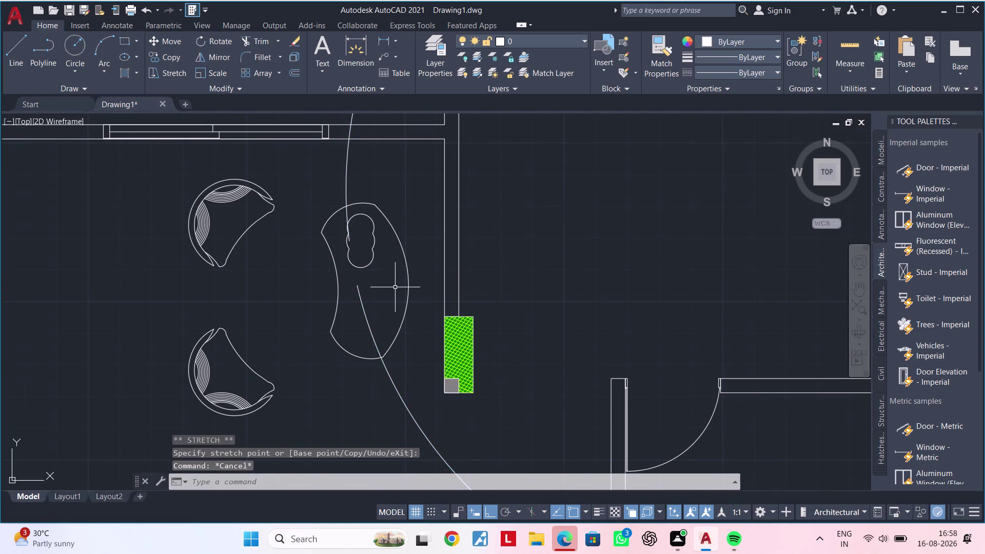
Try trimming segments of the stray curves with TR, then cancel.
text(tr)
key(space)
click(388, 369)
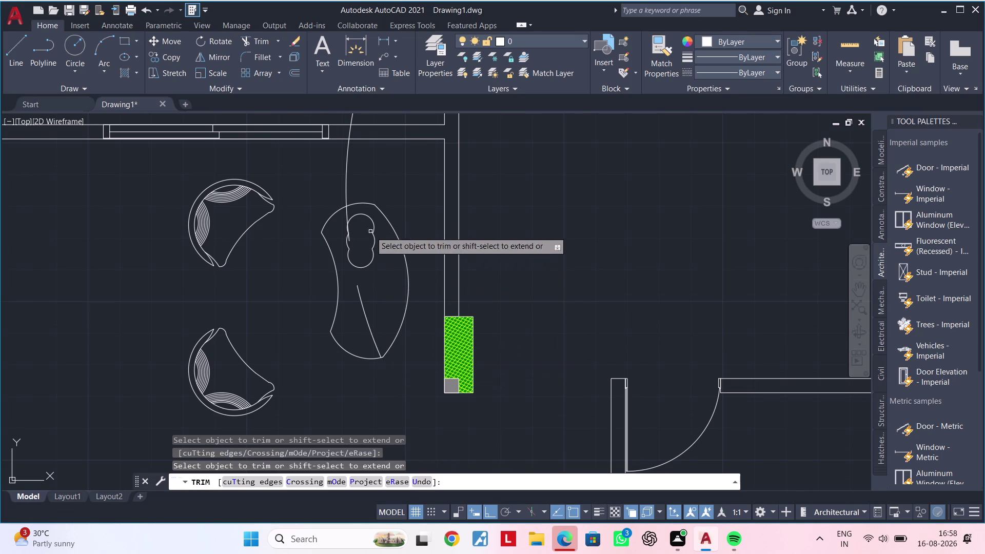
click(347, 184)
scroll(up, 3)
key(Escape)
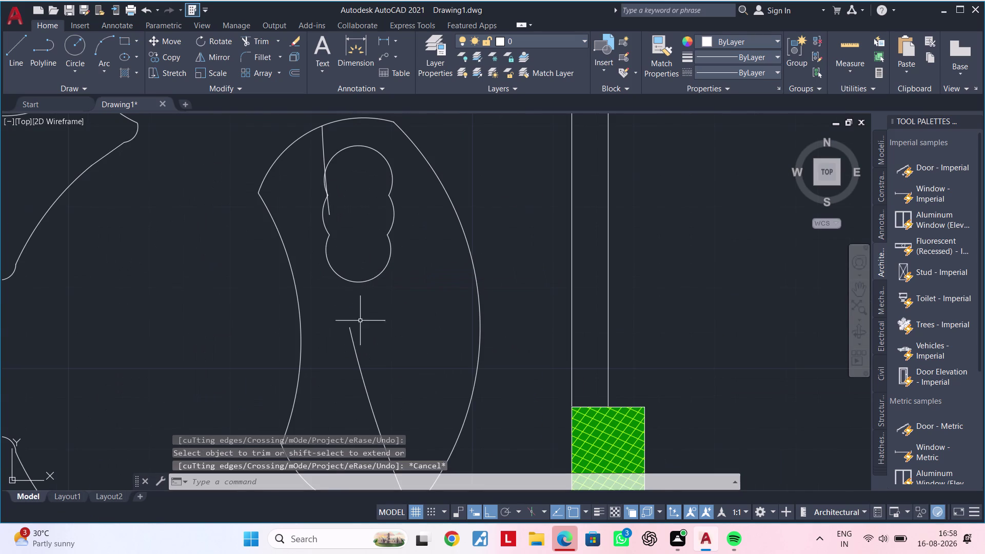
Delete the three stray curved lines crossing the kidney-shaped table.
click(355, 344)
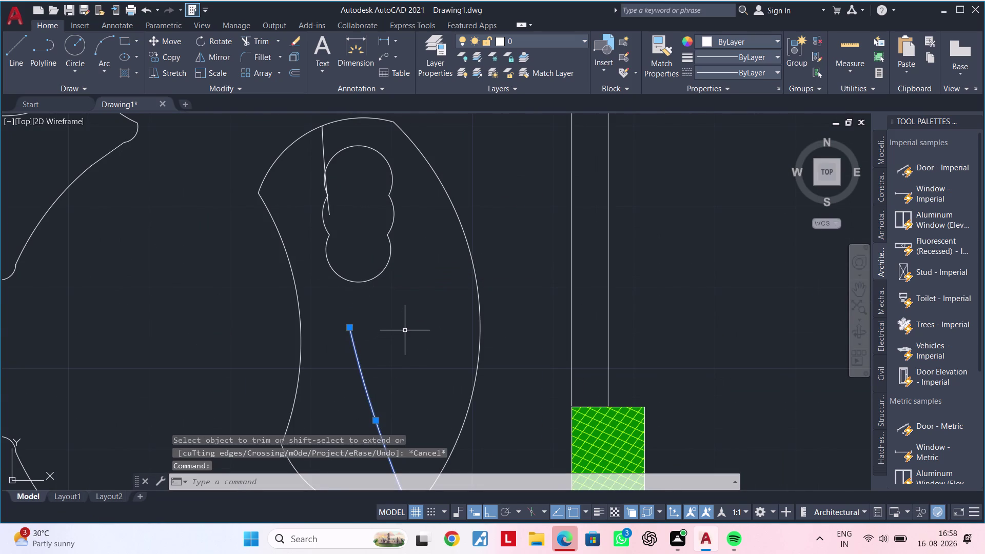
scroll(down, 3)
key(Delete)
scroll(up, 3)
click(362, 262)
key(Delete)
scroll(down, 3)
middle_drag(369, 269, 359, 361)
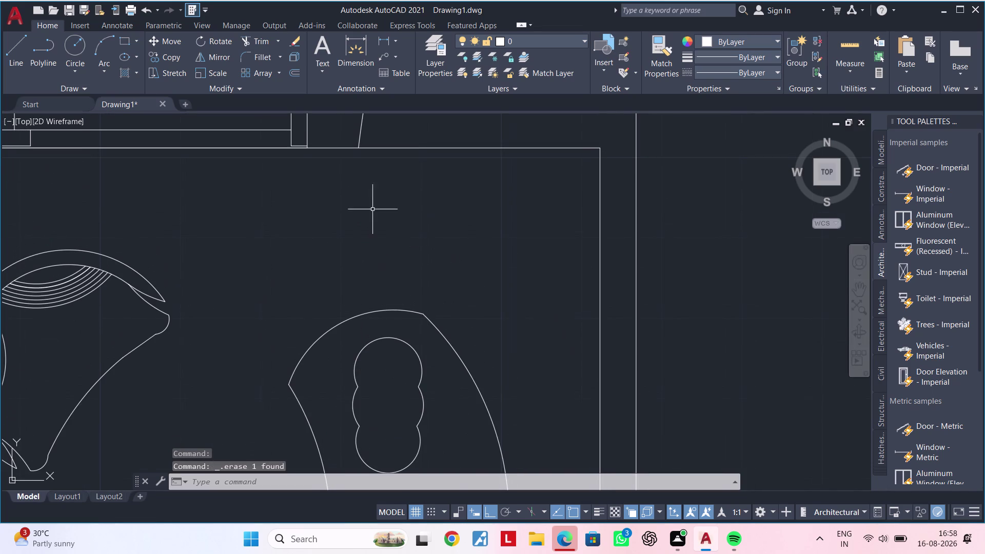
click(360, 136)
key(Delete)
scroll(down, 3)
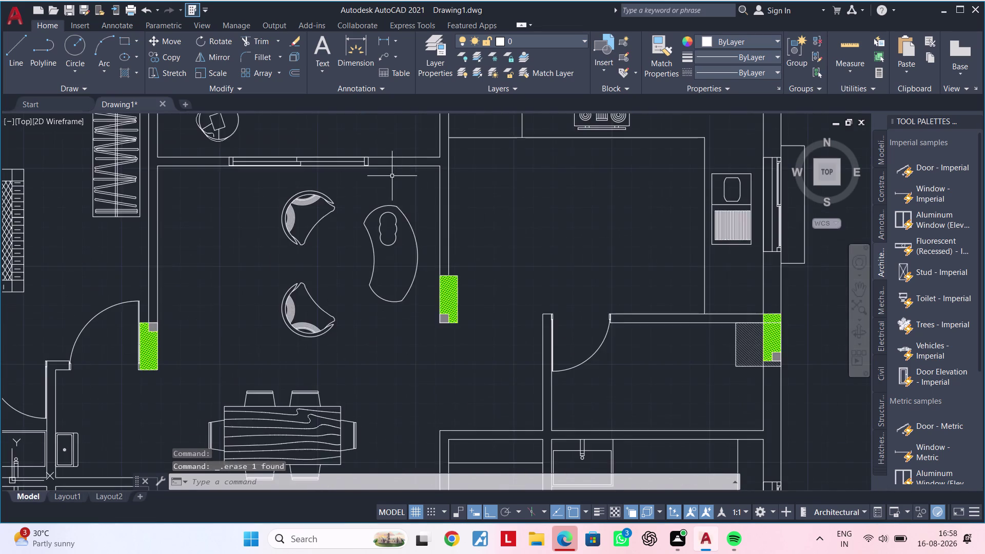
scroll(down, 3)
scroll(up, 3)
Cancel any active commands and centre the view on the kidney-shaped piece.
middle_drag(397, 224, 444, 189)
key(Escape)
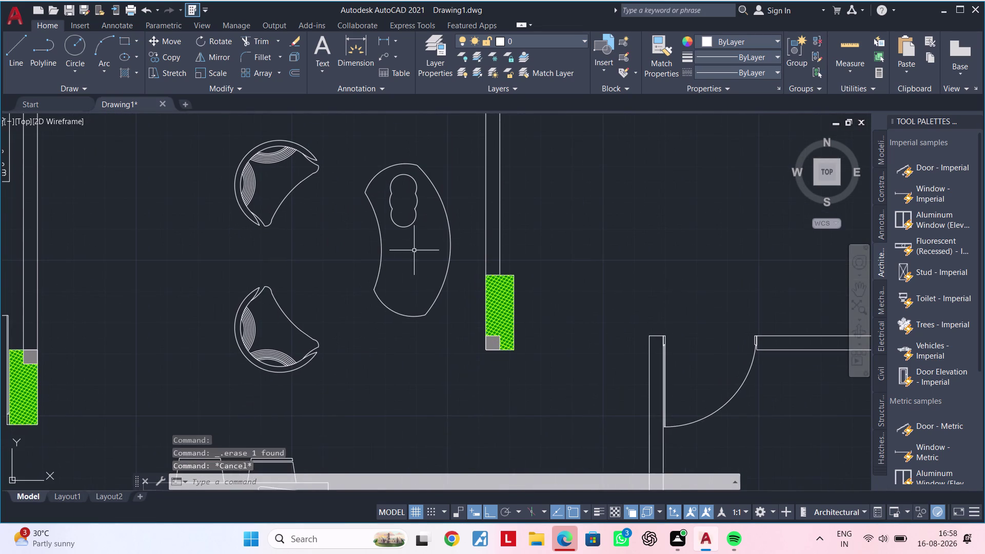
key(Escape)
key(Escape)
key(Escape)
key(Escape)
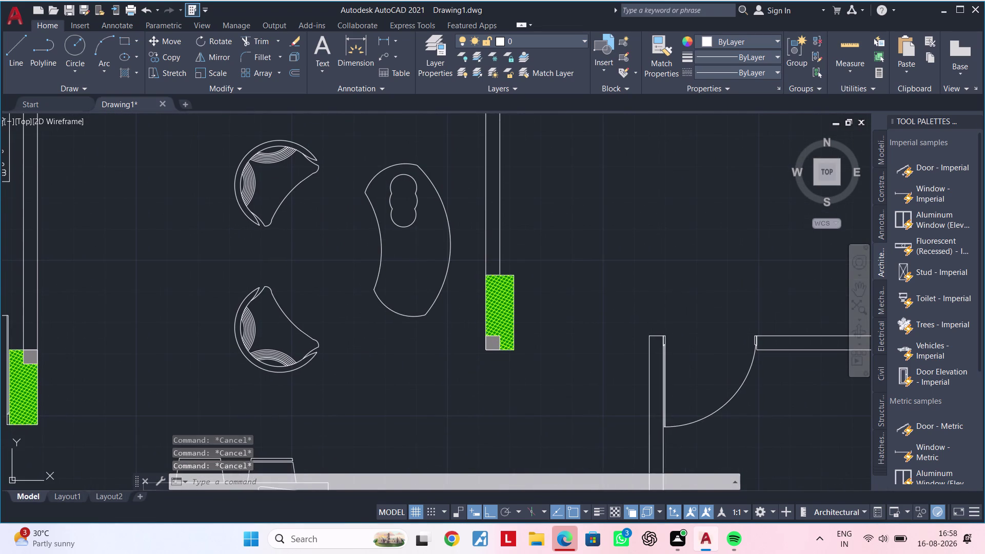
key(Escape)
middle_drag(422, 246, 412, 268)
key(Escape)
key(Escape)
key(Escape)
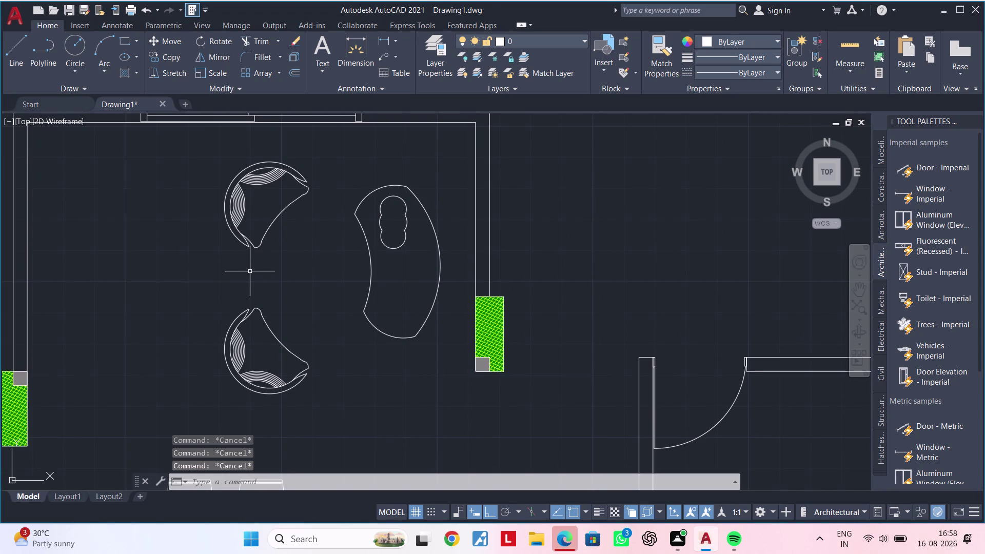
Draw a four-point spline curve across the lowest circle.
key(s)
key(p)
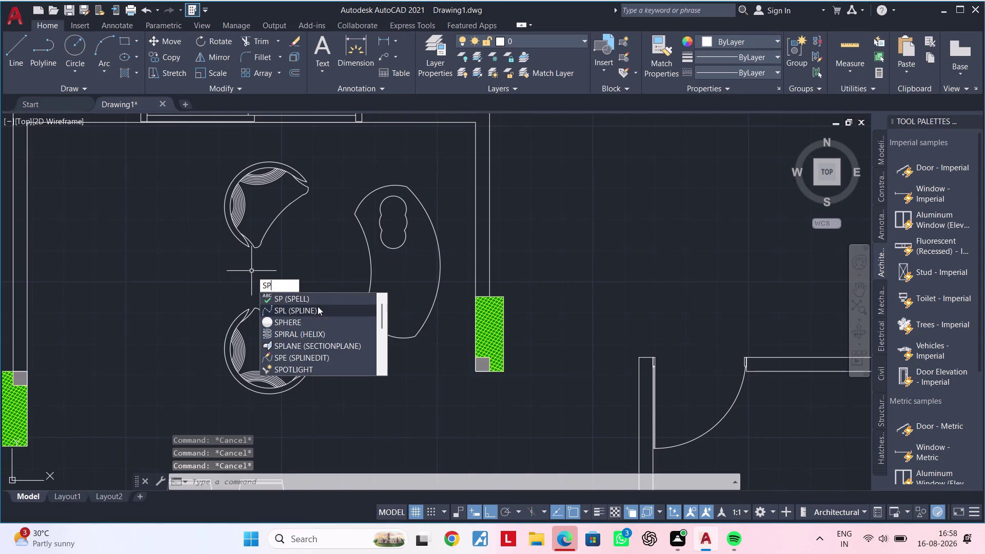
click(317, 308)
scroll(up, 3)
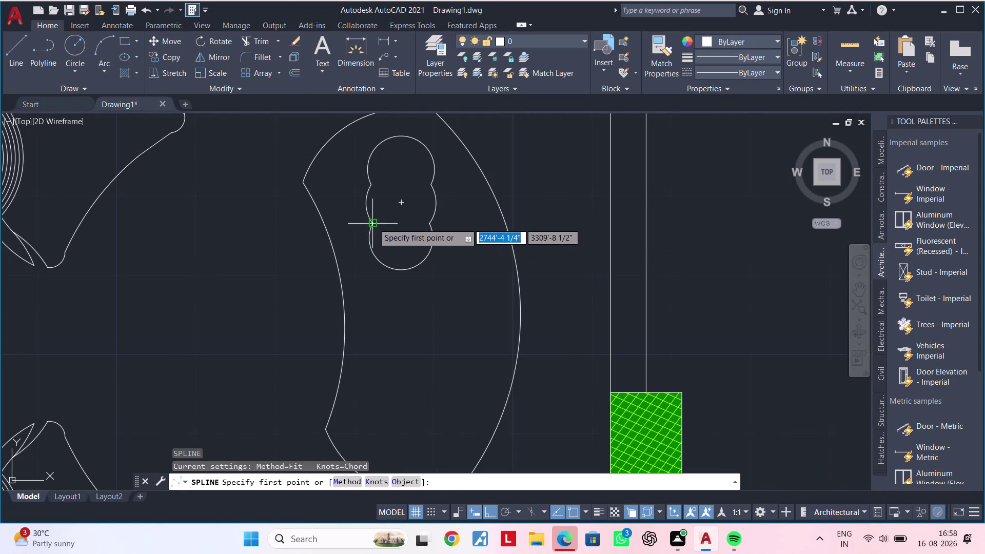
click(373, 223)
click(395, 221)
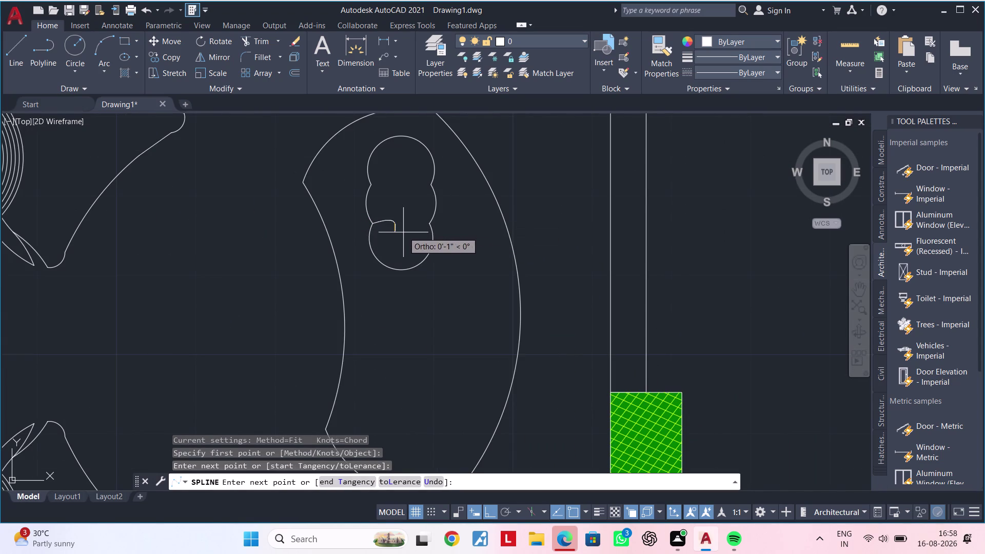
click(402, 239)
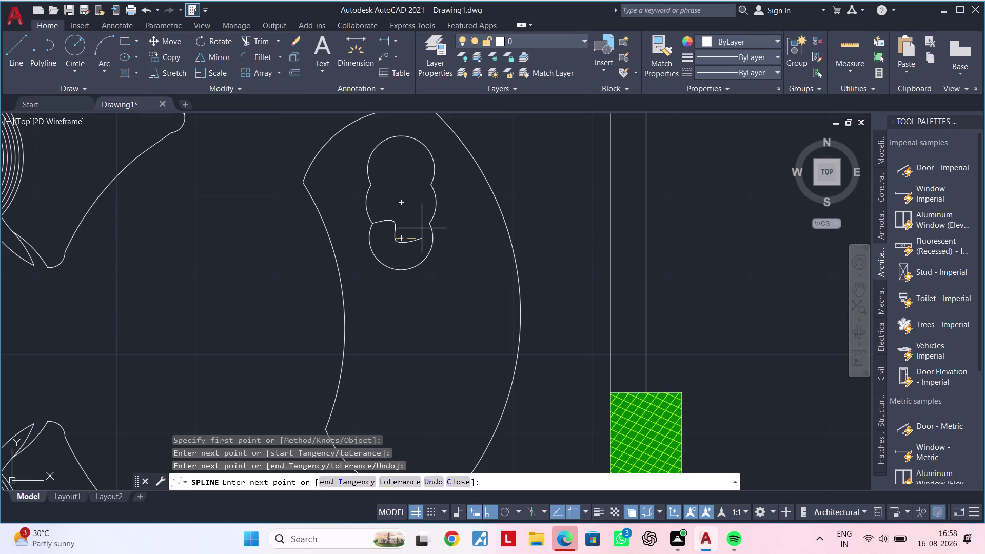
click(426, 227)
key(Return)
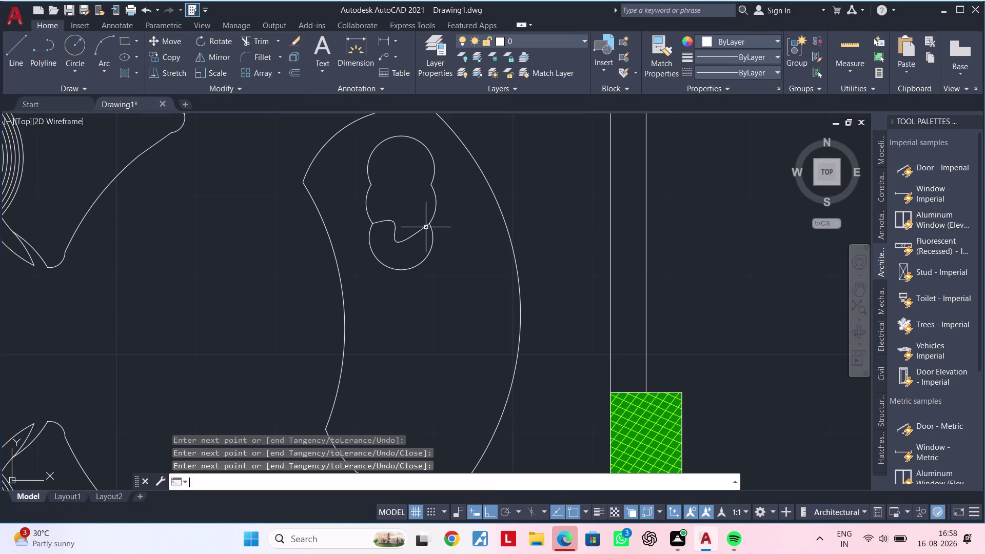
Reshape the spline by repositioning two of its grip points into an S-curve.
click(394, 225)
scroll(up, 3)
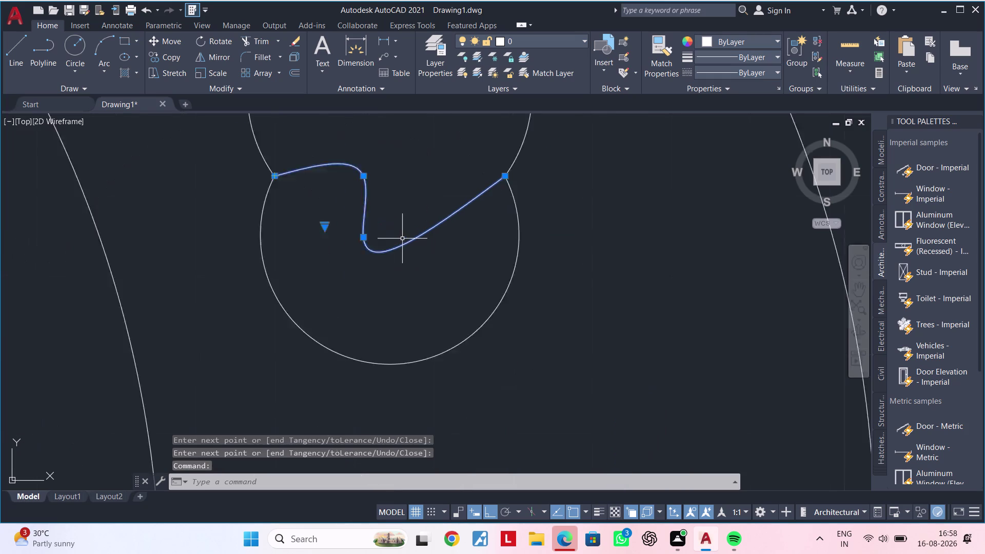
scroll(up, 3)
click(341, 239)
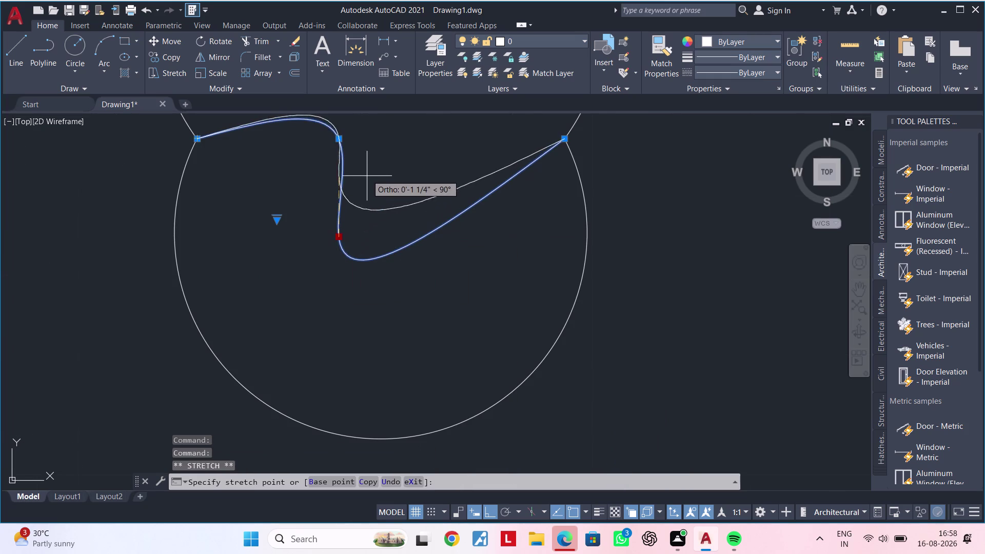
click(368, 151)
scroll(down, 3)
middle_drag(370, 183, 357, 267)
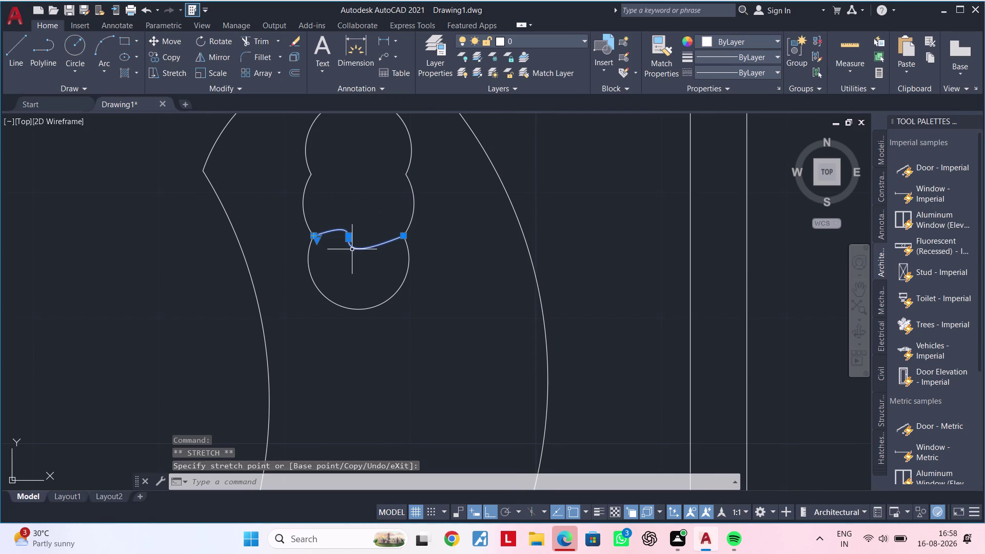
click(349, 240)
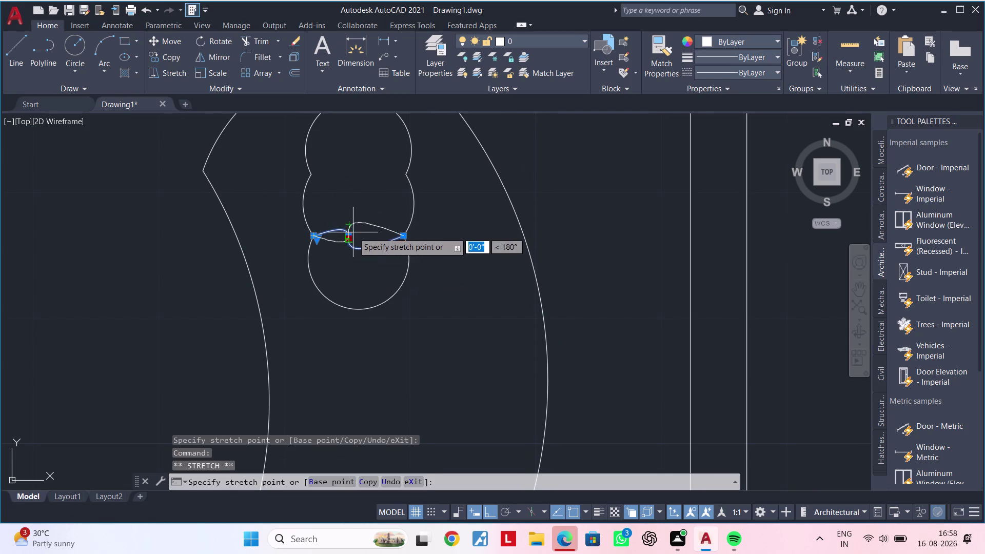
click(353, 232)
middle_drag(353, 285, 386, 241)
scroll(up, 3)
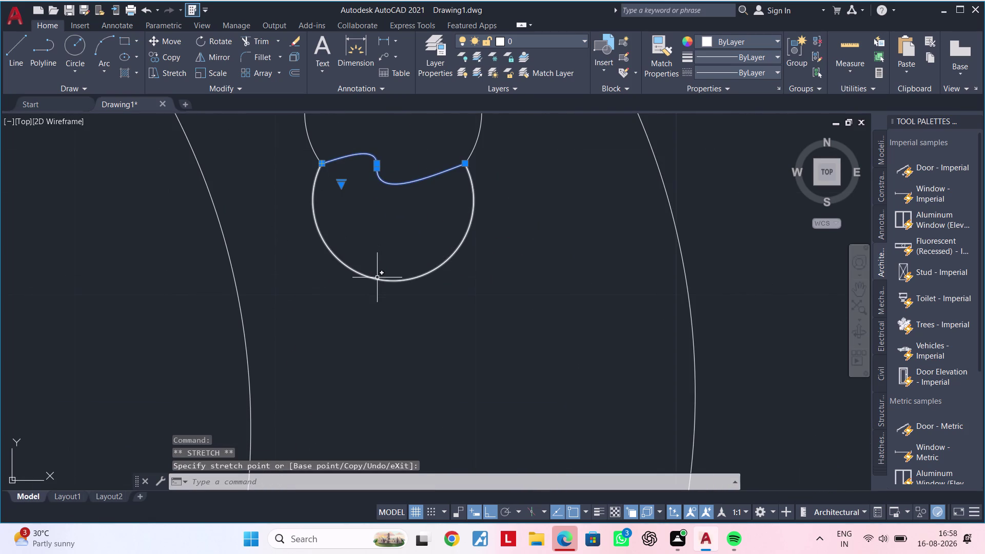
Draw two short vertical lines below the circle of the looped shape.
key(l)
key(space)
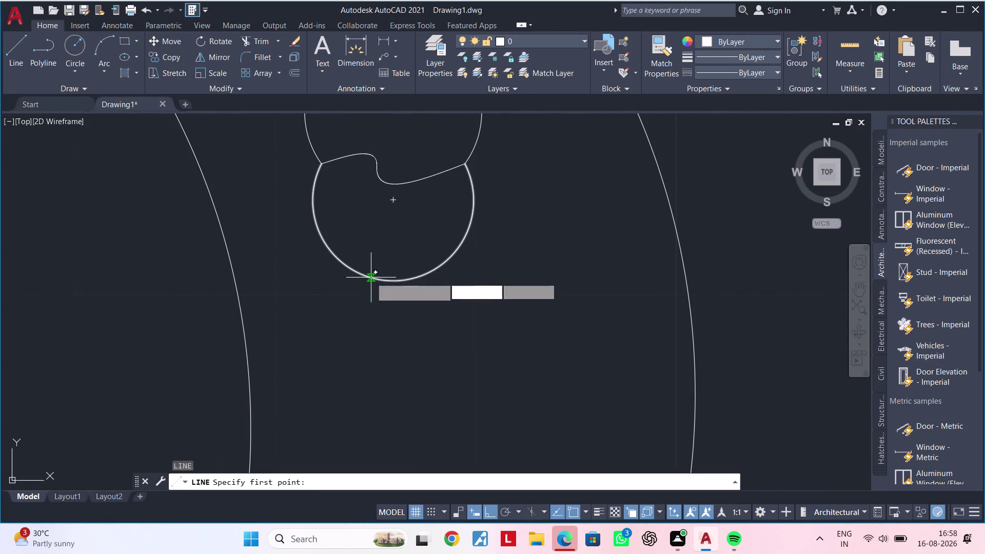
click(345, 243)
click(347, 298)
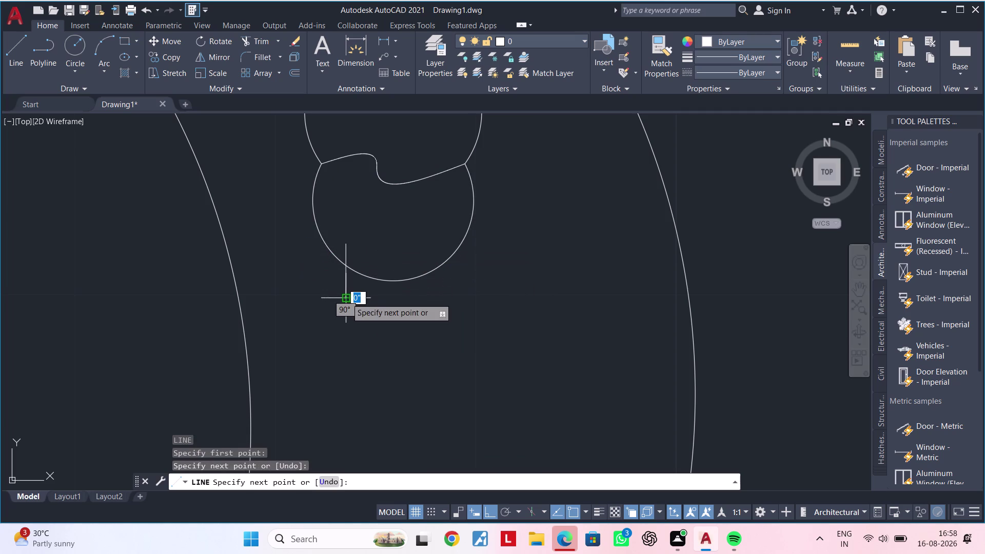
key(space)
key(space)
click(442, 241)
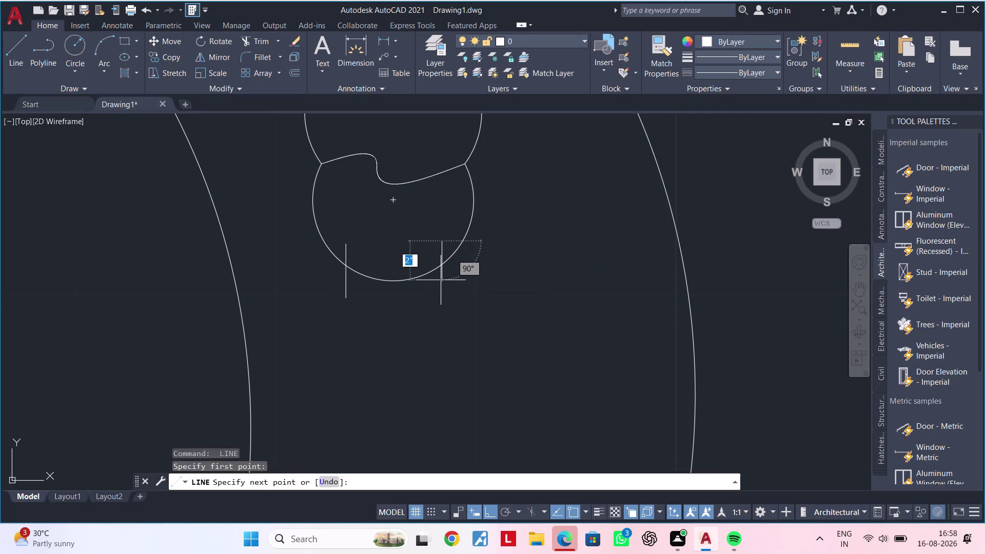
click(442, 293)
key(Escape)
key(Escape)
Attempt a trim on the looped shape while recentering the view, then cancel.
text(tr)
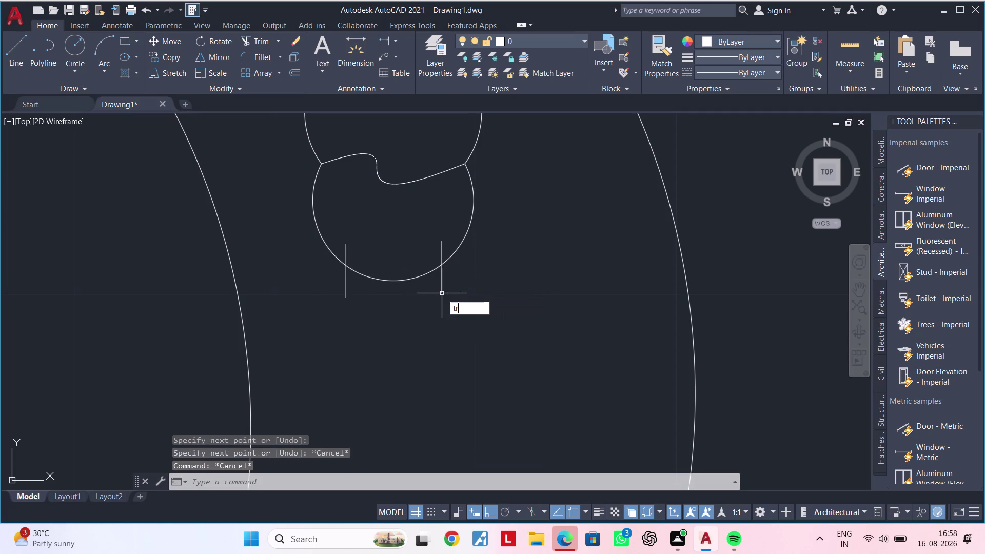
key(space)
click(395, 280)
scroll(down, 3)
middle_drag(395, 266, 394, 294)
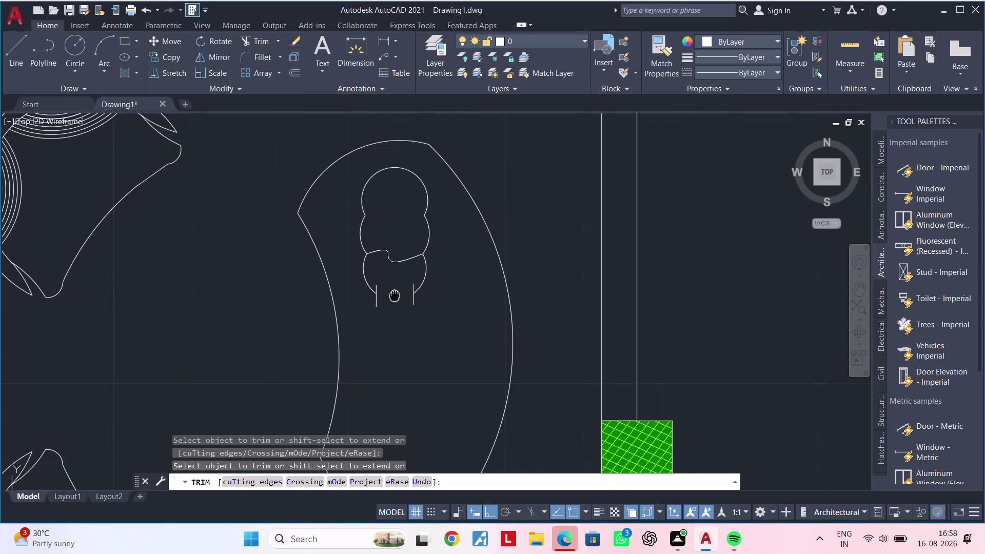
middle_drag(394, 294, 394, 299)
scroll(up, 3)
key(Escape)
key(Escape)
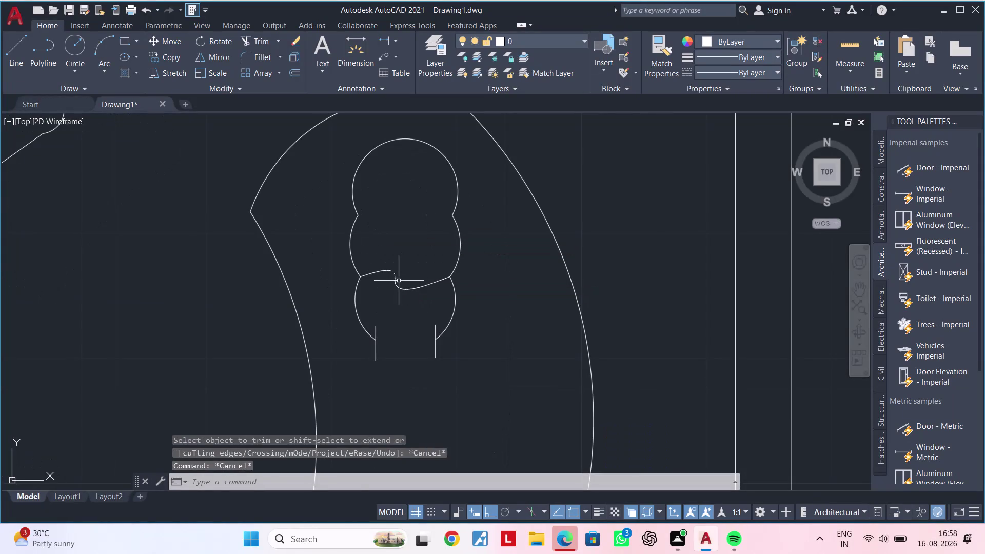
Copy the wavy dividing curve from its right end to a lower position.
click(394, 284)
text(co)
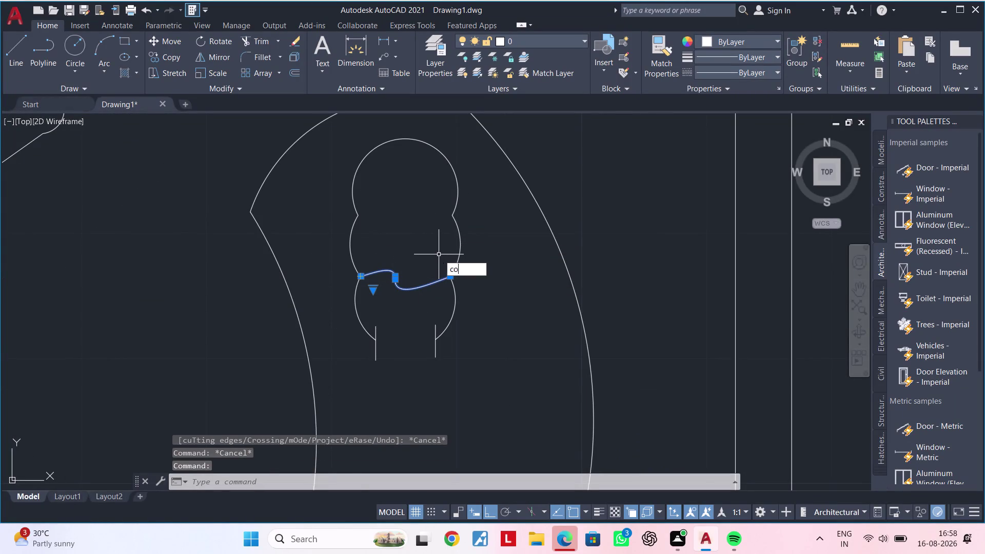
key(space)
click(451, 280)
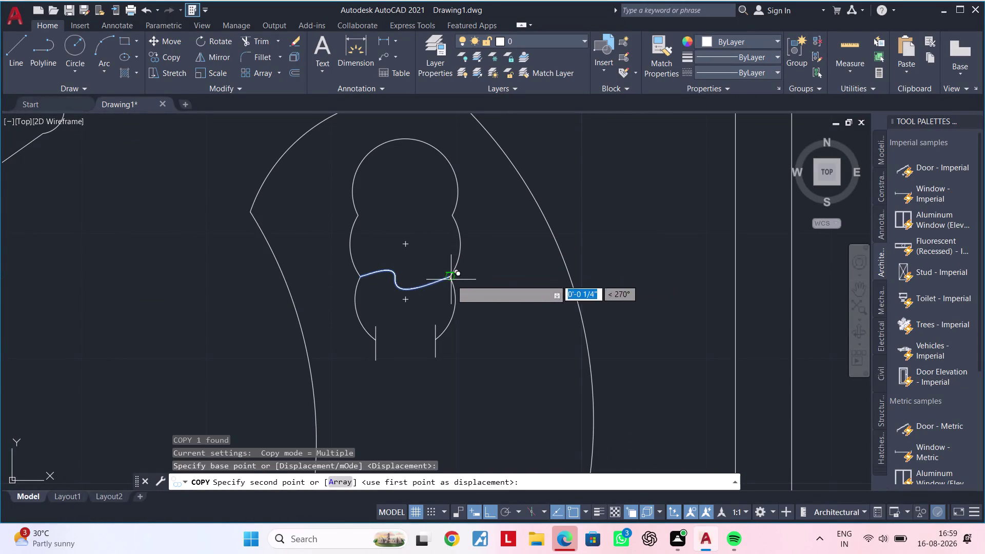
click(450, 220)
key(Escape)
key(Escape)
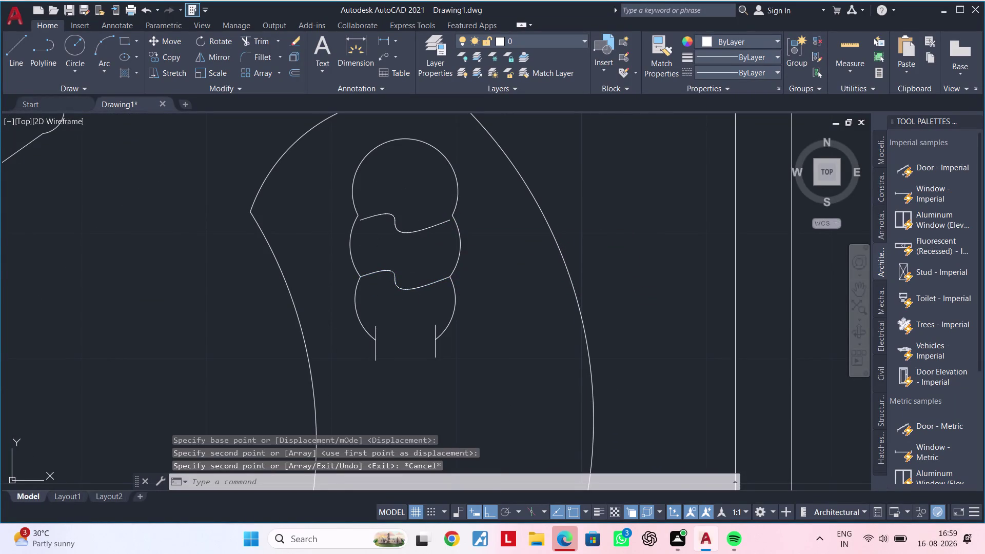
Try extending the upper wavy curve to the outline, then stop.
scroll(down, 3)
middle_drag(410, 244, 444, 234)
key(Escape)
scroll(up, 3)
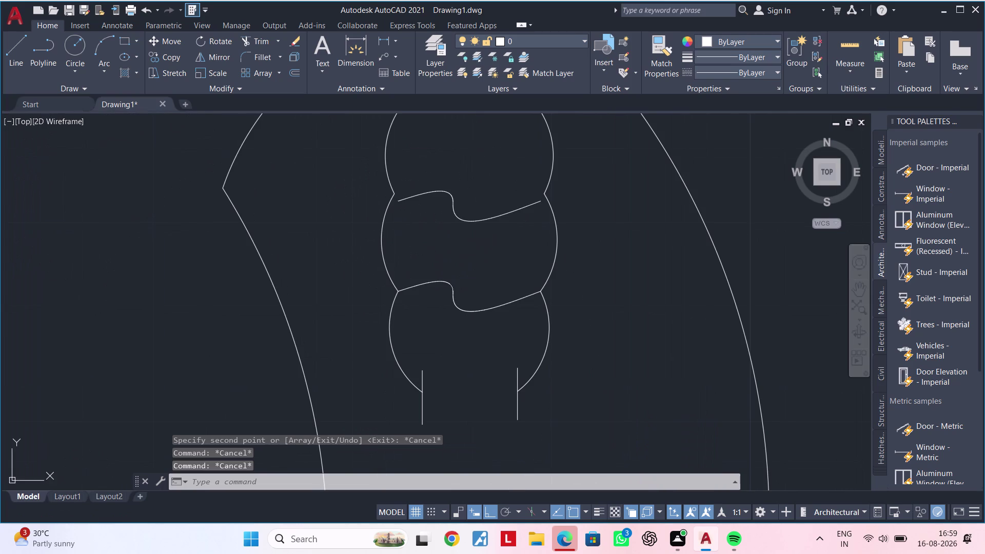
text(ex)
key(space)
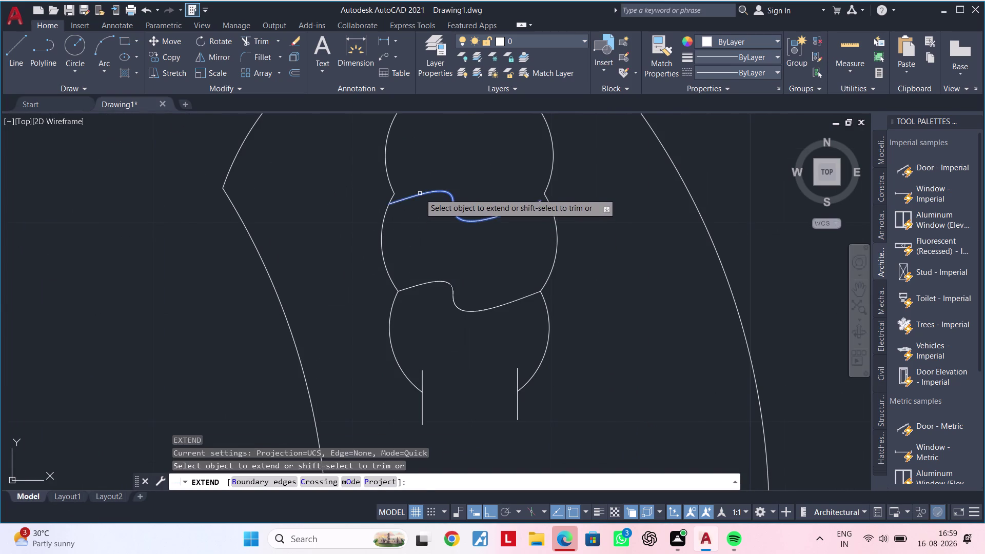
click(419, 193)
scroll(up, 3)
key(Escape)
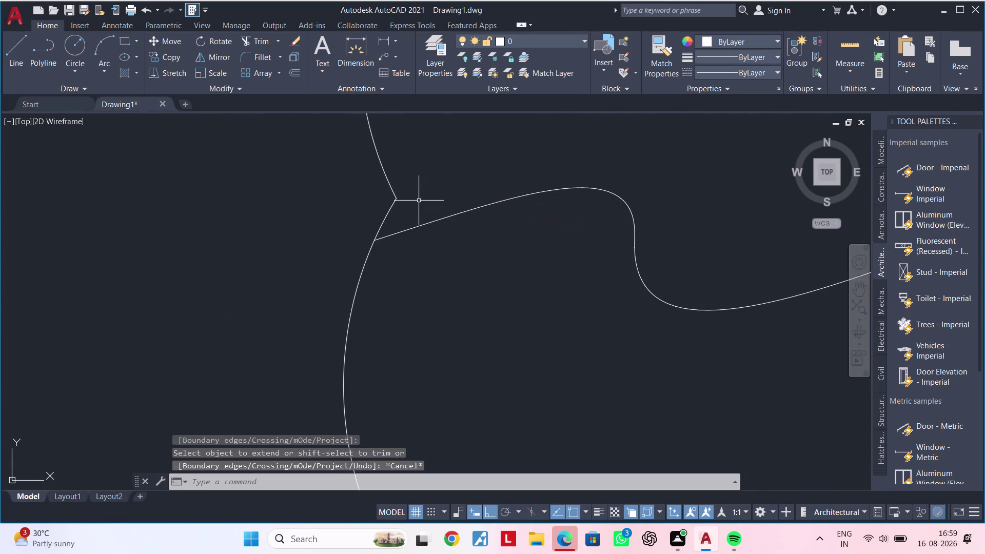
Pan to inspect where the curve meets the outline and clear commands.
scroll(down, 3)
middle_drag(474, 264, 459, 181)
scroll(down, 3)
middle_drag(476, 309, 476, 274)
key(Escape)
key(Escape)
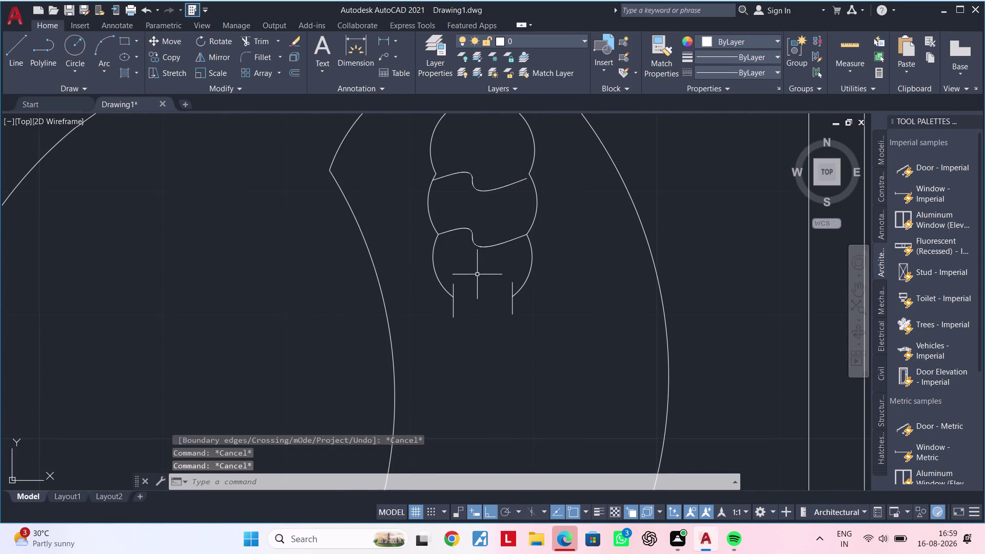
key(Escape)
Window-select and delete the two short vertical lines beneath the curves.
click(451, 313)
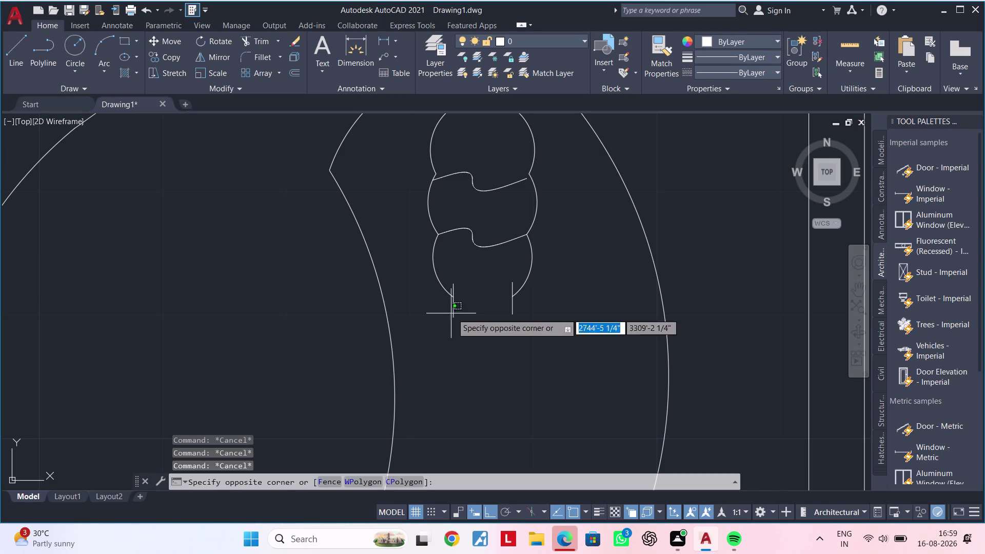
click(519, 307)
drag(517, 307, 512, 307)
click(440, 314)
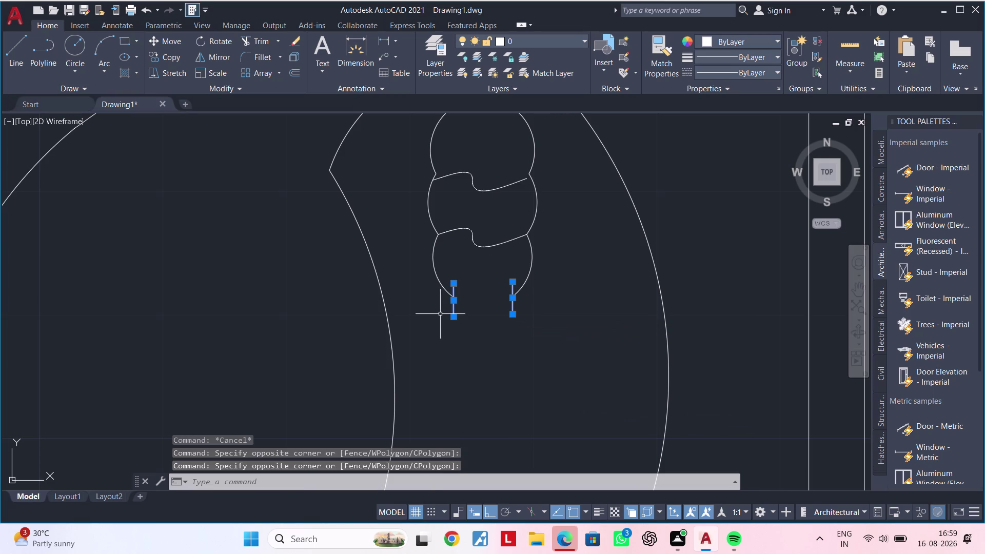
key(Delete)
scroll(up, 3)
middle_drag(448, 304, 418, 342)
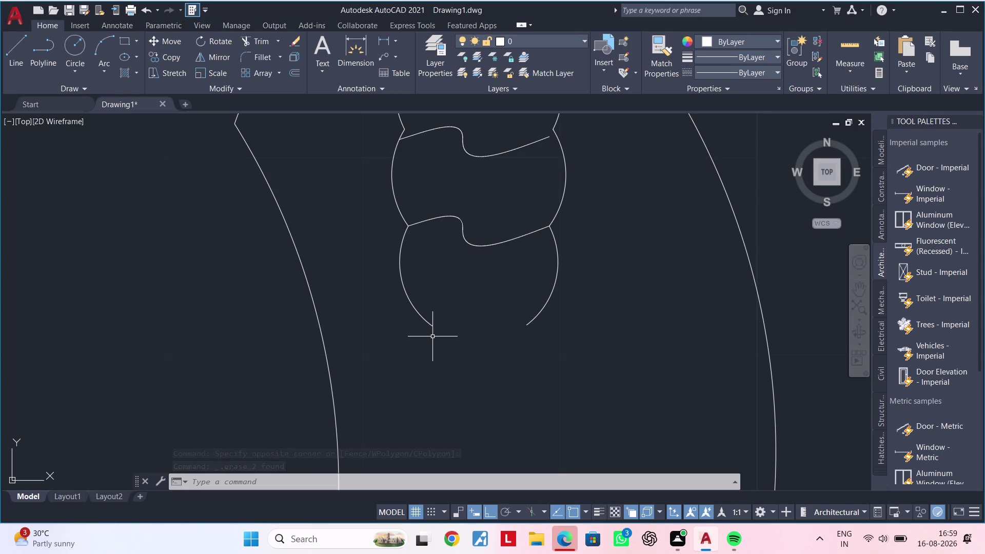
Draw a three-point slanted line inside the lower lobe.
text(l)
key(space)
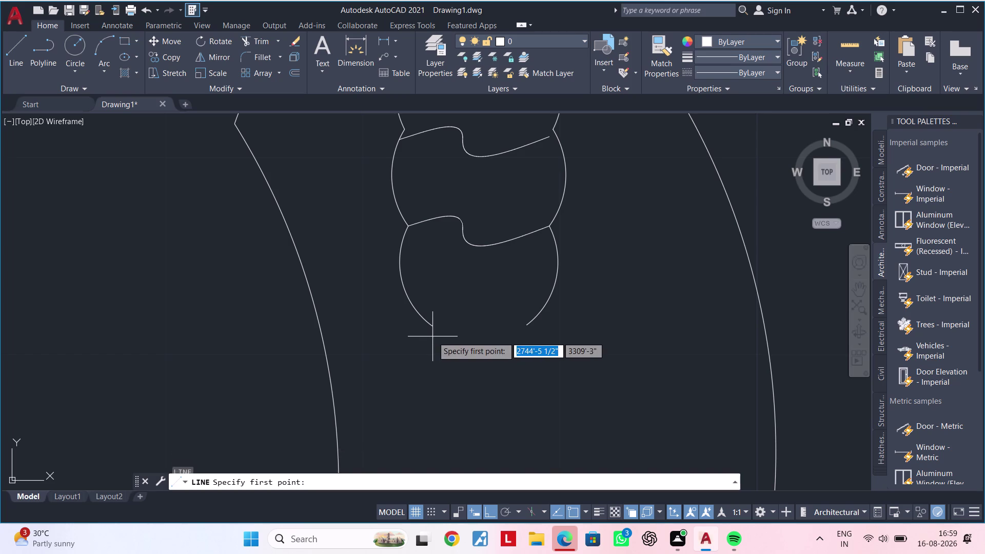
click(431, 326)
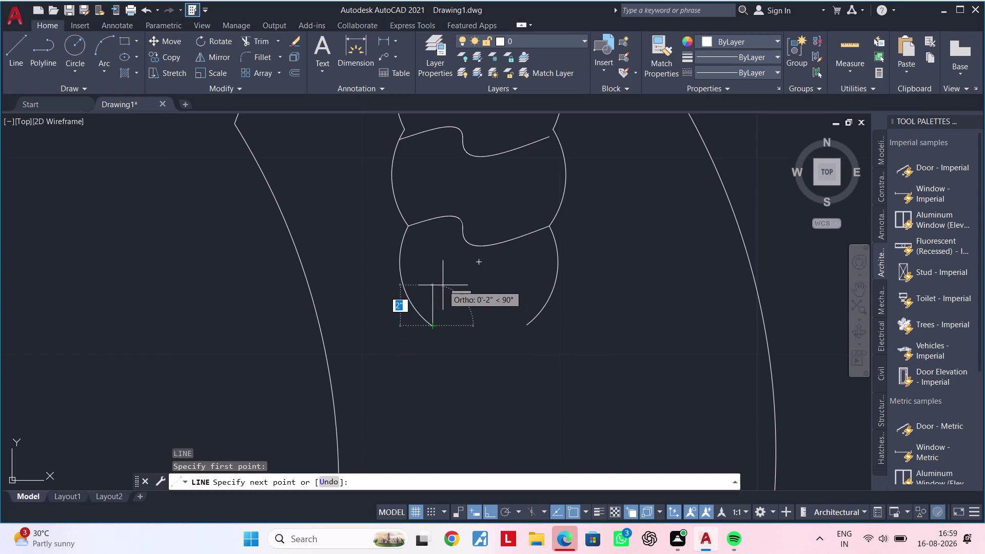
click(442, 286)
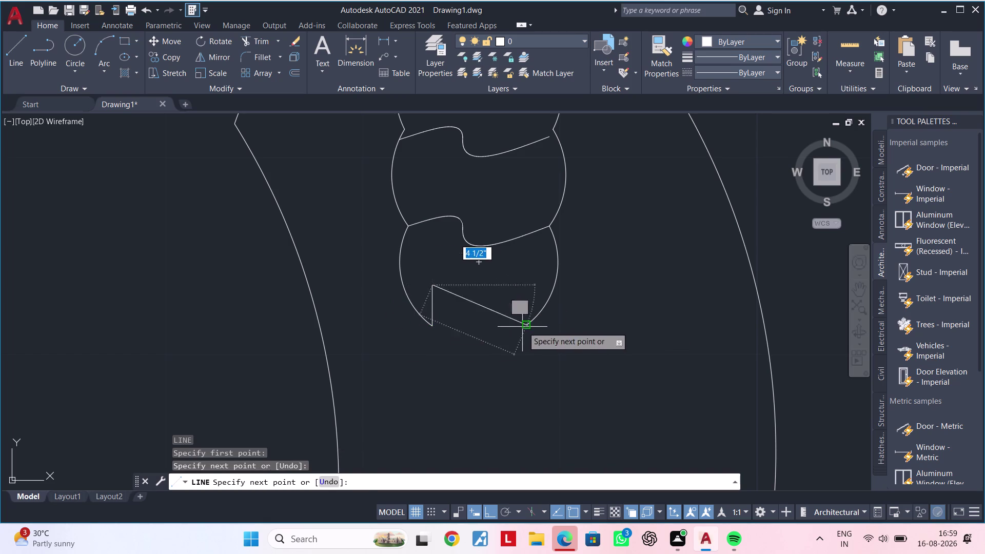
click(526, 325)
scroll(down, 3)
middle_drag(509, 346, 486, 360)
key(Escape)
key(Escape)
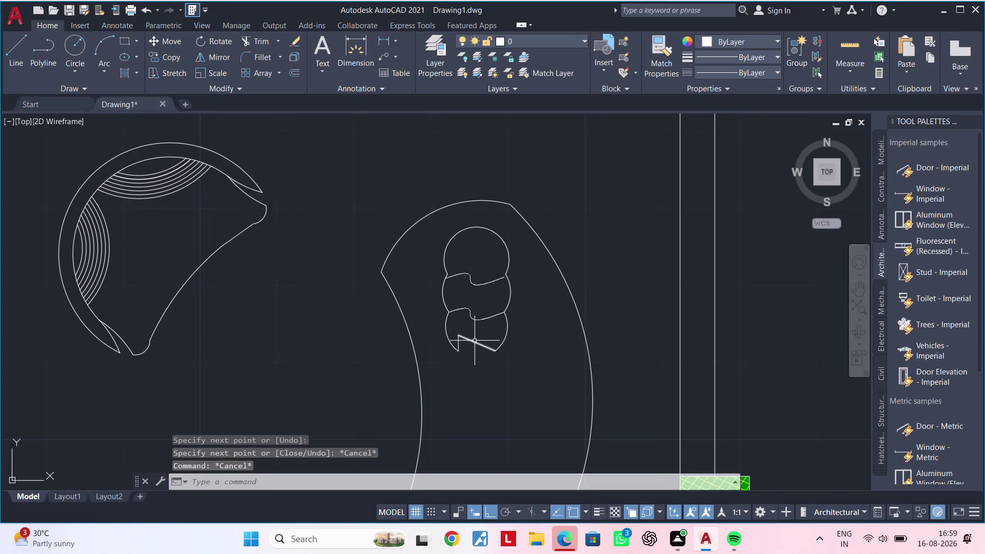
Select the slanted line and delete it.
click(474, 340)
click(474, 343)
key(Escape)
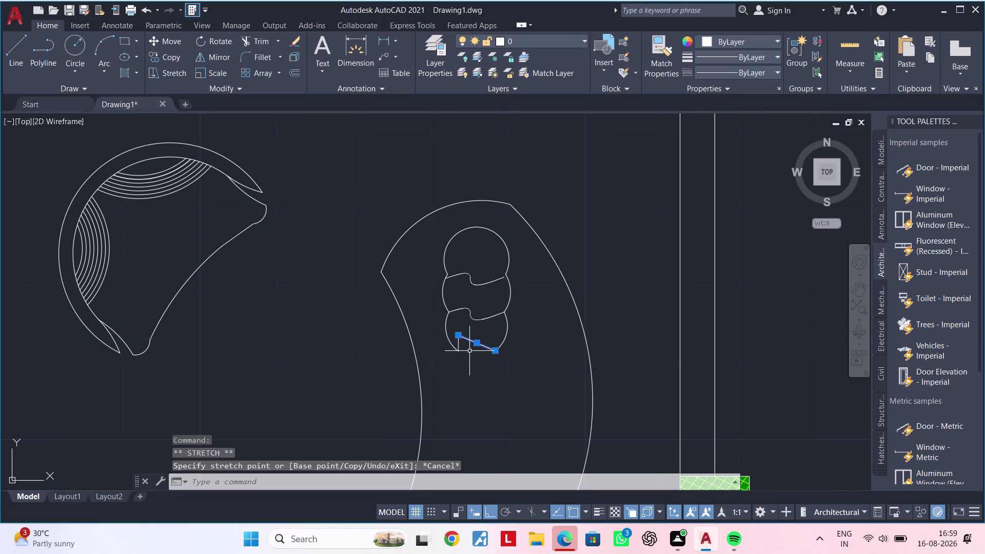
key(Escape)
click(480, 347)
key(Delete)
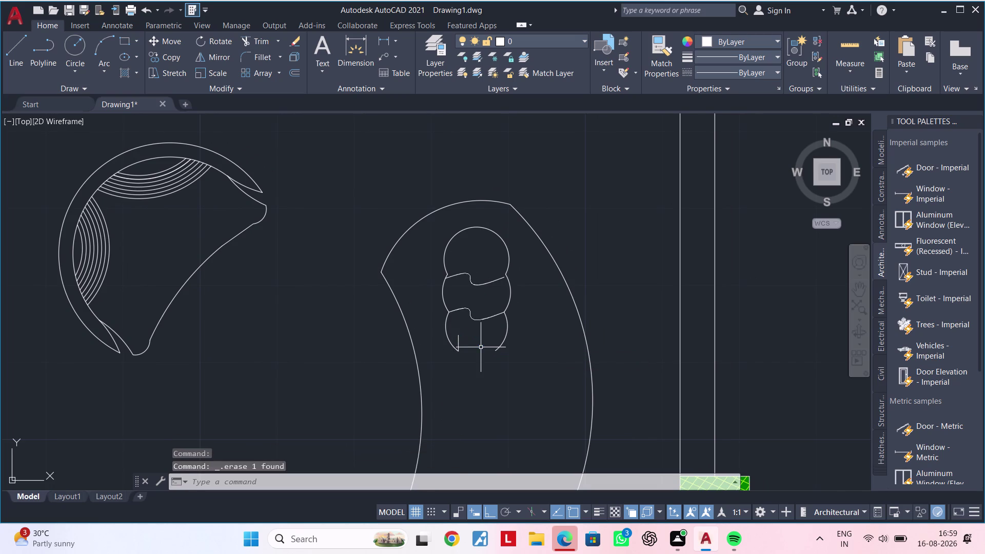
Draw a spline across the lower lobe ending at the lower arc.
key(s)
key(p)
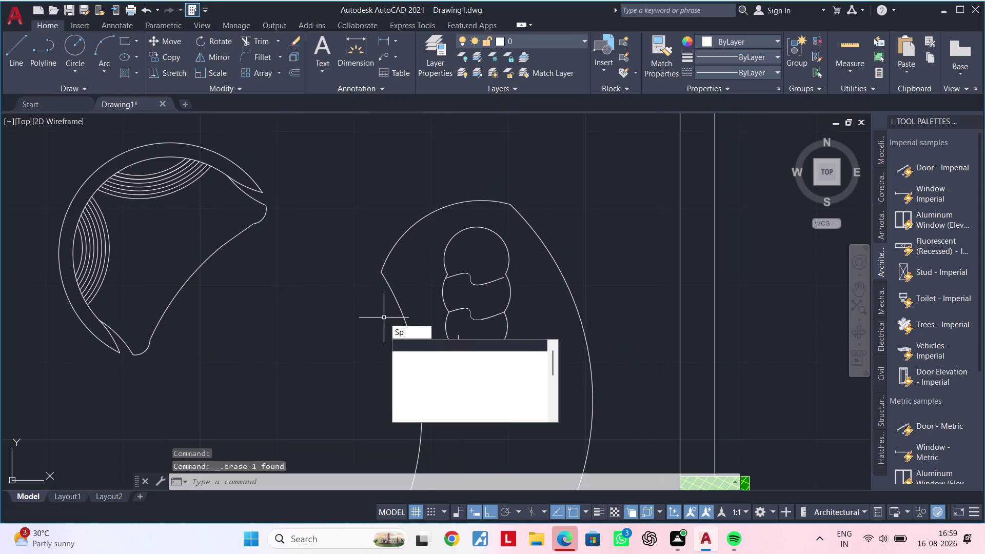
click(446, 358)
scroll(up, 3)
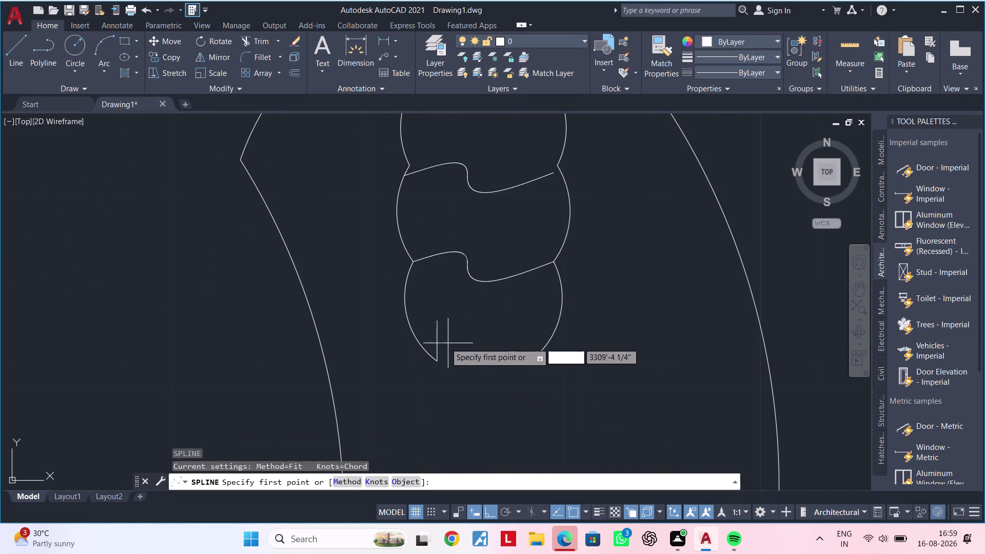
click(438, 328)
click(464, 350)
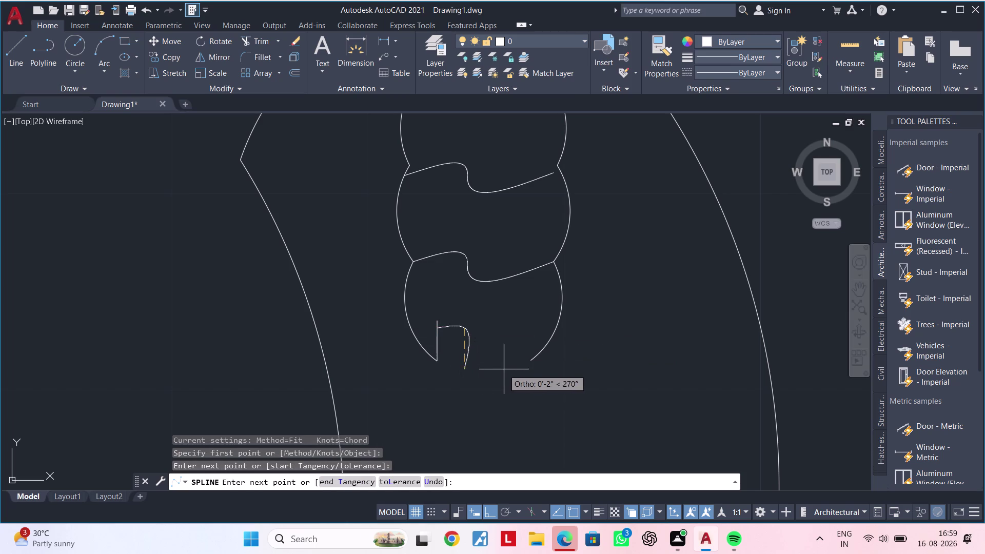
click(527, 362)
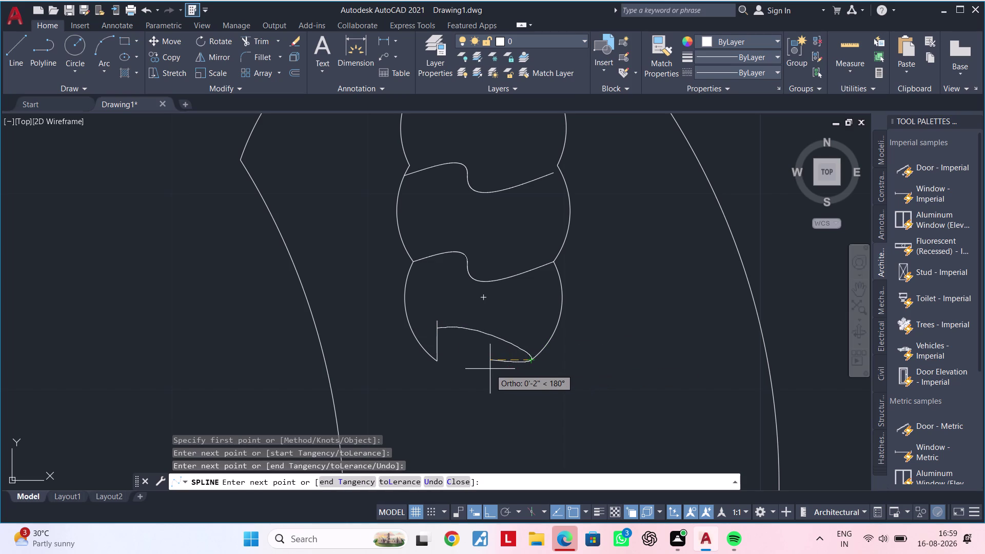
key(Return)
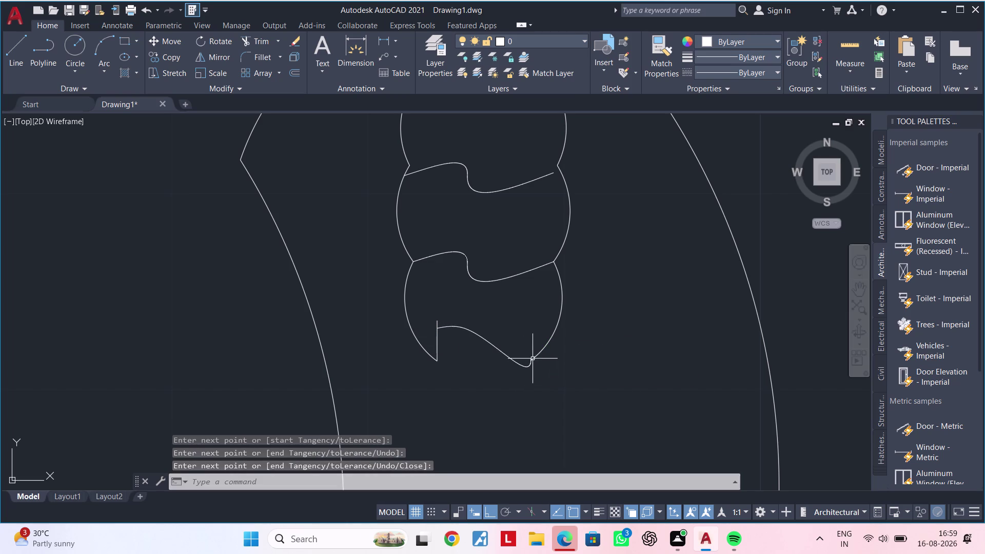
Reshape the spline by pulling its middle grip downward.
click(458, 329)
click(468, 325)
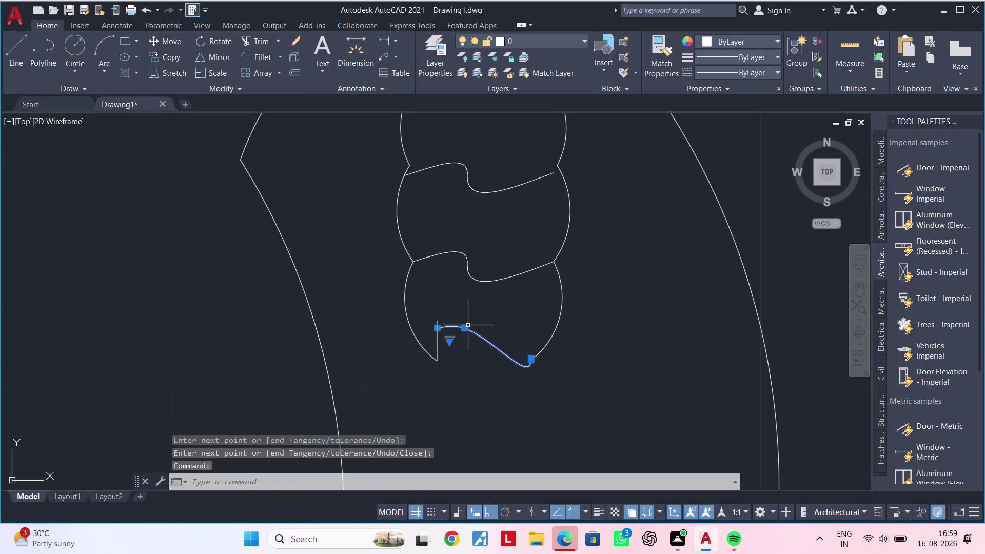
click(464, 331)
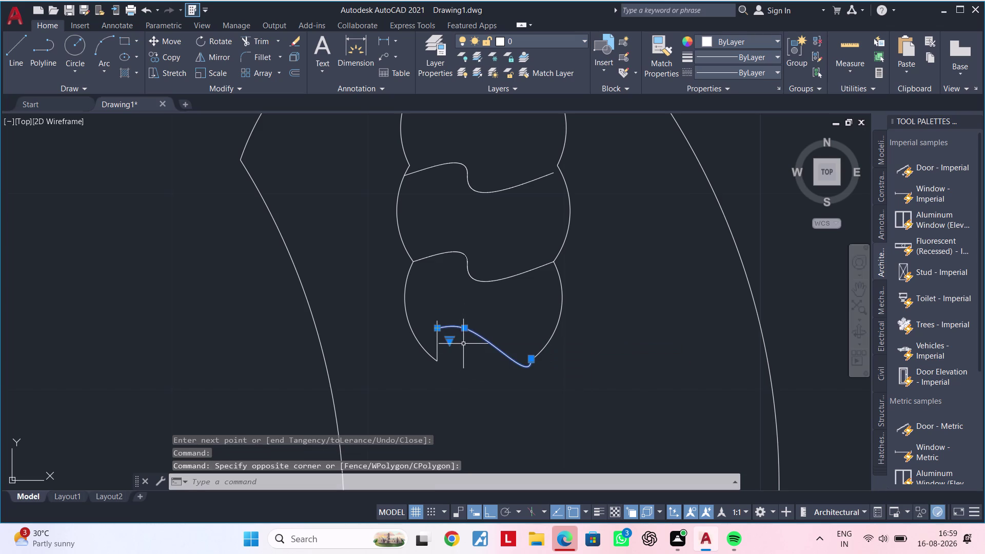
click(465, 328)
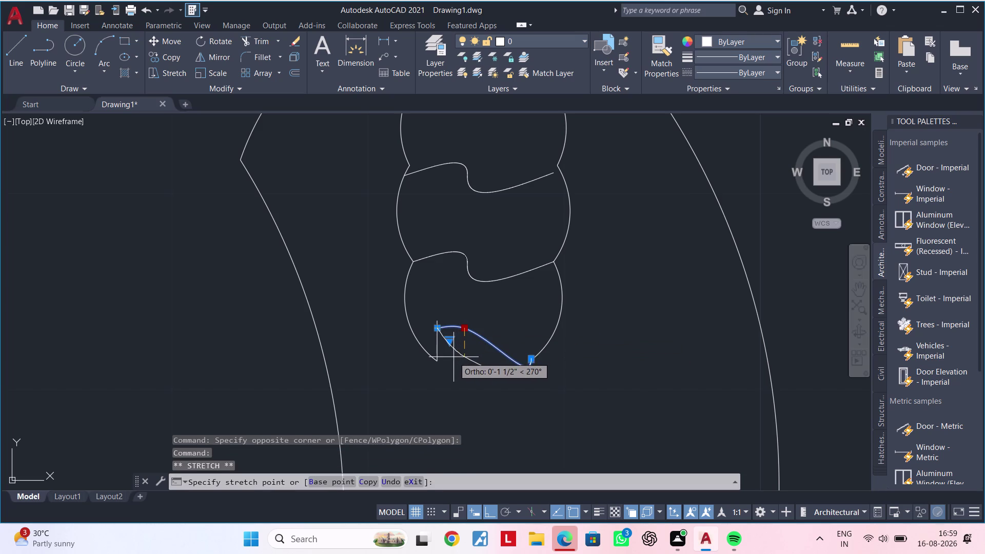
click(453, 357)
key(Escape)
key(Escape)
Trim the short vertical stub on the left of the lower lobe.
scroll(up, 3)
text(t)
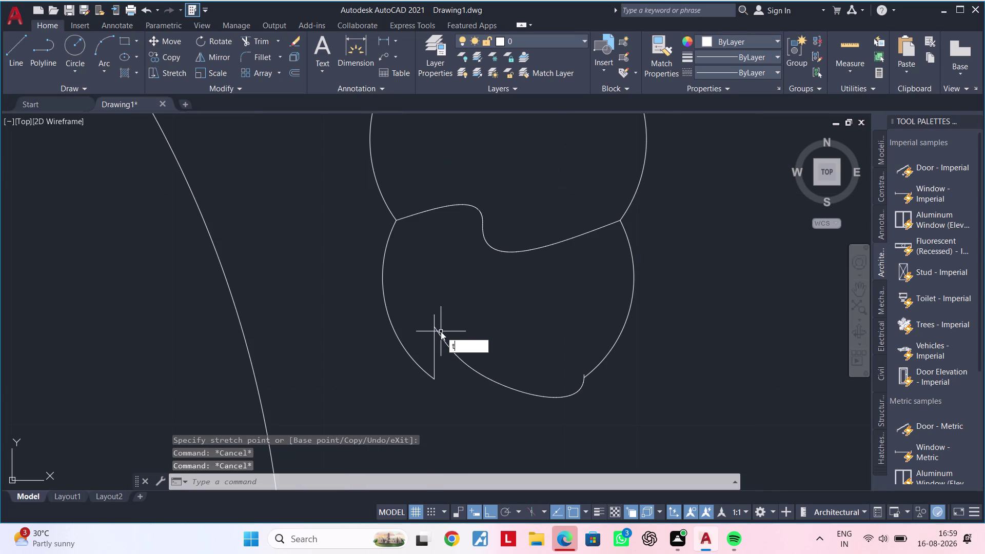
text(r)
key(space)
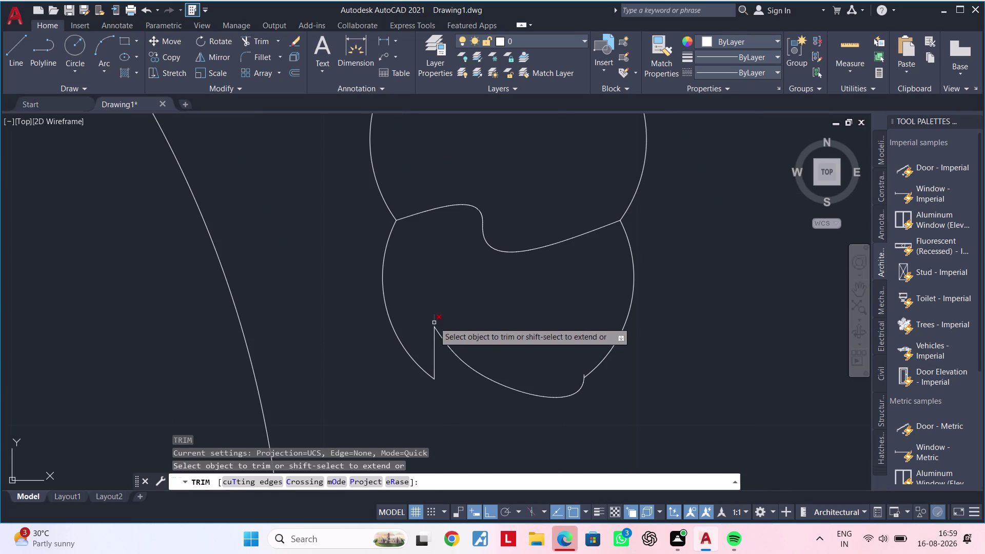
click(434, 321)
scroll(down, 3)
key(Escape)
scroll(up, 3)
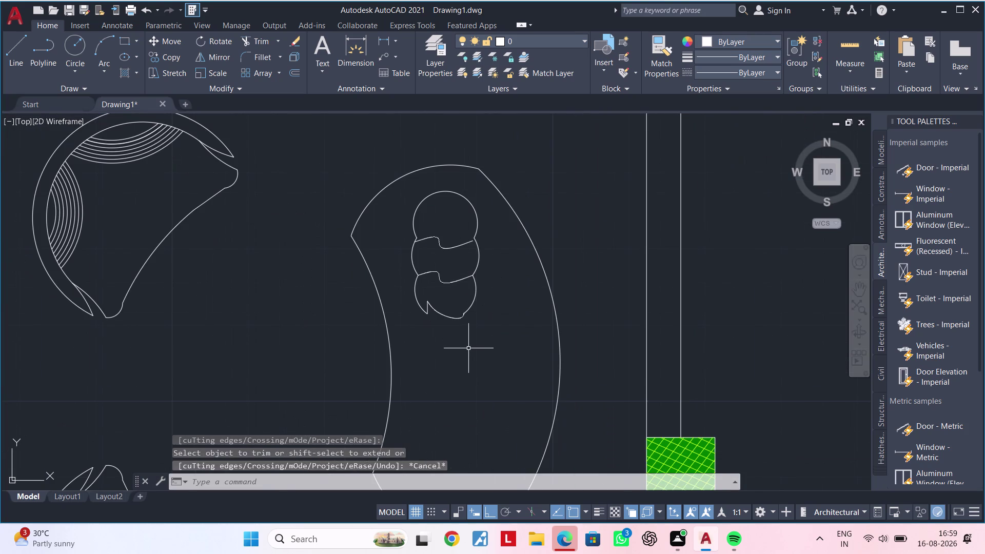
scroll(down, 3)
middle_drag(468, 348, 473, 289)
key(space)
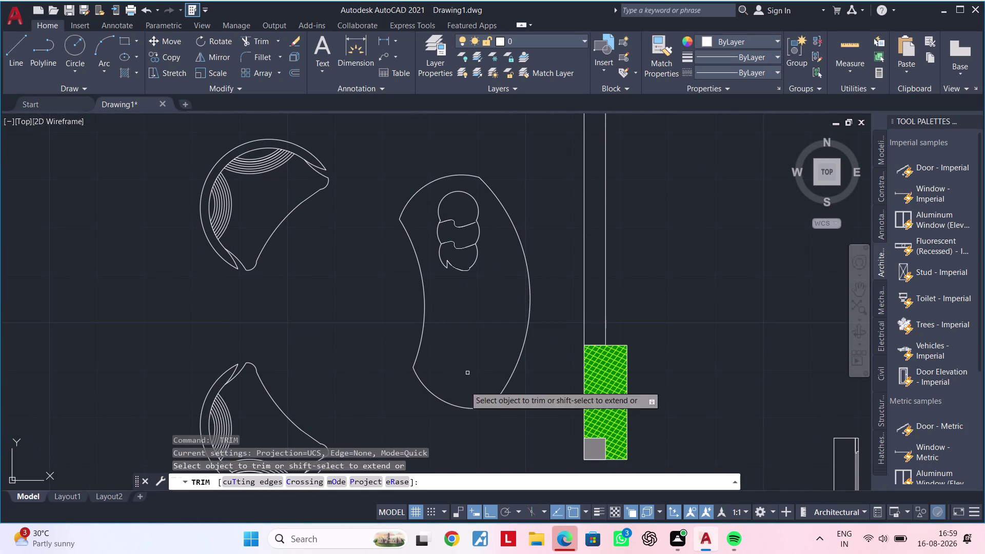
key(Escape)
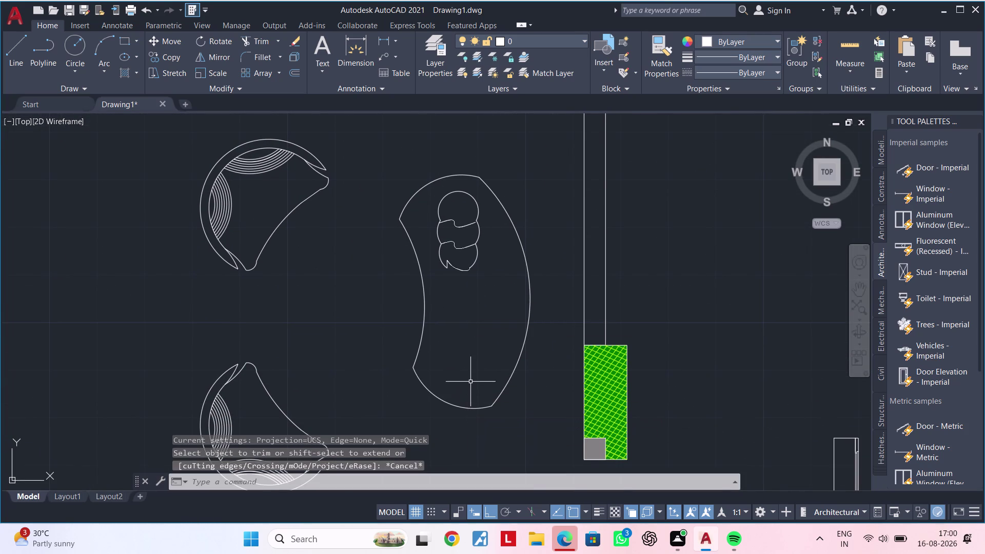
Draw a small four-point hooked spline at the sofa's lower inner end.
text(sp)
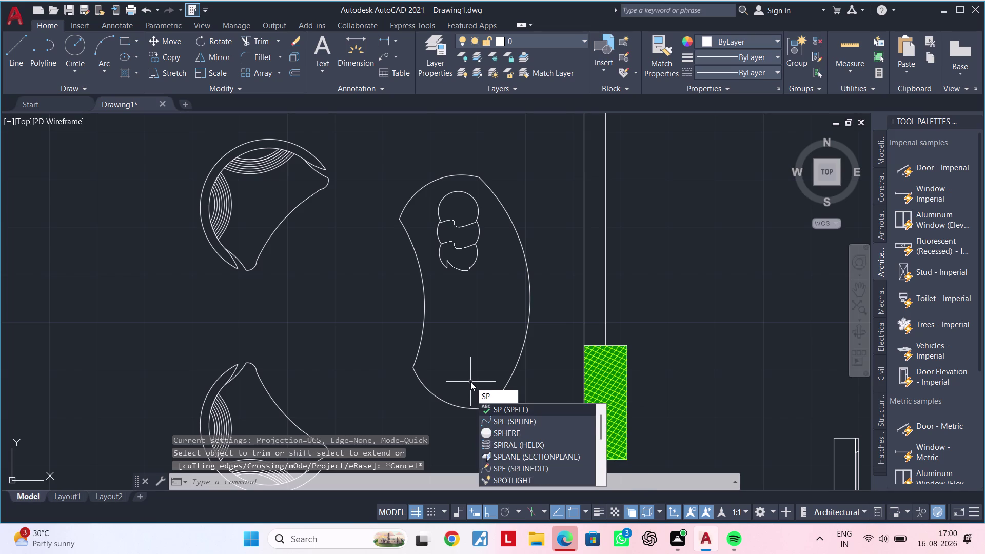
click(496, 422)
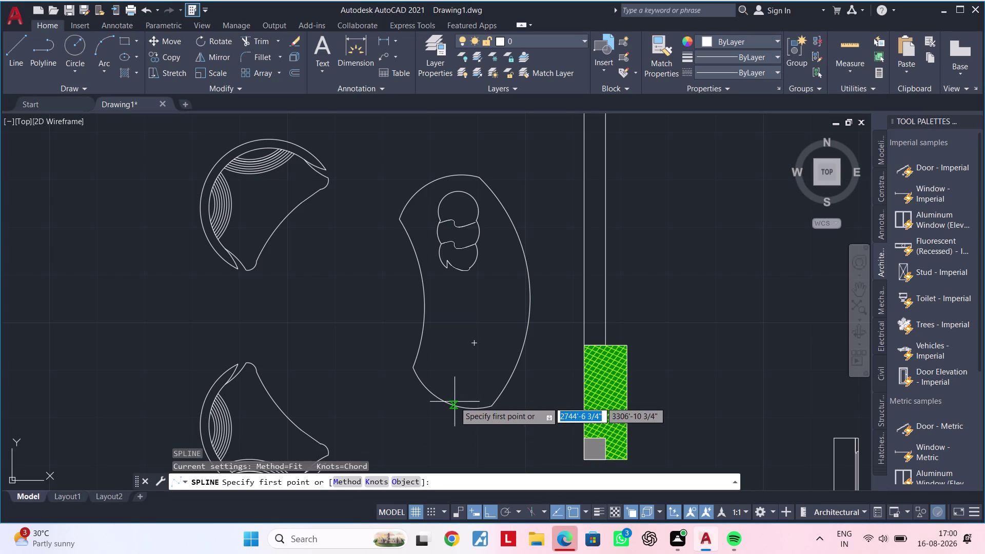
click(454, 402)
click(464, 371)
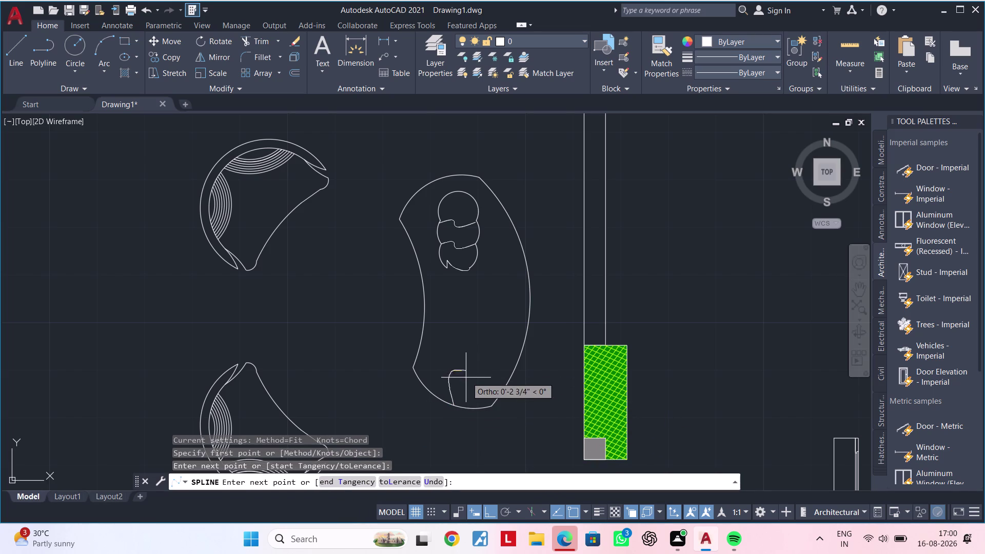
click(471, 381)
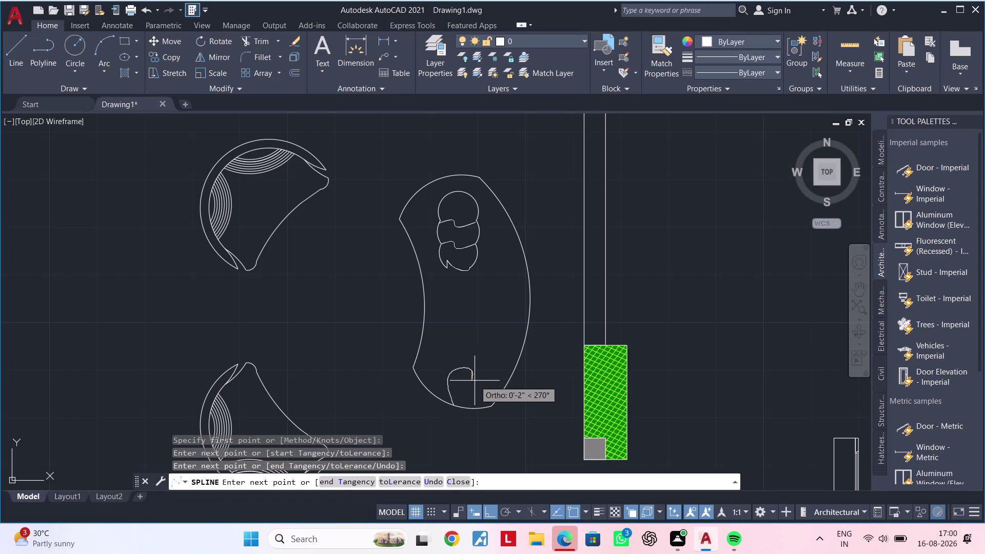
click(483, 378)
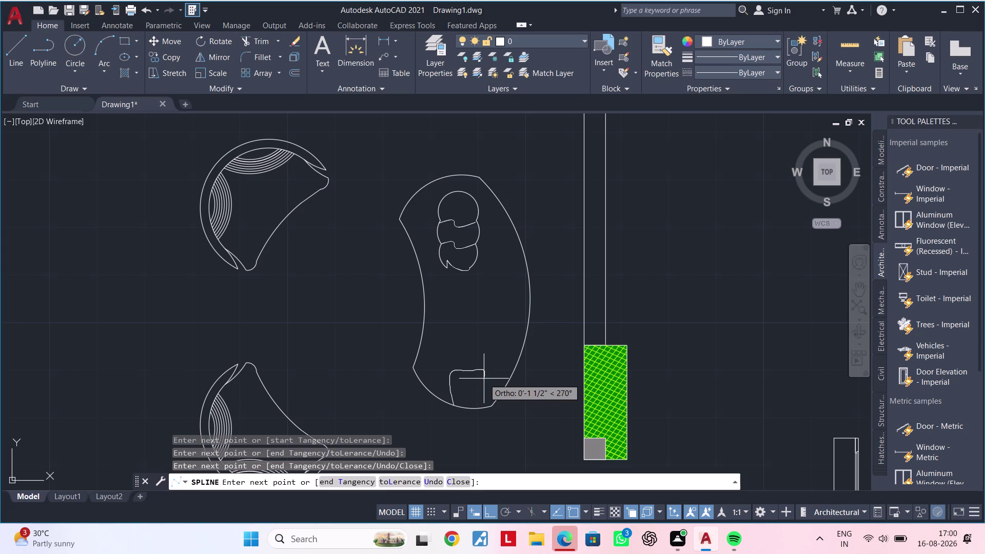
key(Return)
middle_drag(508, 349, 495, 360)
key(Escape)
key(Escape)
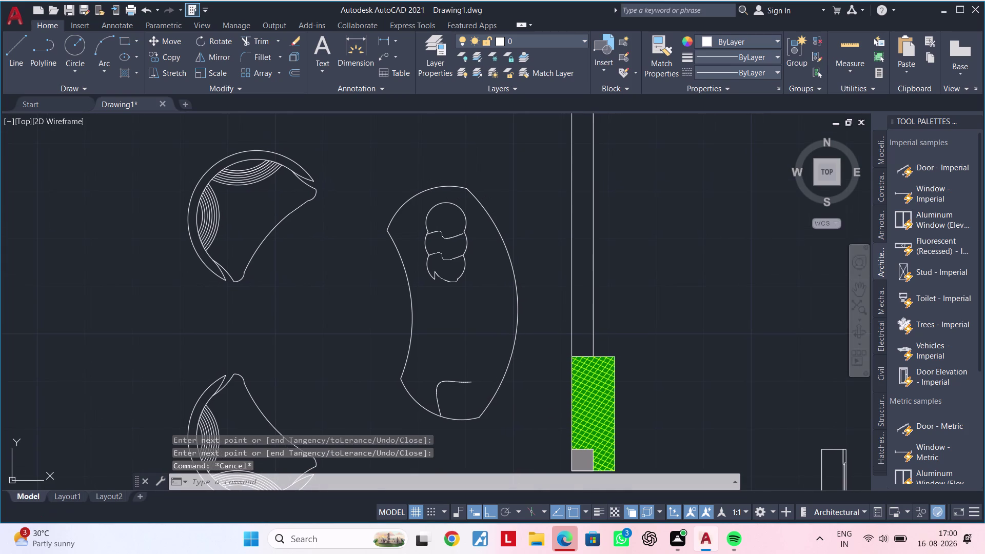
key(Escape)
key(Escape)
key(Escape)
key(Escape)
key(Escape)
Draw a trial straight line from below the cushions to the sofa bottom, then delete it.
key(l)
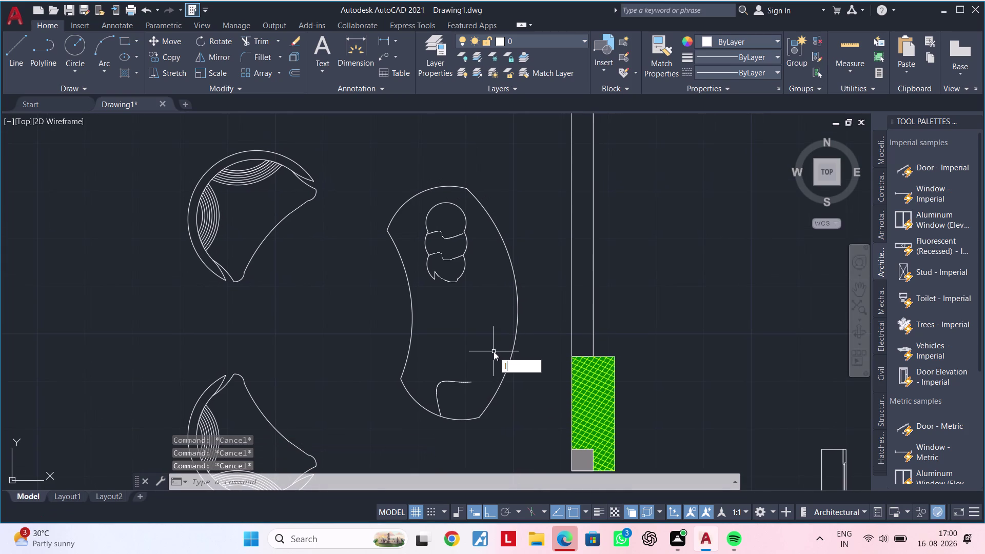
key(space)
click(467, 270)
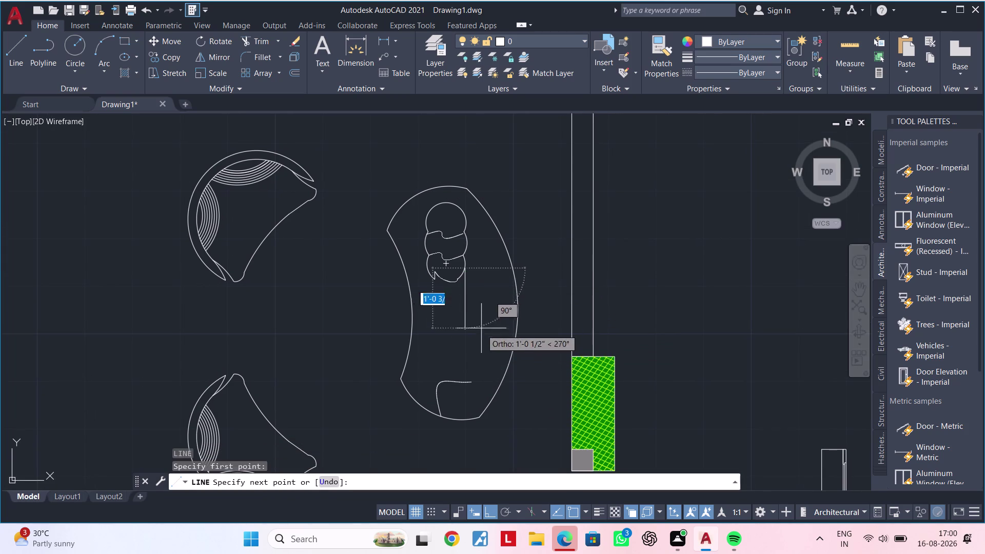
click(473, 380)
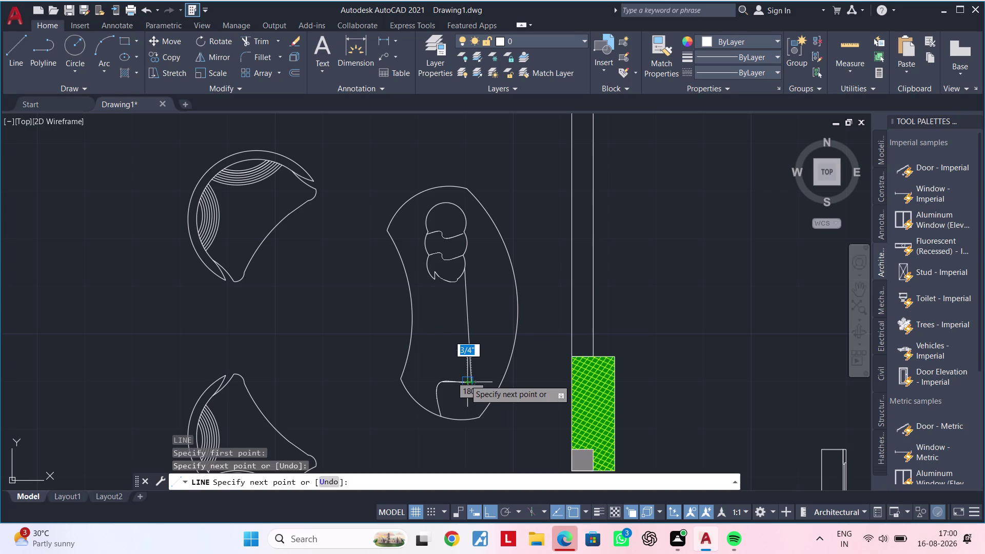
key(Escape)
key(Escape)
click(466, 345)
key(Escape)
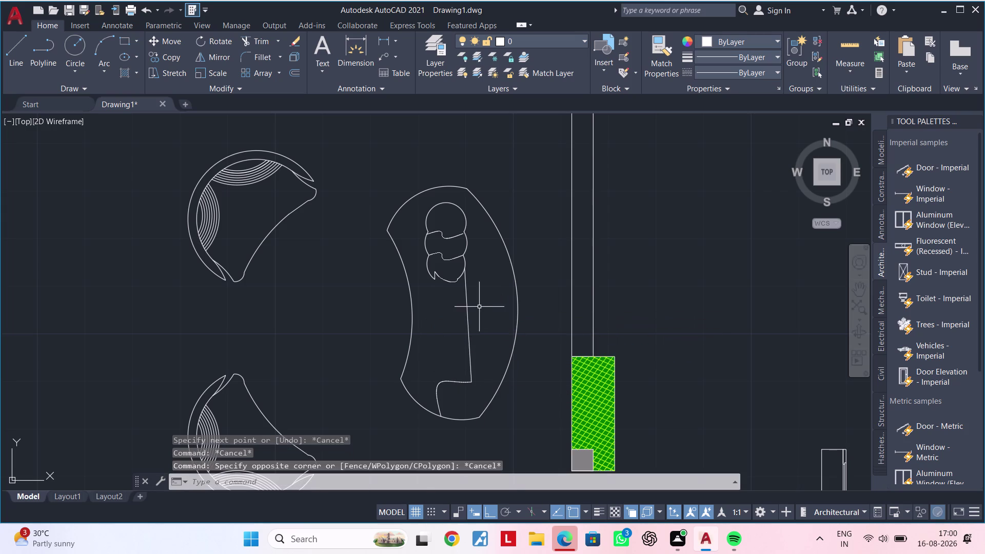
click(474, 307)
click(464, 311)
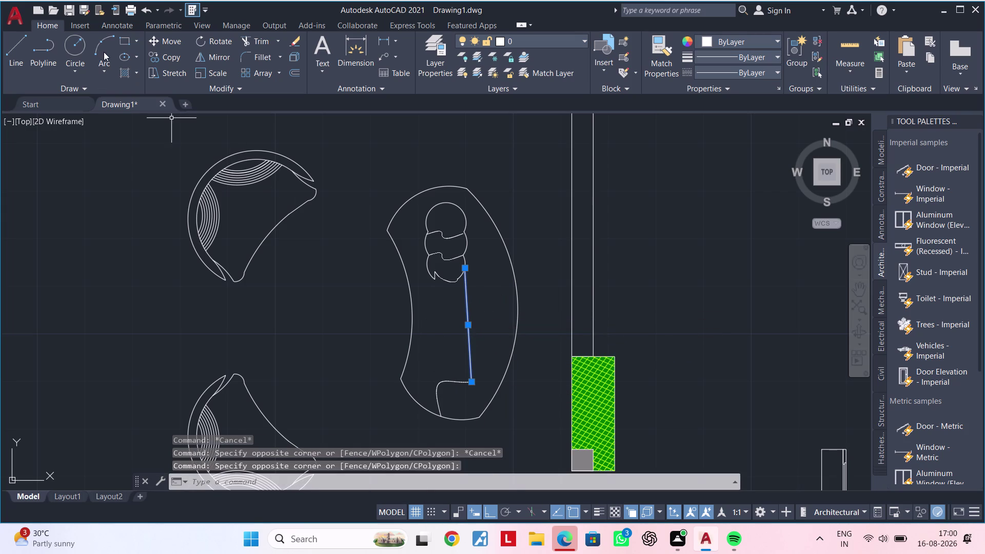
click(103, 49)
key(Escape)
key(Escape)
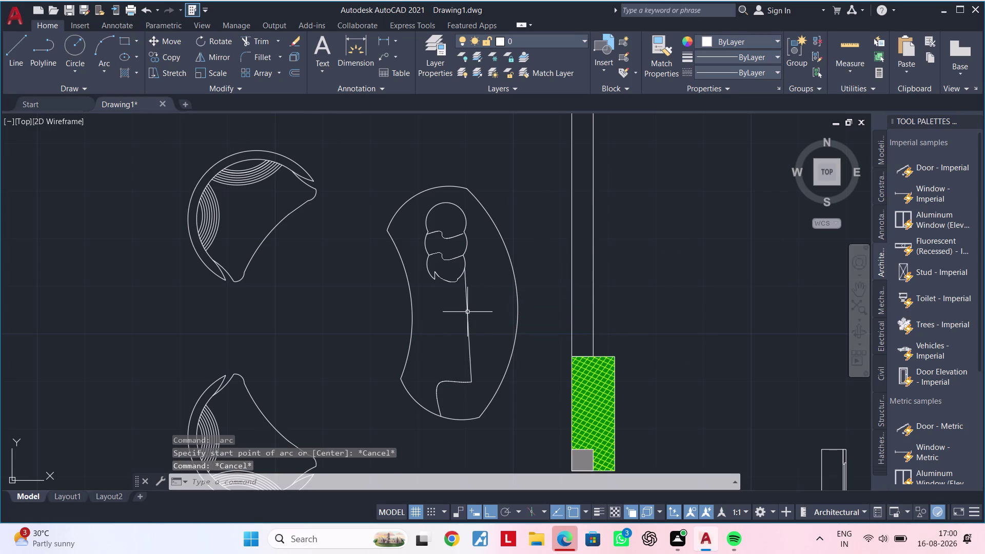
click(467, 312)
key(Delete)
Draw a three-point arc from below the cushions through the sofa bottom.
click(111, 38)
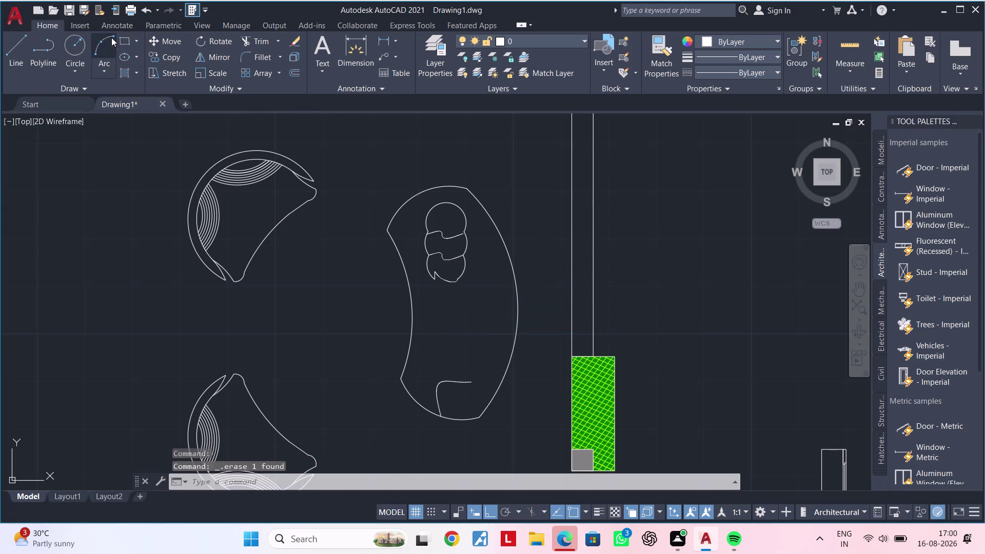
click(461, 272)
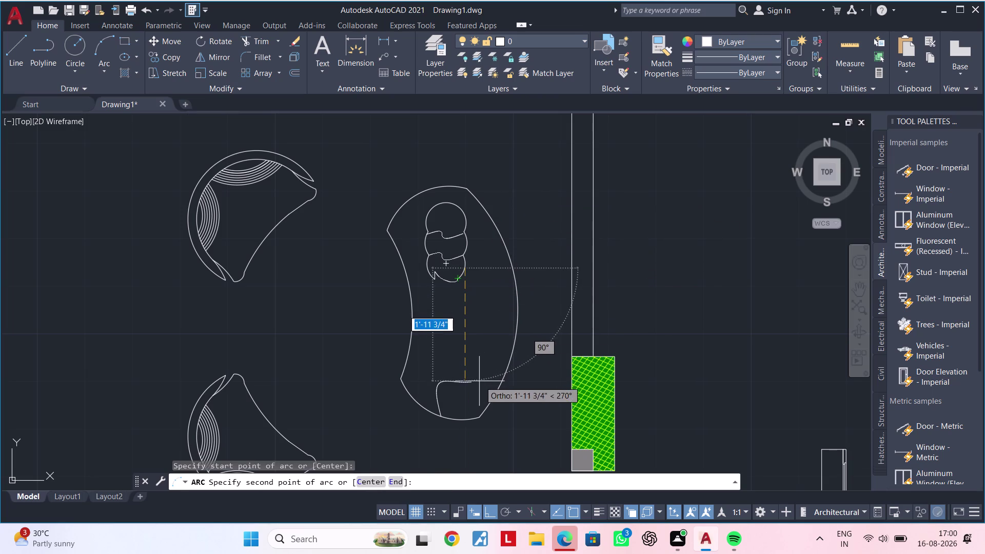
click(472, 383)
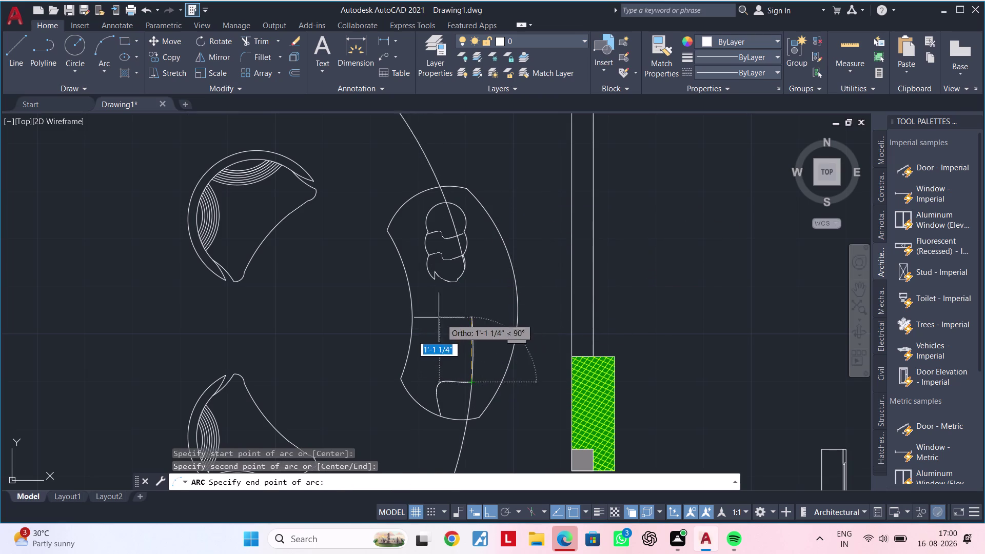
click(346, 272)
key(Escape)
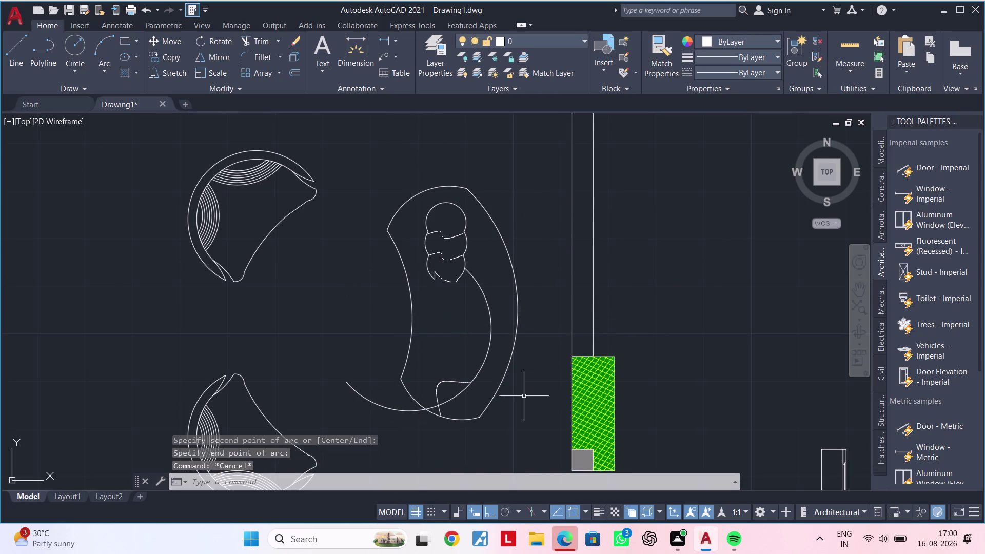
key(Escape)
Try trimming the overshooting arc, then delete the stray arc outside the sofa.
key(t)
key(r)
key(space)
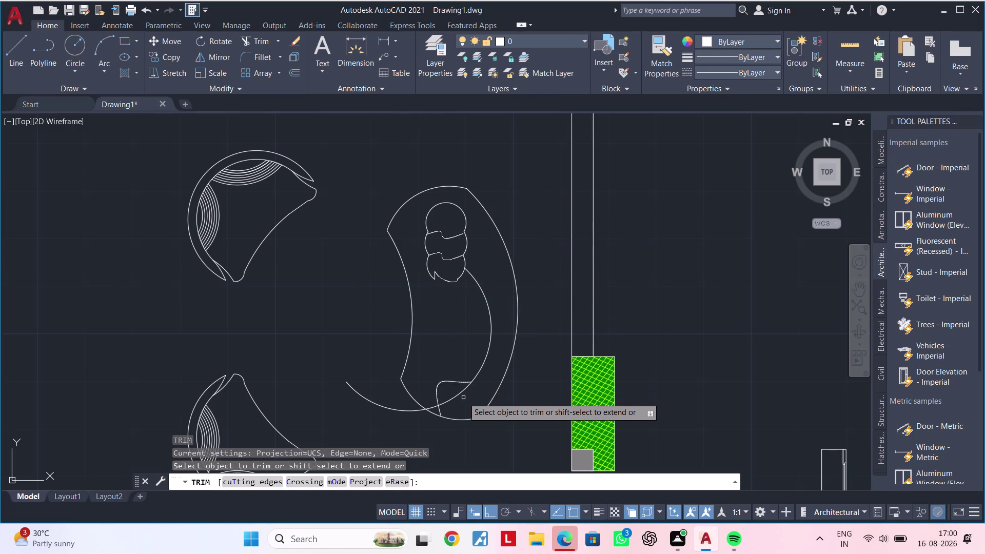
click(458, 392)
key(Escape)
key(Escape)
click(382, 406)
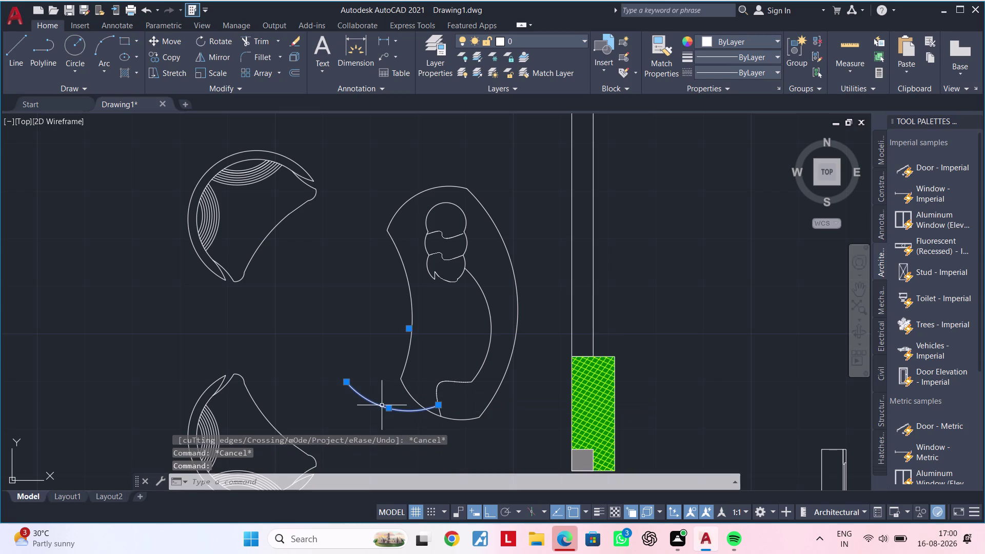
key(Delete)
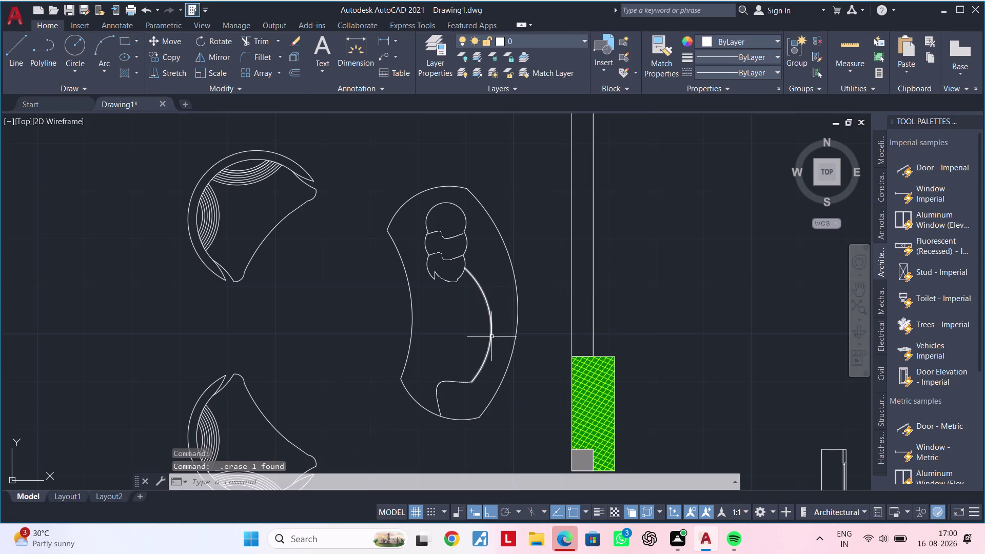
Inspect the curved seat line's grips without reshaping it, then zoom out.
click(491, 336)
click(491, 322)
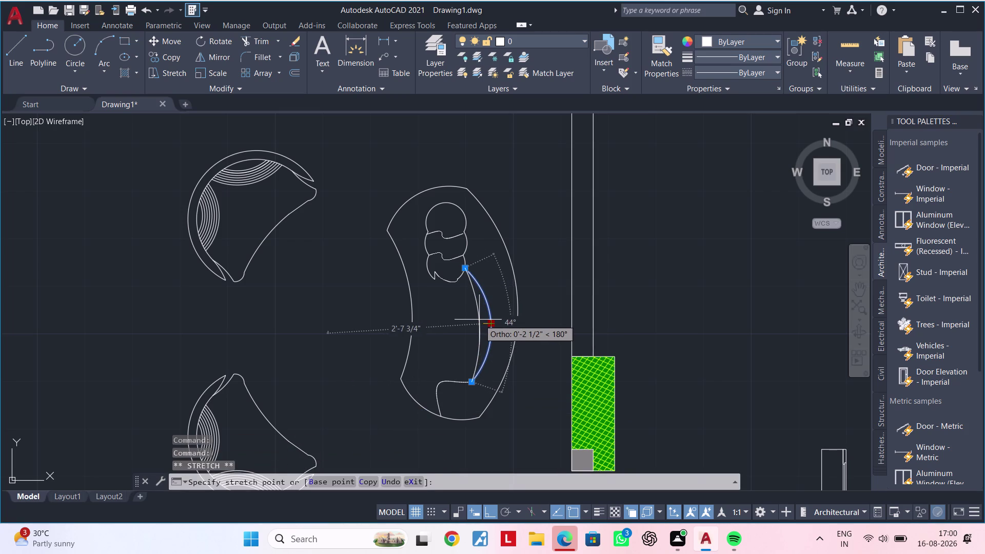
click(480, 319)
key(Escape)
key(Escape)
scroll(down, 3)
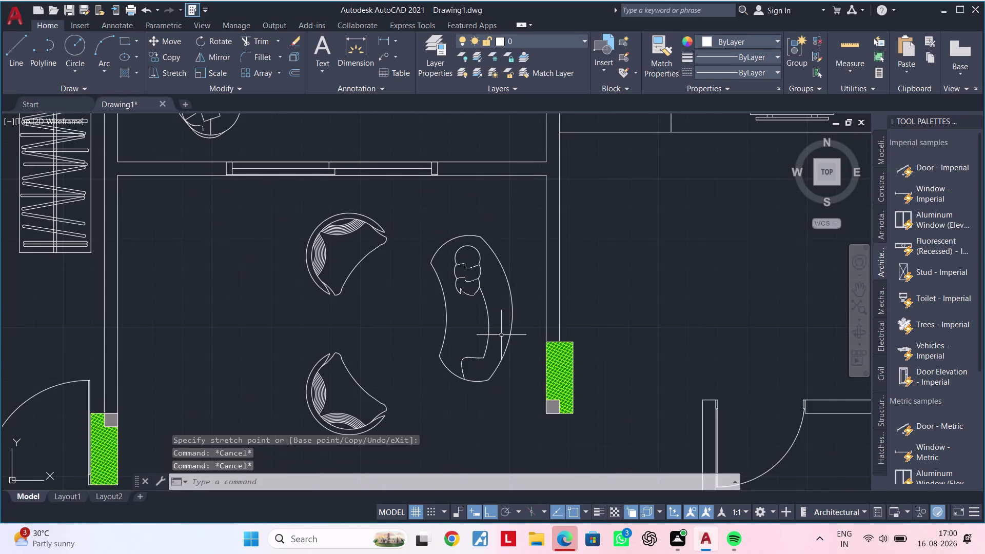
Select the lower cushion lobe outline on the sofa.
middle_drag(500, 336, 504, 323)
key(Escape)
key(Escape)
key(Escape)
key(Escape)
key(Escape)
key(Escape)
key(Escape)
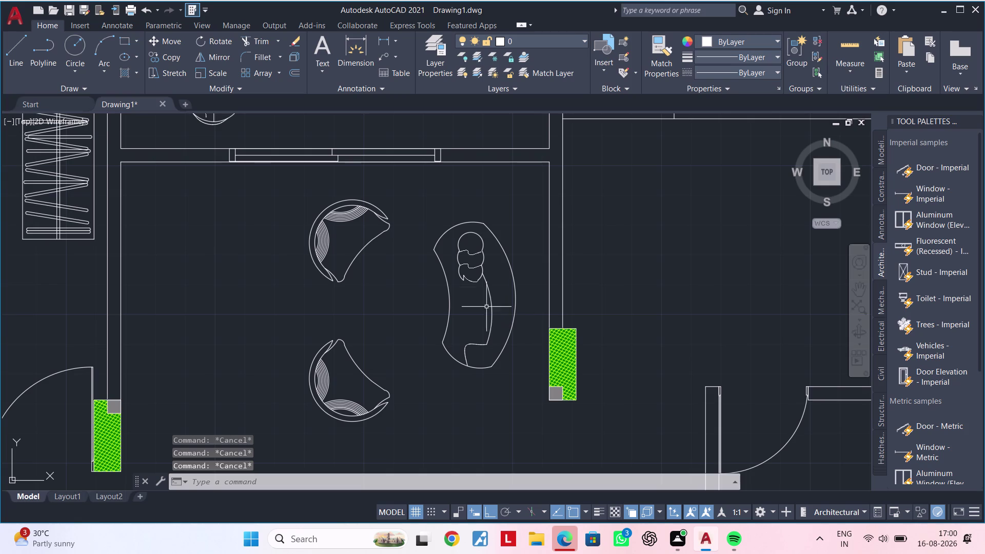
scroll(up, 3)
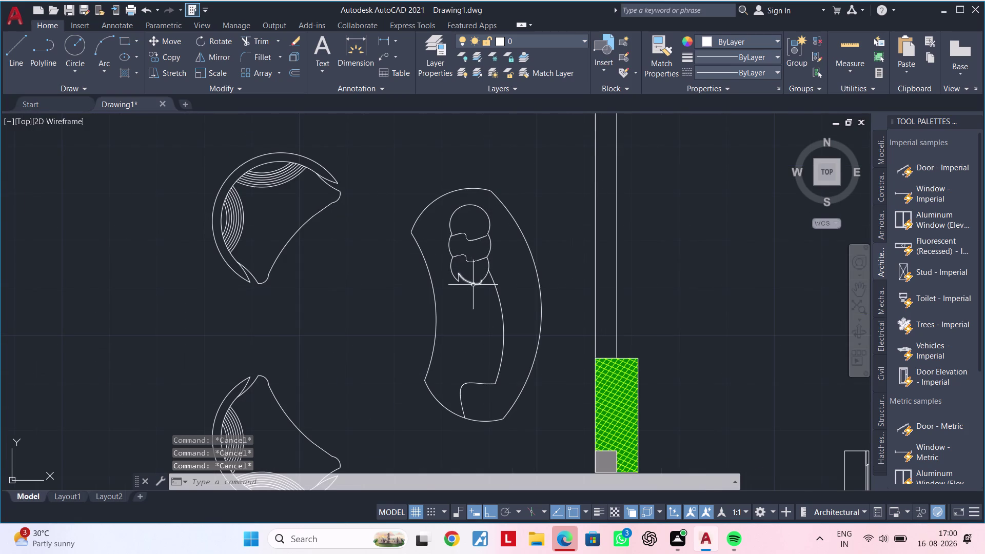
click(480, 290)
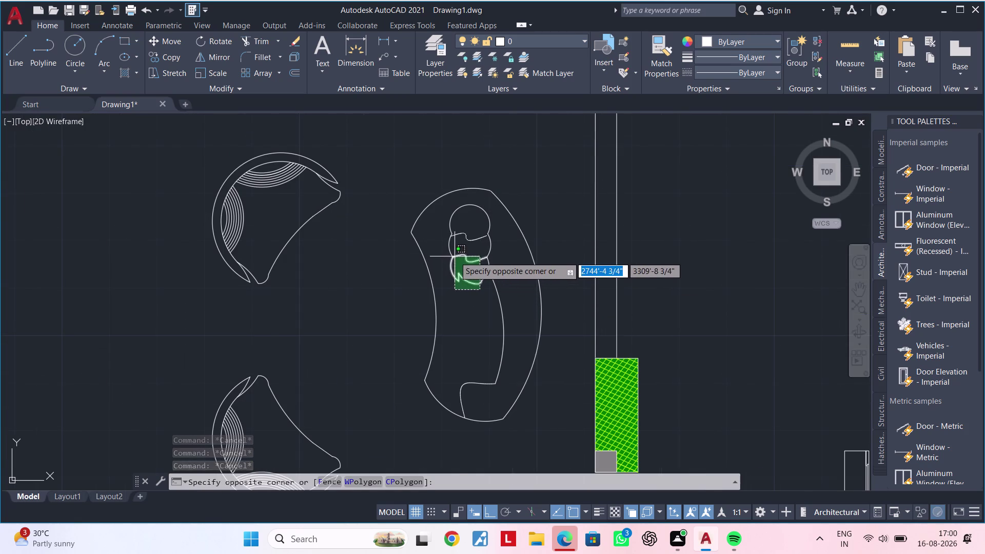
click(455, 257)
scroll(up, 3)
click(458, 293)
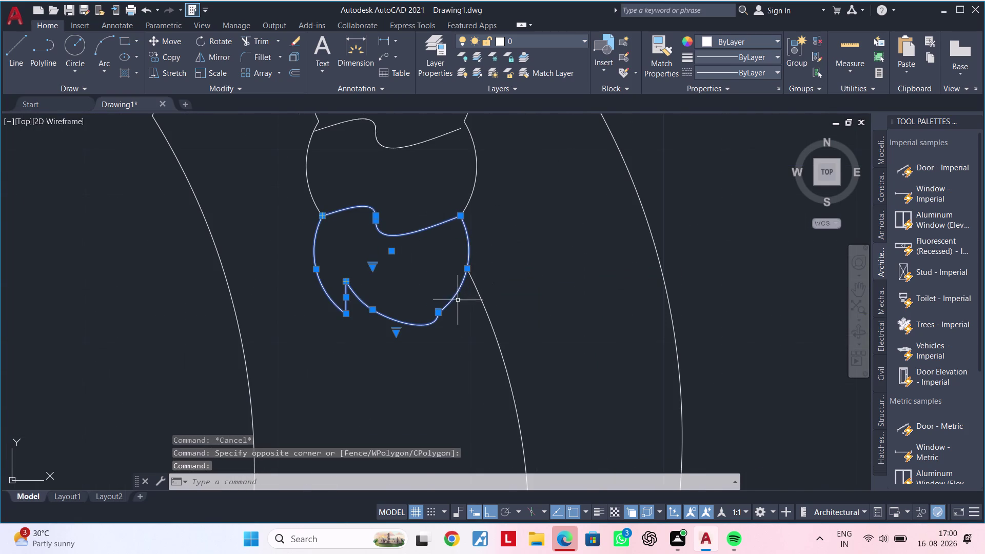
scroll(down, 3)
middle_drag(463, 323, 472, 266)
Copy the cushion lobe to a lower position on the sofa.
text(co)
key(space)
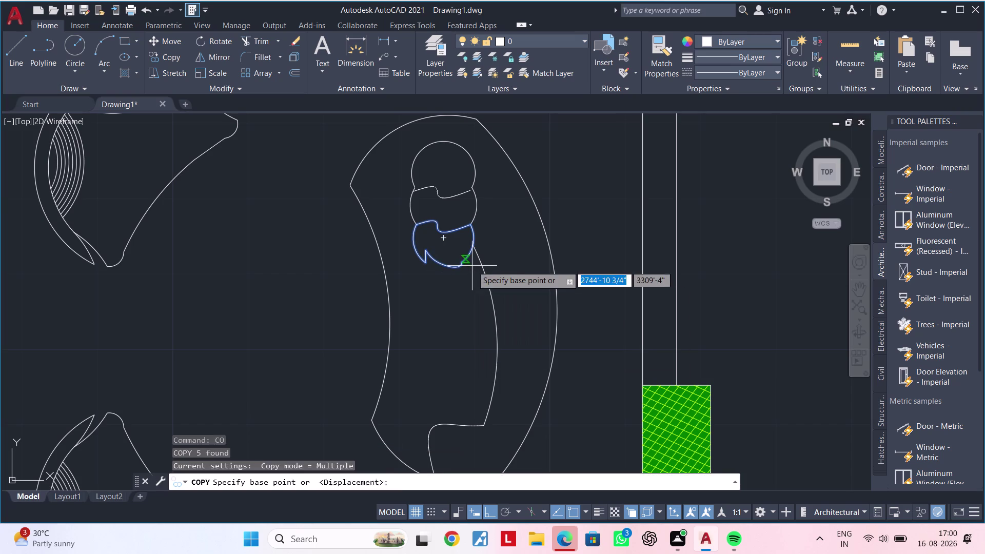
click(445, 264)
middle_drag(457, 365, 454, 300)
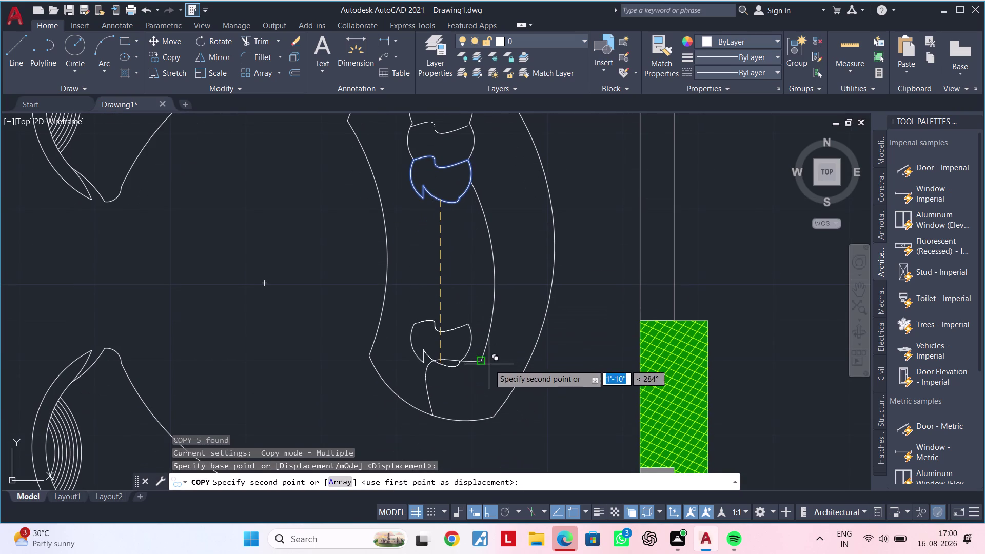
click(480, 364)
key(Escape)
key(Escape)
Select the copied cushion and move it slightly left into place.
scroll(up, 3)
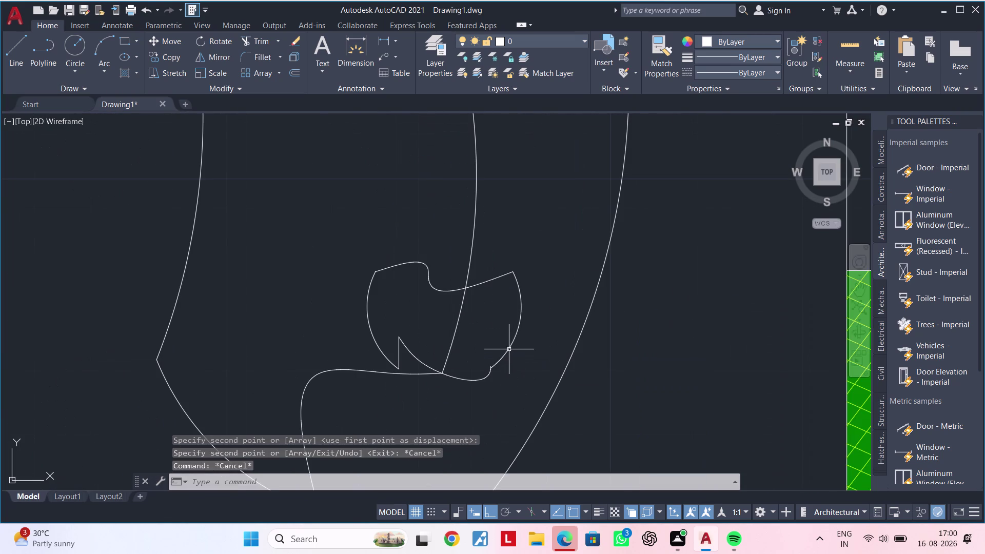
click(509, 348)
click(467, 381)
click(382, 334)
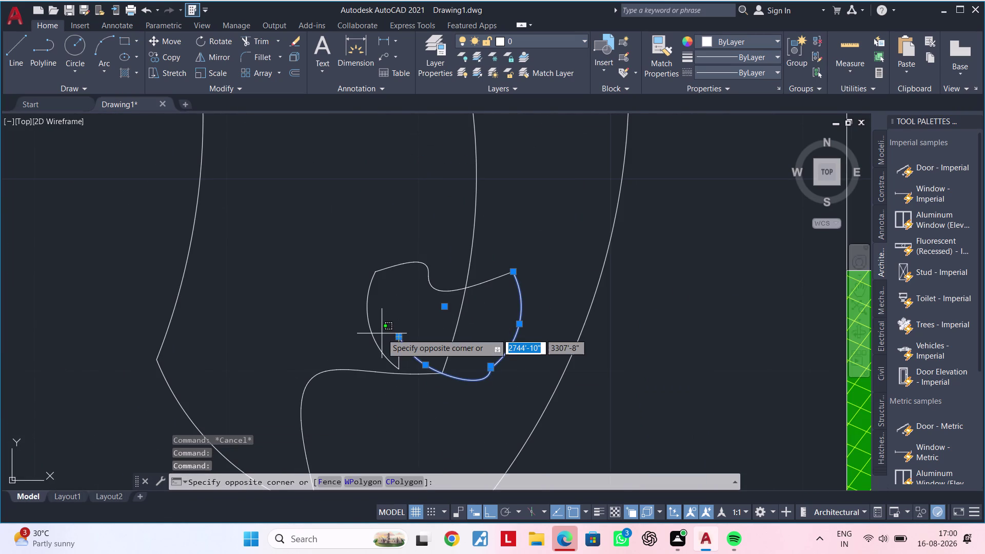
click(372, 333)
click(428, 273)
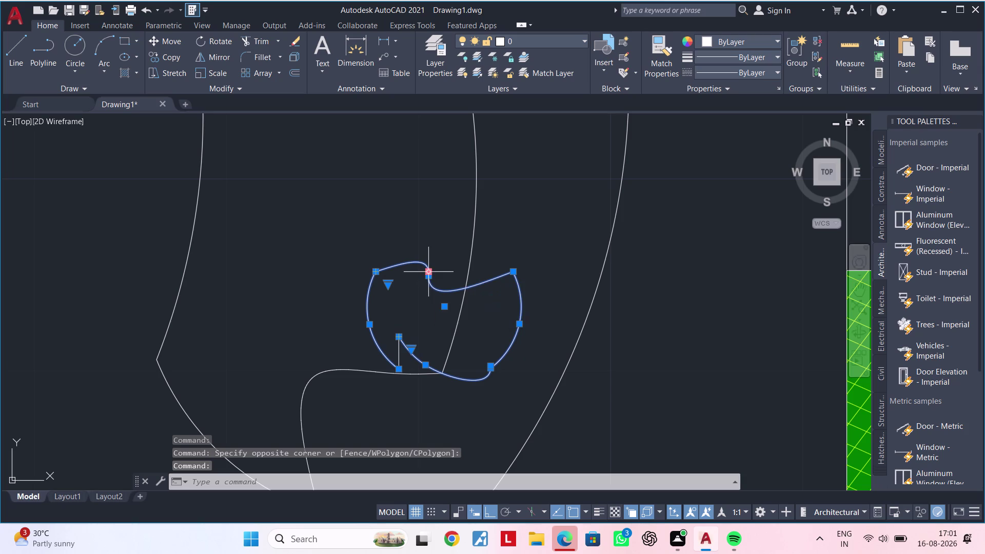
click(399, 355)
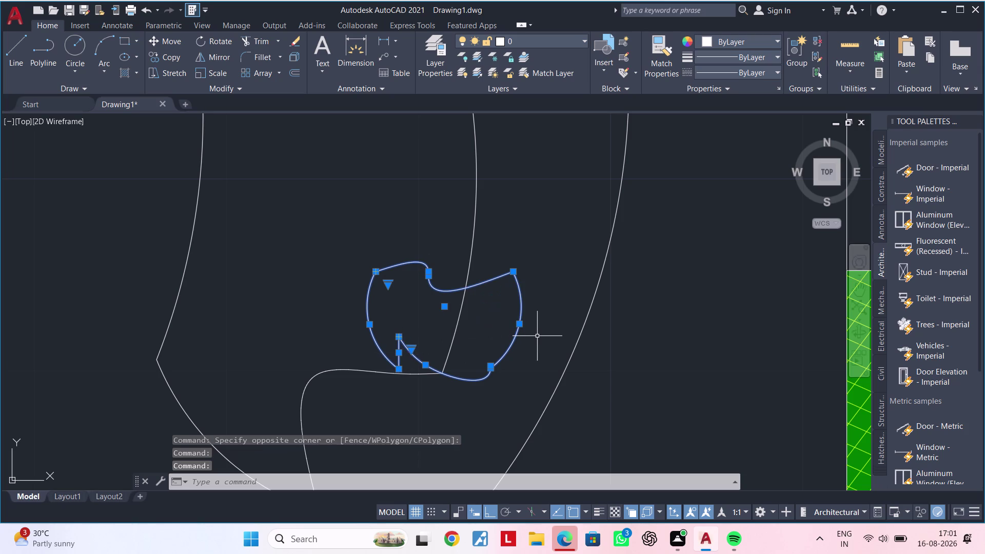
text(m)
key(space)
click(493, 365)
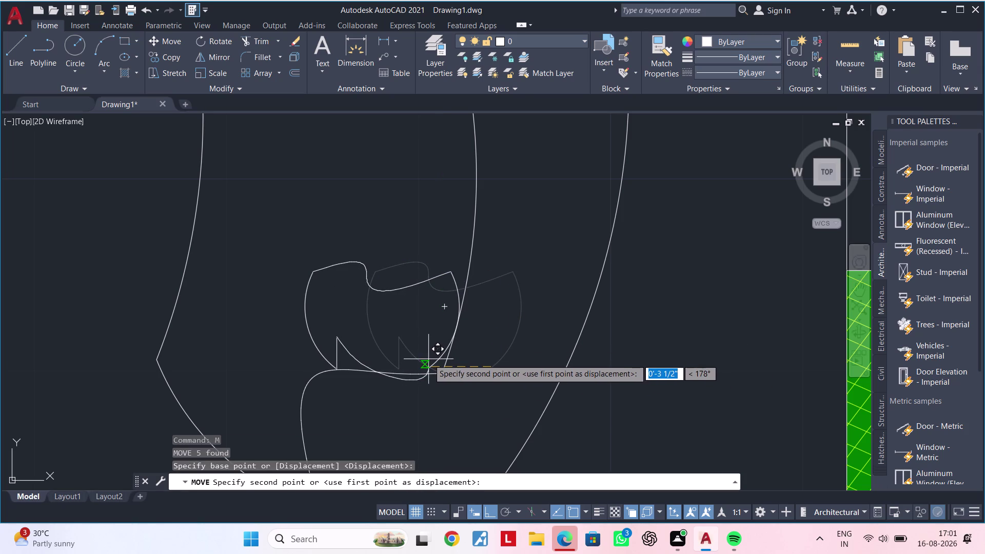
click(429, 359)
scroll(down, 3)
key(Escape)
scroll(down, 3)
middle_drag(478, 350, 510, 321)
key(Escape)
key(Escape)
key(Escape)
key(Escape)
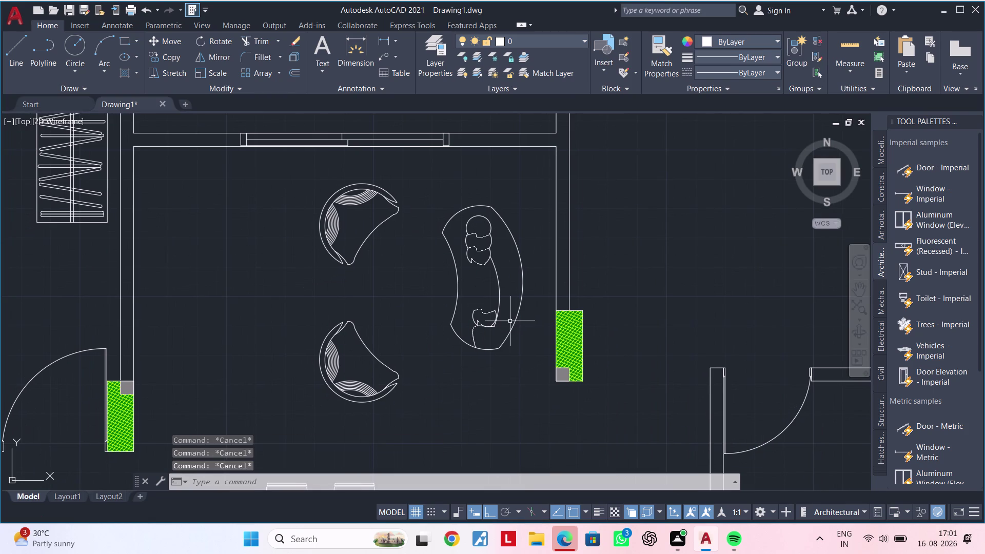
Draw outline lines from the sofa's lower end down and left beneath the armchair.
scroll(down, 3)
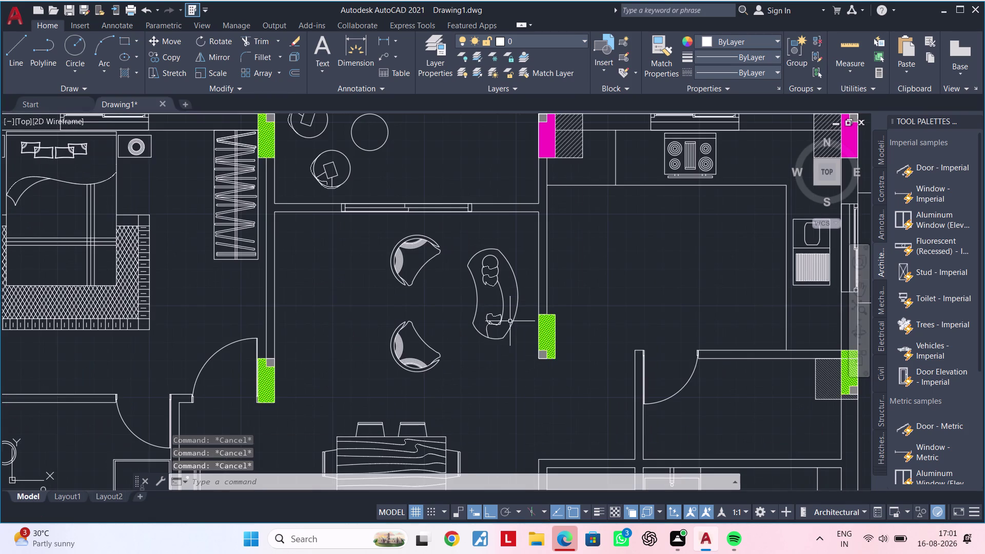
middle_drag(496, 335, 519, 291)
key(Escape)
key(Escape)
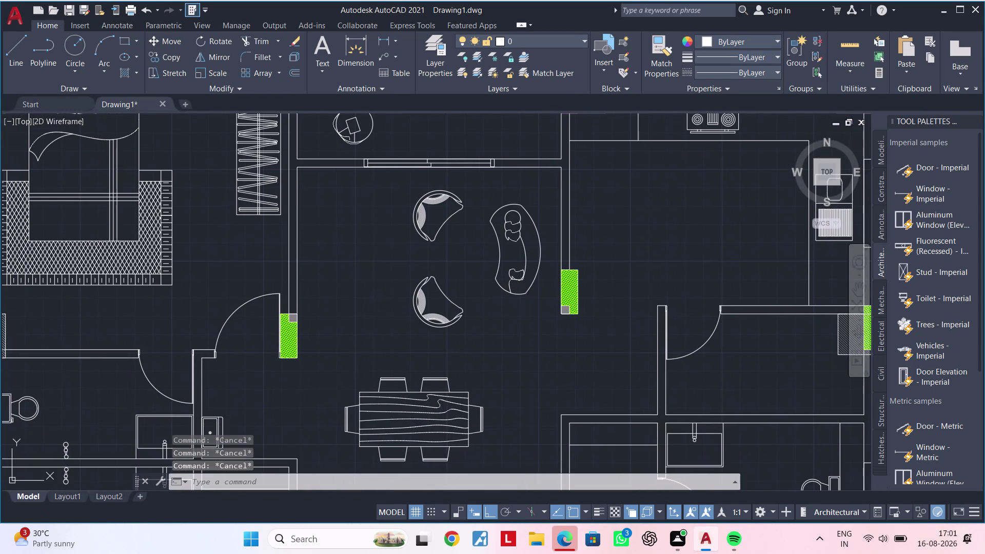
key(Escape)
key(Escape)
key(Escape)
text(l)
key(space)
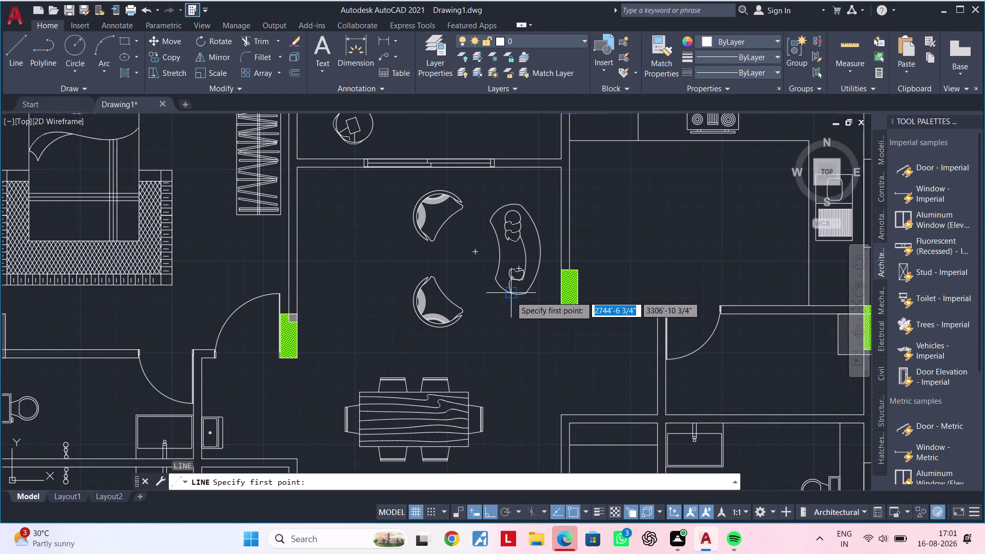
scroll(up, 3)
click(530, 294)
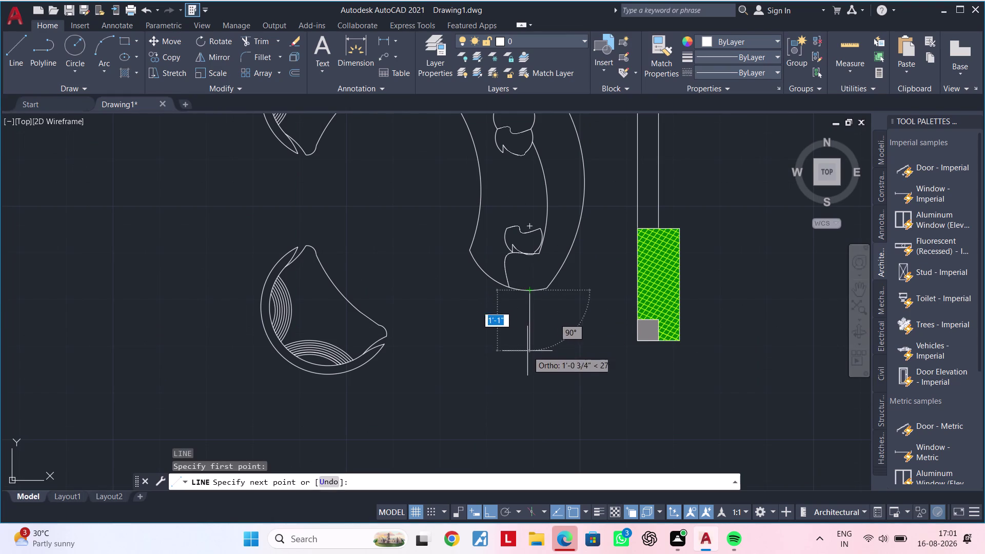
click(528, 368)
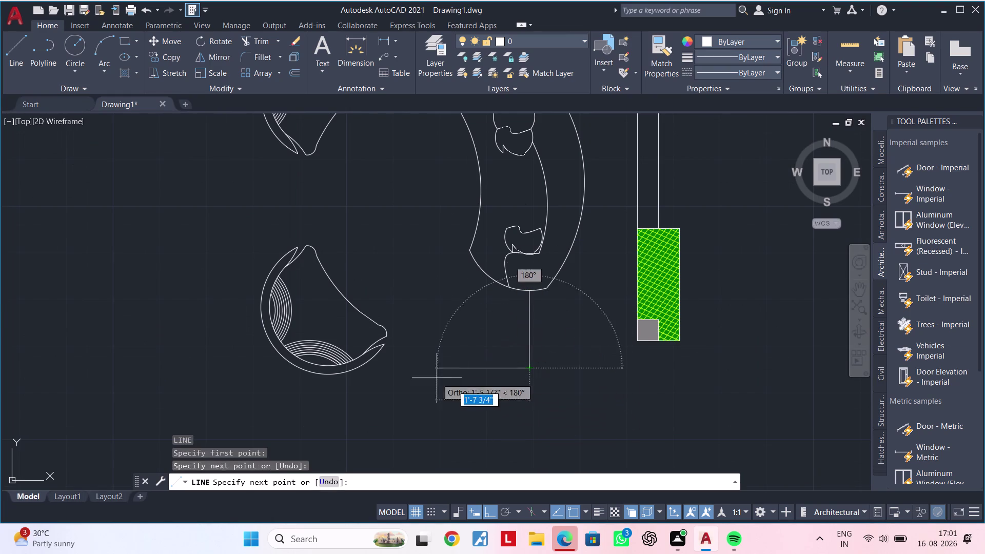
click(361, 368)
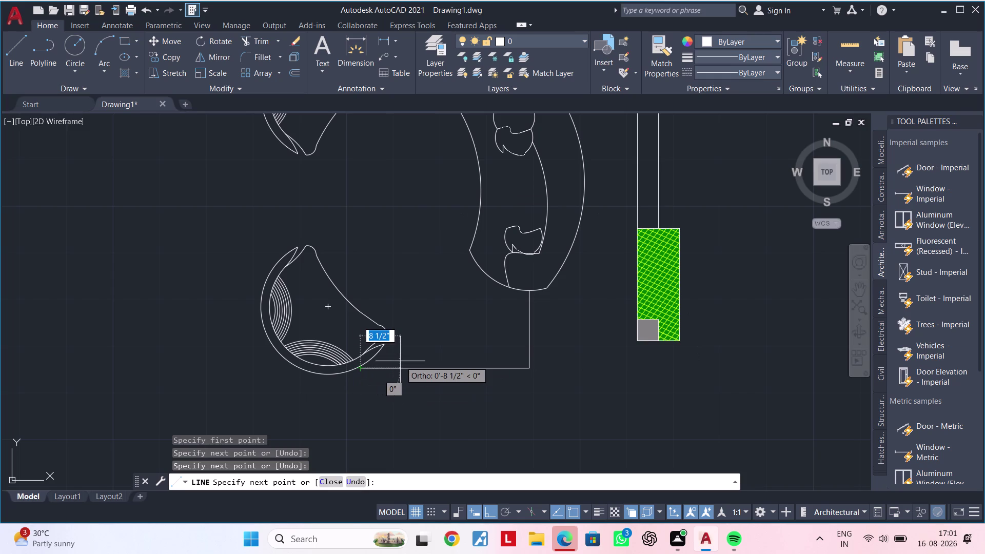
key(Escape)
scroll(down, 3)
middle_drag(453, 295, 441, 418)
Draw outline lines from the sofa's upper end up and left above the armchair.
key(space)
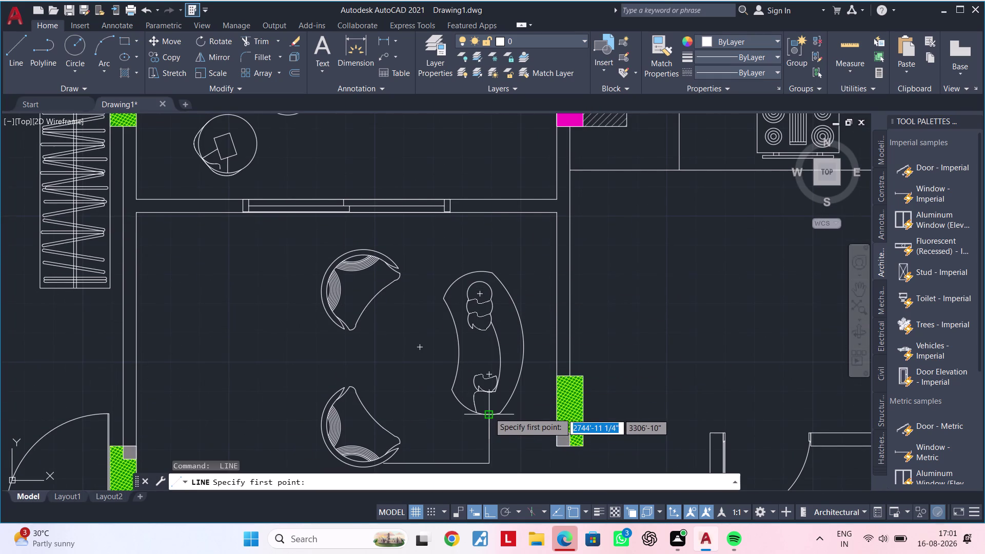
click(489, 274)
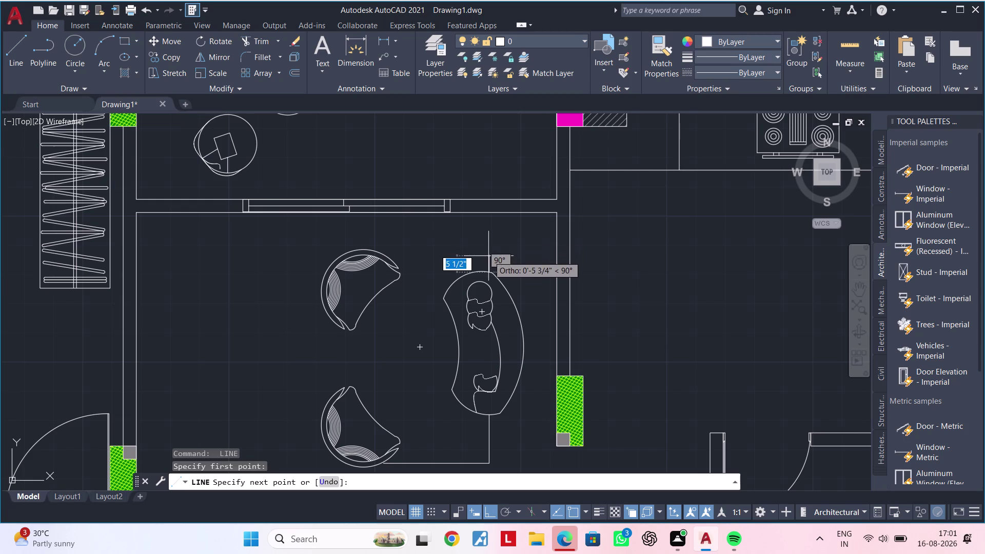
click(488, 256)
scroll(up, 3)
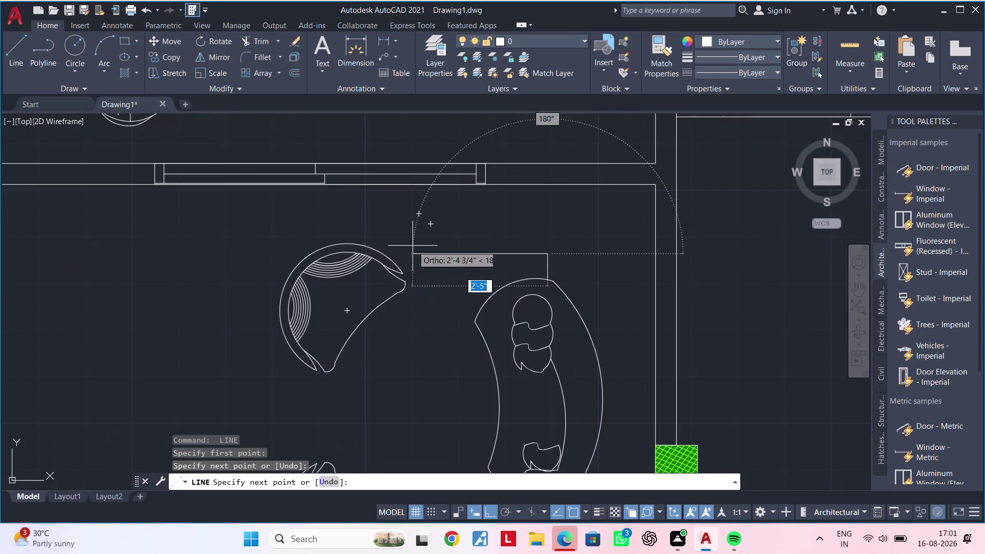
click(388, 254)
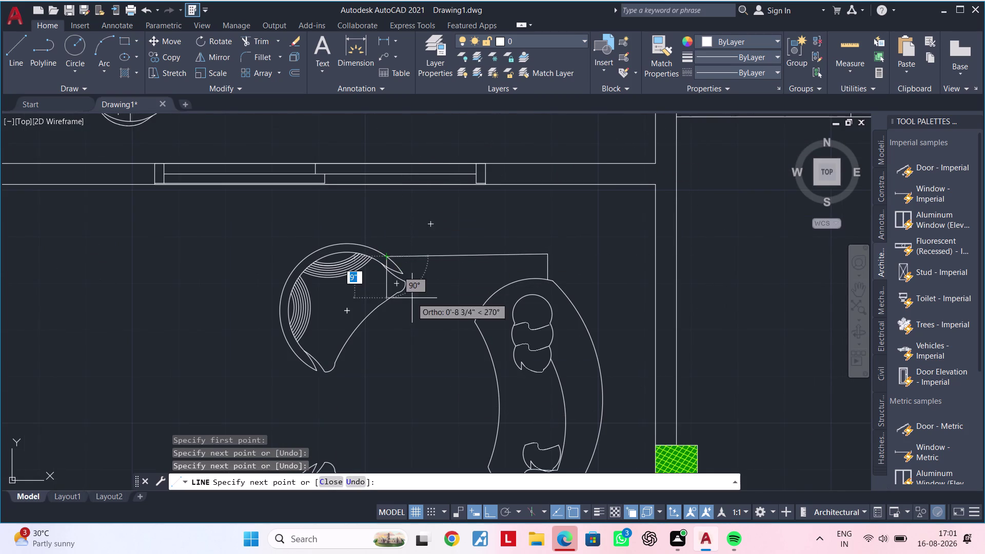
middle_drag(412, 299, 493, 188)
key(Escape)
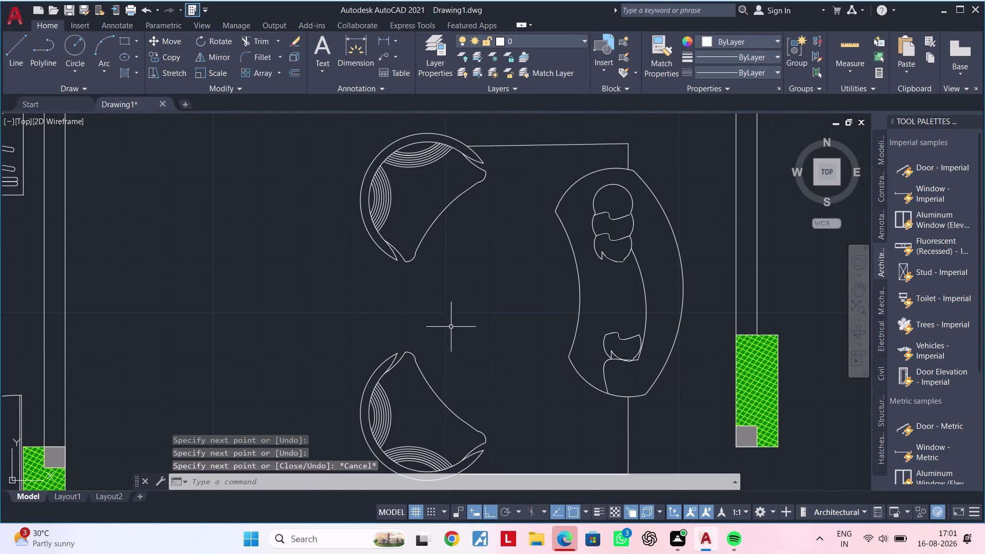
Connect the upper and lower armchairs with a vertical line, then view the whole plan.
key(space)
click(380, 252)
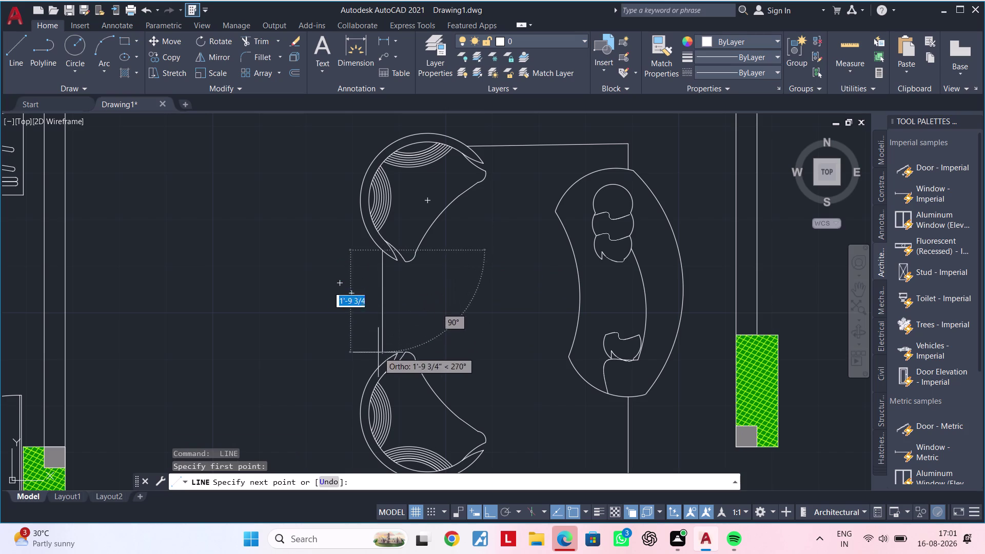
click(383, 358)
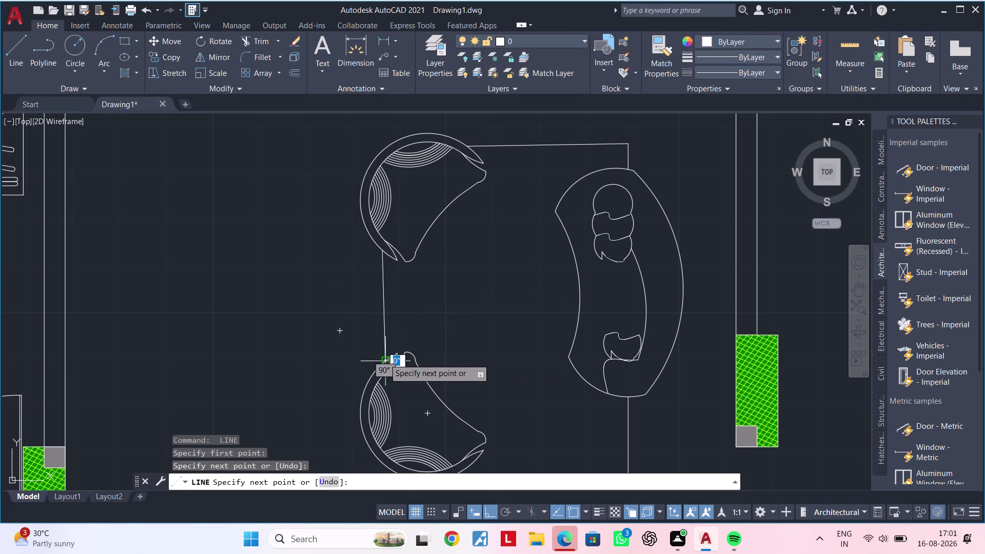
key(Escape)
scroll(down, 3)
middle_drag(453, 314, 506, 293)
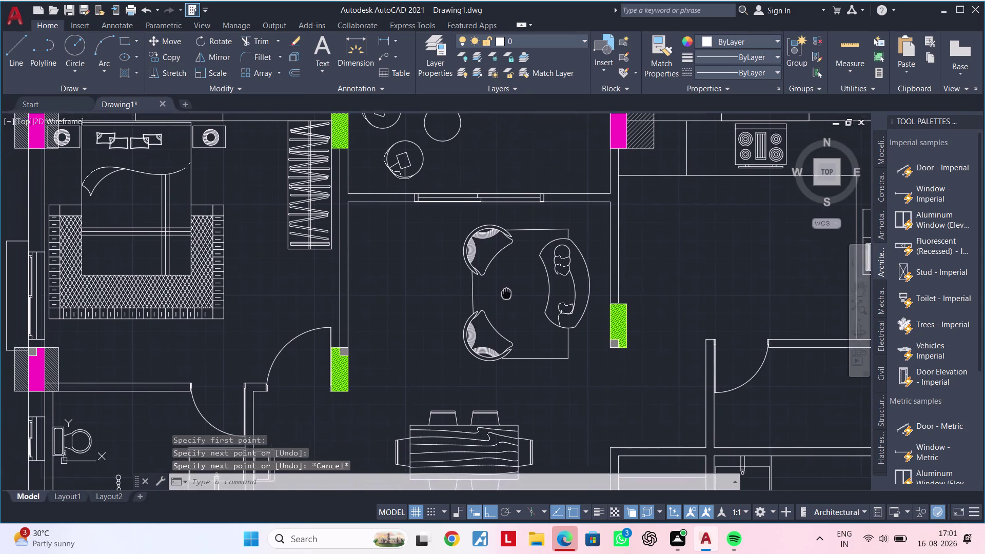
middle_drag(506, 293, 512, 292)
key(Escape)
middle_drag(529, 308, 469, 318)
key(Escape)
scroll(down, 3)
middle_drag(478, 303, 463, 313)
key(Escape)
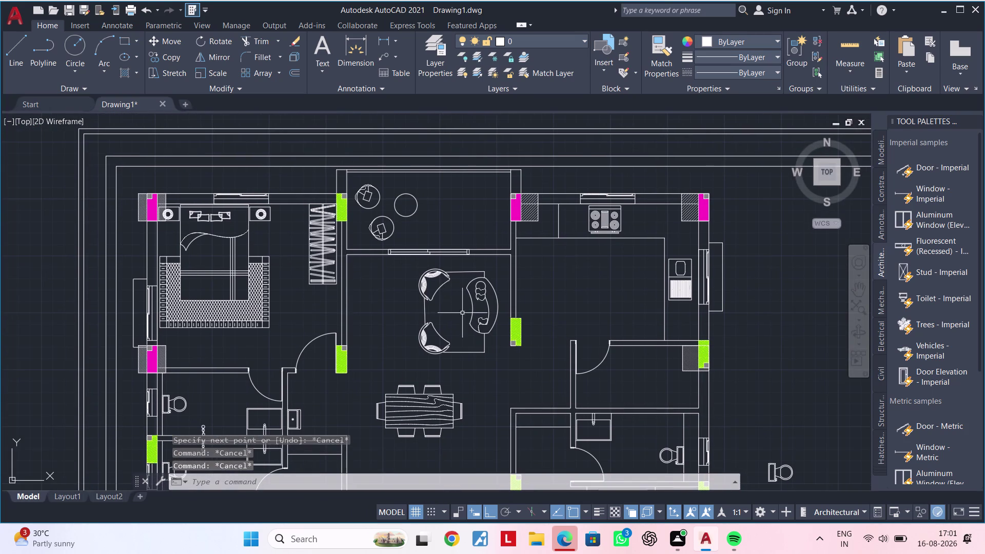
key(Escape)
key(Escape)
middle_drag(458, 318, 414, 329)
key(Escape)
Zoom out and pan toward the area right of the floor plan.
scroll(up, 3)
key(Escape)
middle_click(415, 331)
scroll(down, 3)
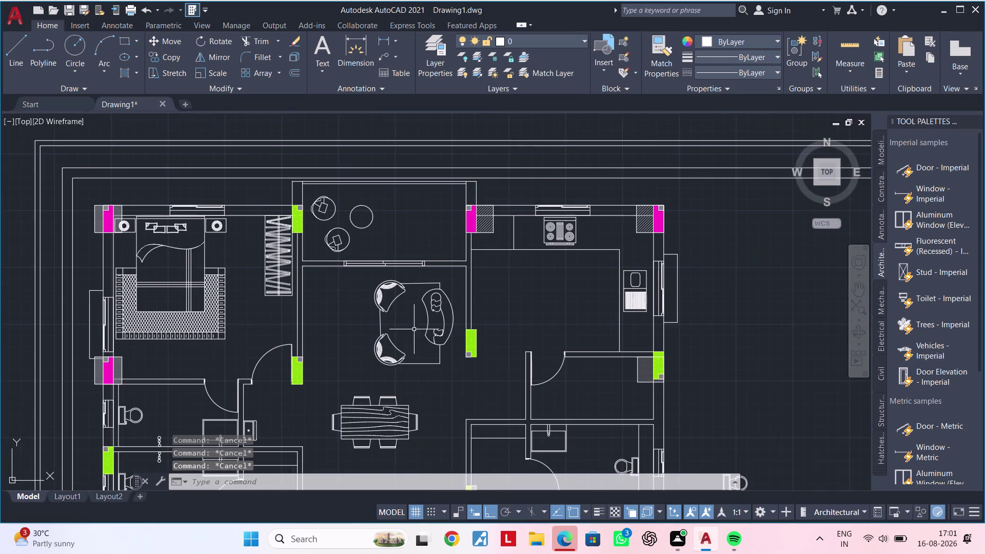
middle_drag(412, 328, 415, 278)
key(Escape)
middle_drag(447, 349, 458, 279)
scroll(down, 3)
middle_drag(464, 319, 419, 343)
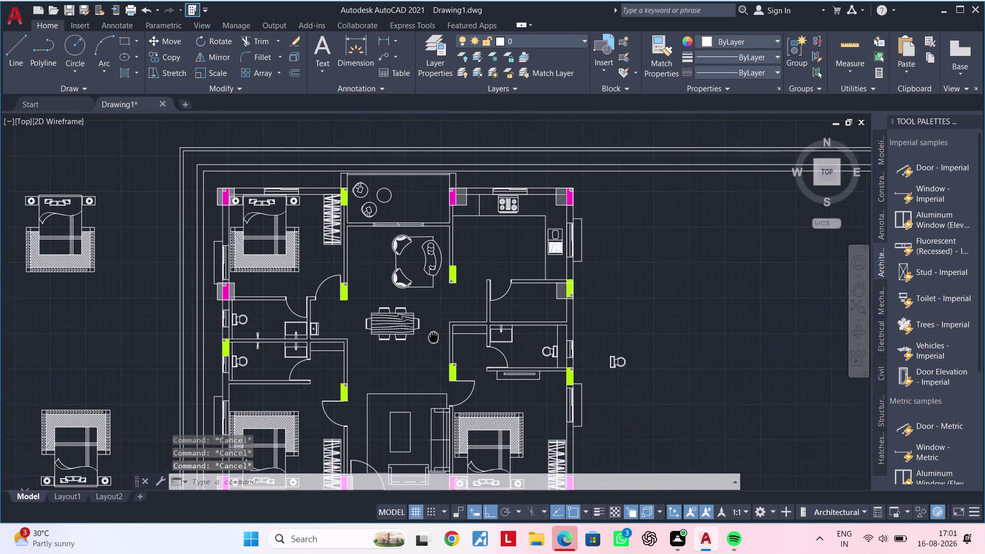
middle_drag(419, 342, 401, 348)
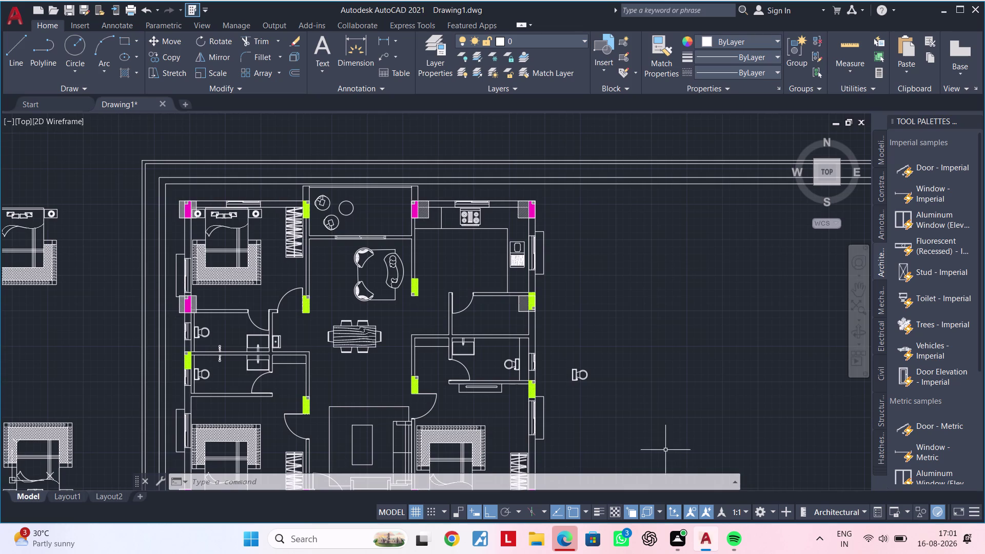
middle_drag(598, 398, 604, 232)
Window-select and delete the stray fixture, then recentre the floor plan.
click(646, 164)
click(580, 264)
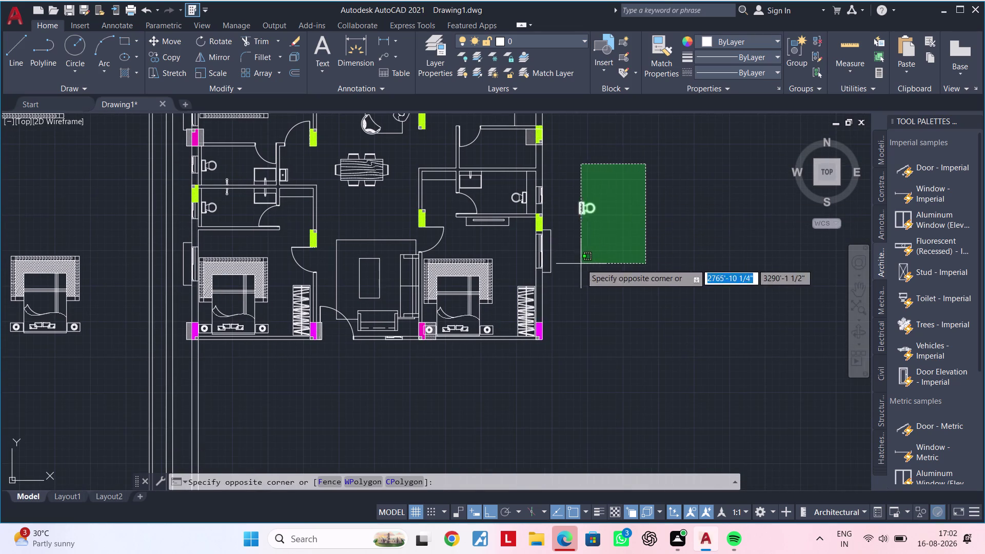
key(Delete)
middle_drag(578, 210, 580, 290)
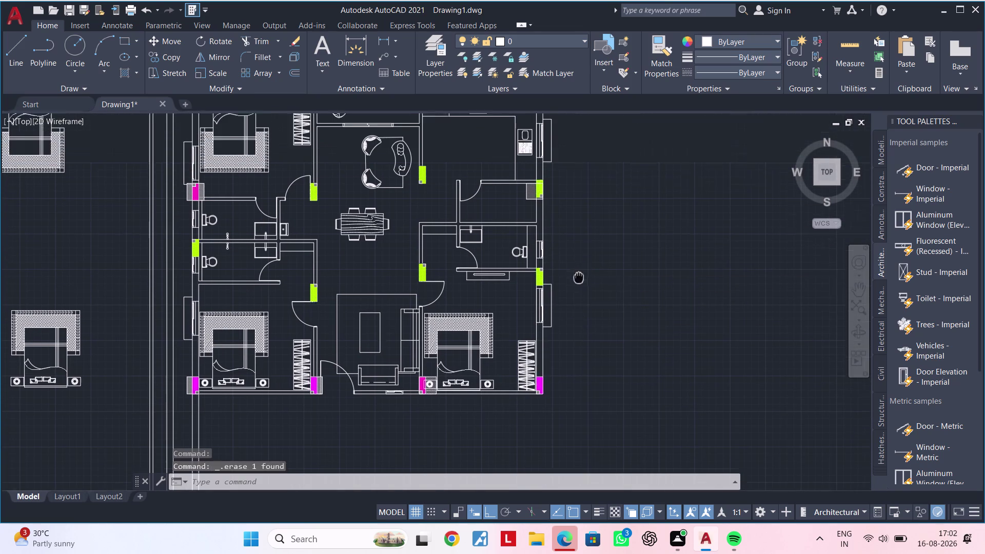
middle_drag(580, 289, 595, 350)
middle_drag(602, 335, 634, 299)
key(Escape)
key(Escape)
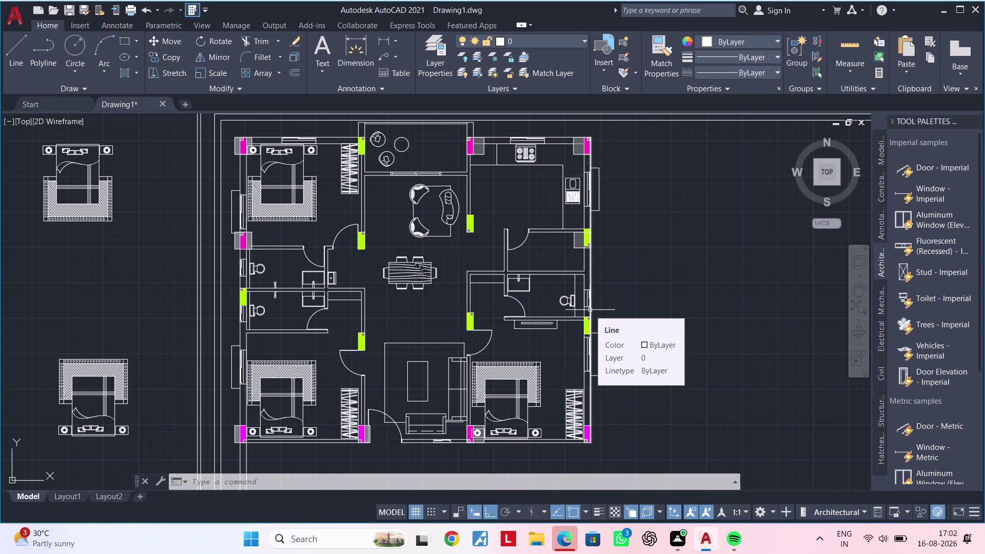
Zoom to the doorway and select the wall line and grey hatched block pieces.
key(Escape)
key(Escape)
scroll(up, 3)
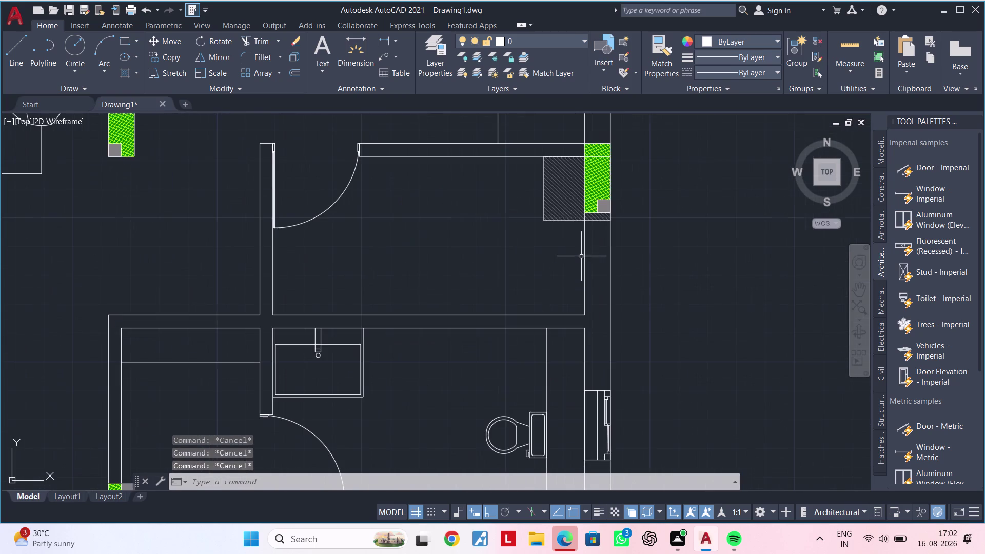
middle_drag(550, 224, 469, 335)
scroll(up, 3)
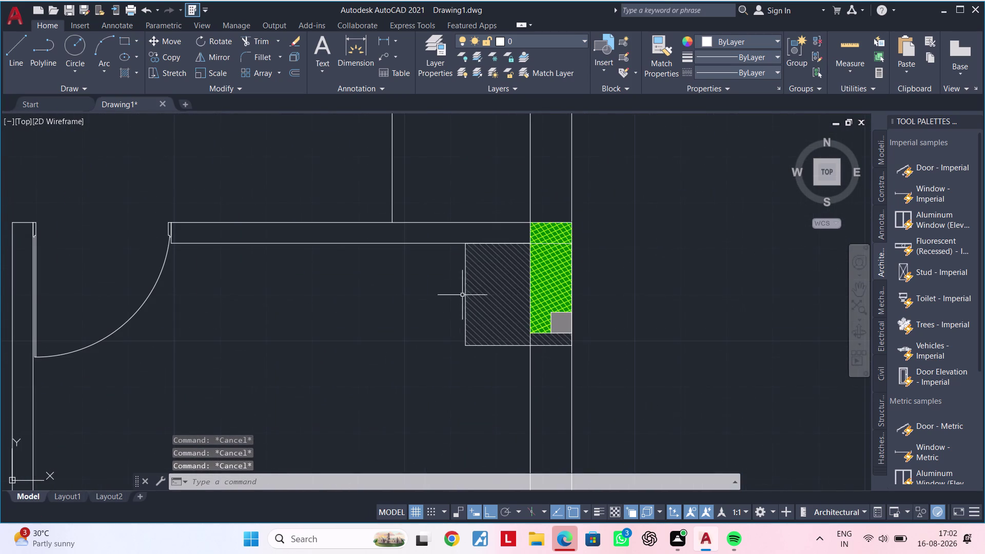
click(464, 242)
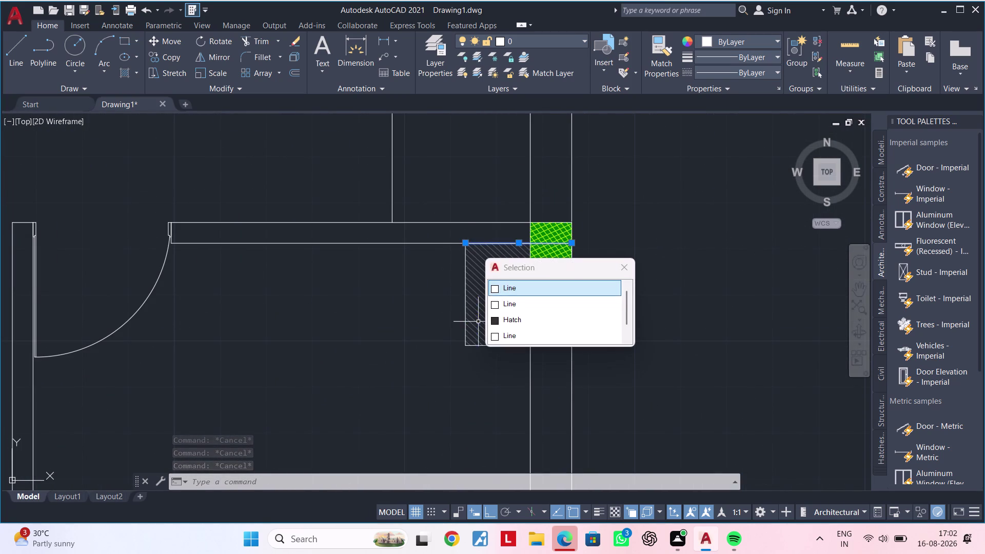
click(512, 287)
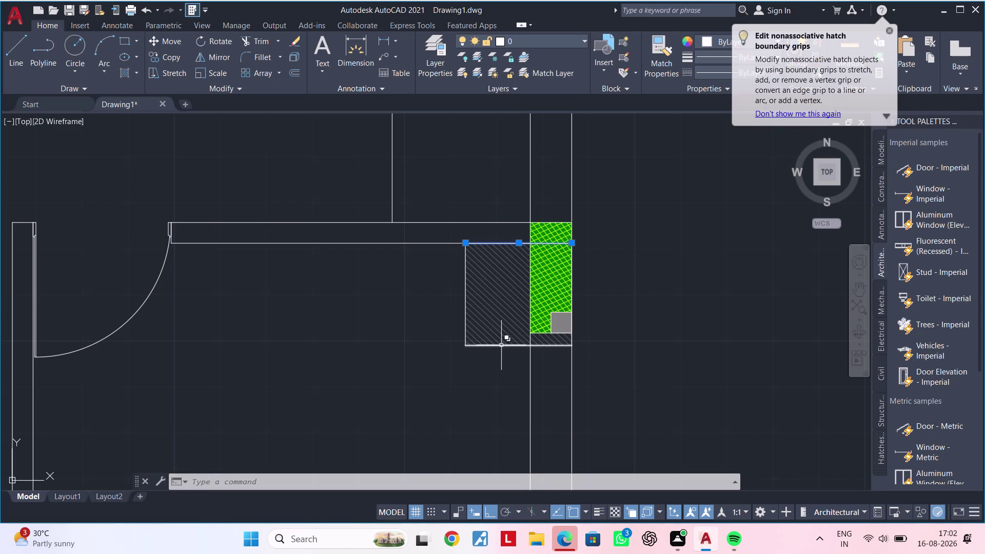
click(501, 345)
click(550, 392)
click(507, 293)
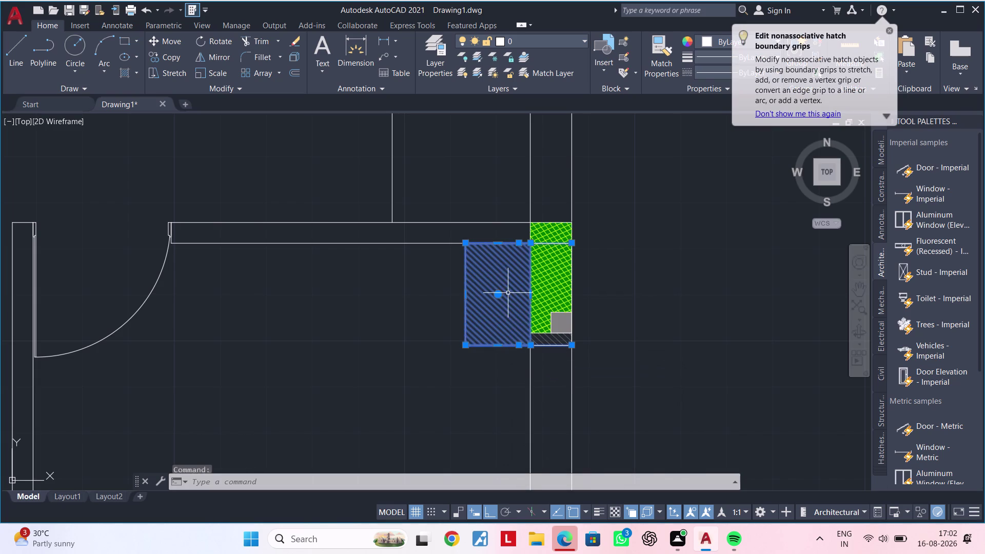
scroll(up, 3)
Add the green column's edges to the selection.
click(550, 344)
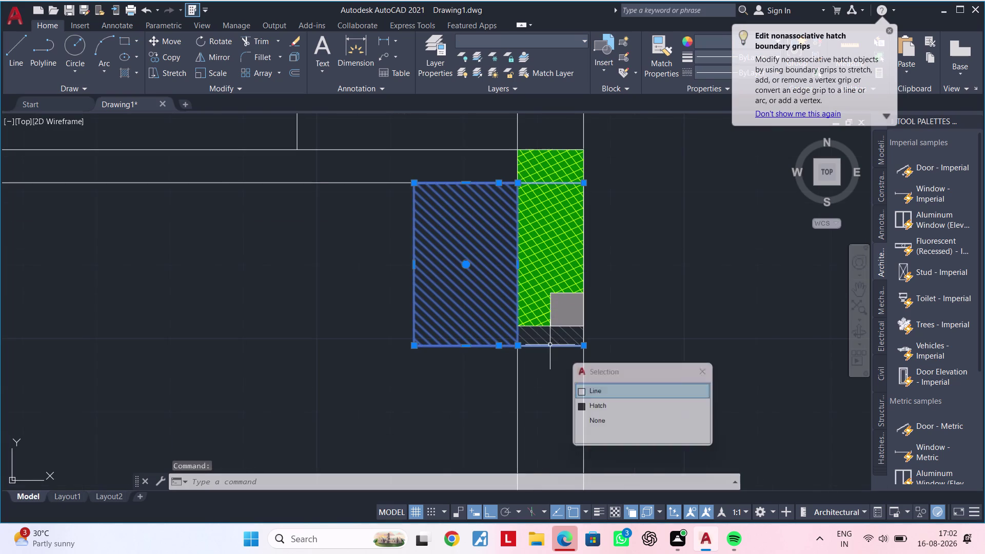
click(556, 334)
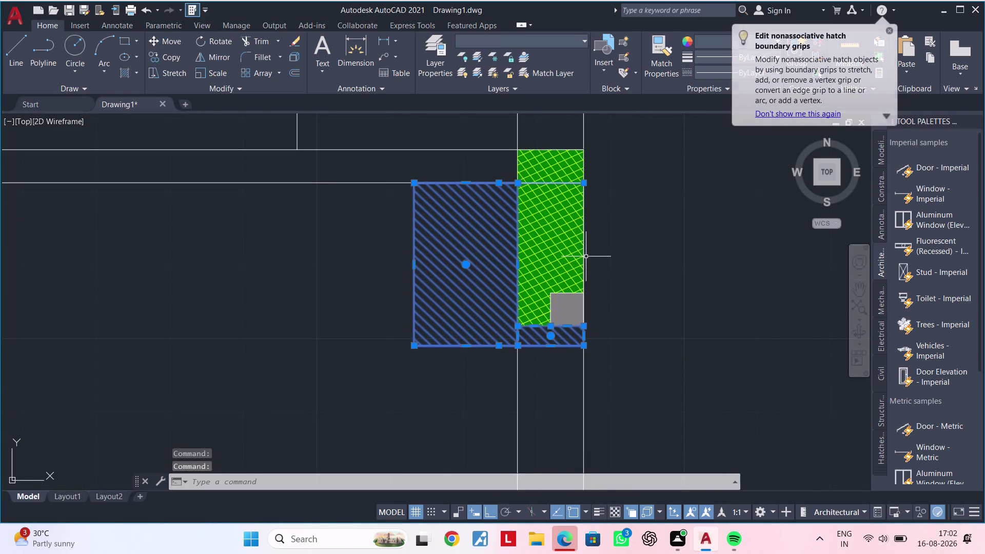
click(584, 256)
click(629, 305)
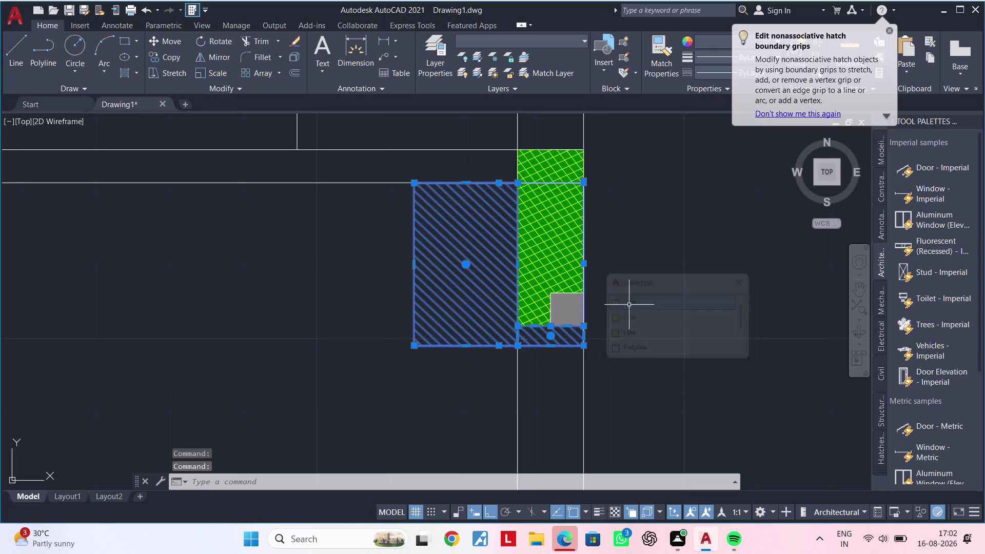
scroll(down, 3)
Start COPY on the selected wall pieces and pick the base point.
key(c)
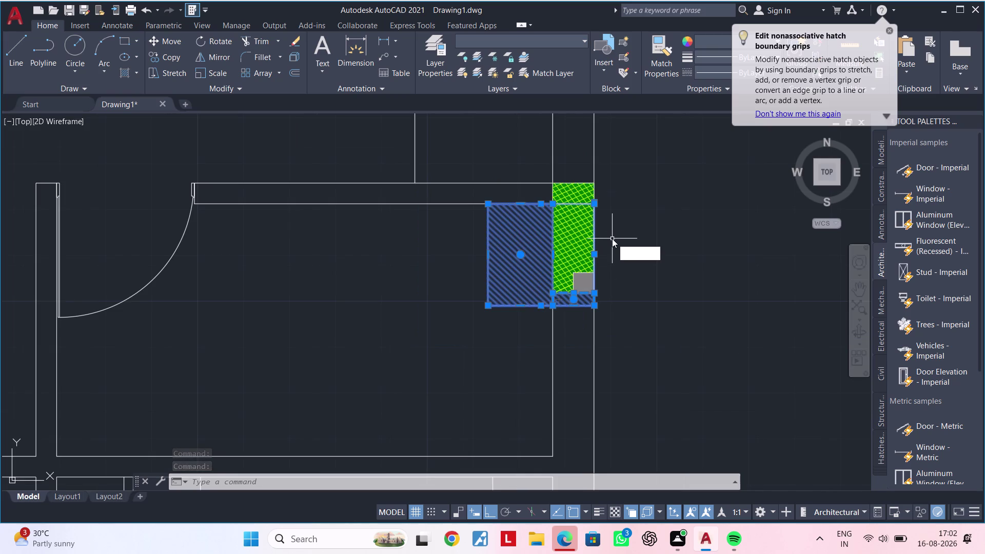
text(o)
key(space)
click(489, 204)
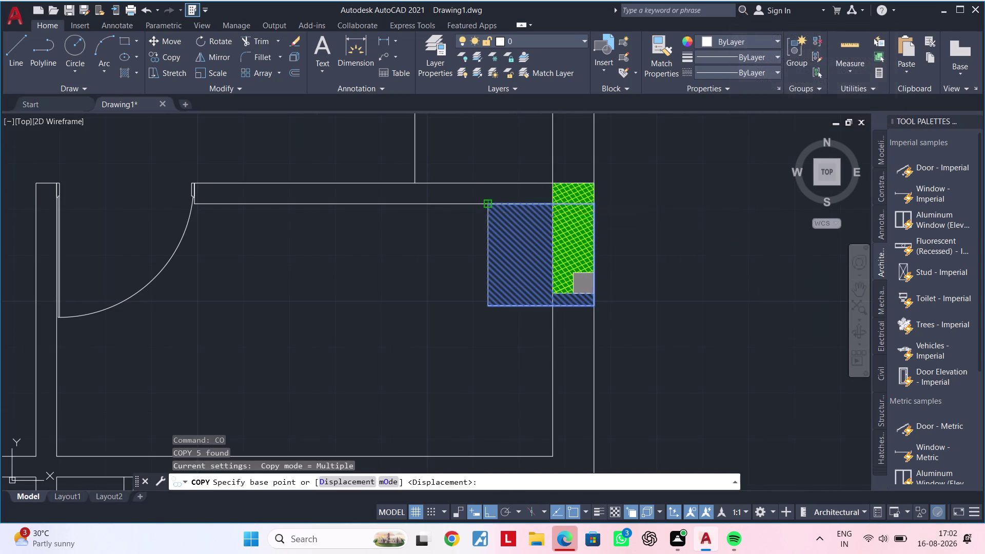
Drop the hatched block and column copy at the left wall end by the lounge chairs.
scroll(down, 3)
middle_drag(262, 261, 568, 264)
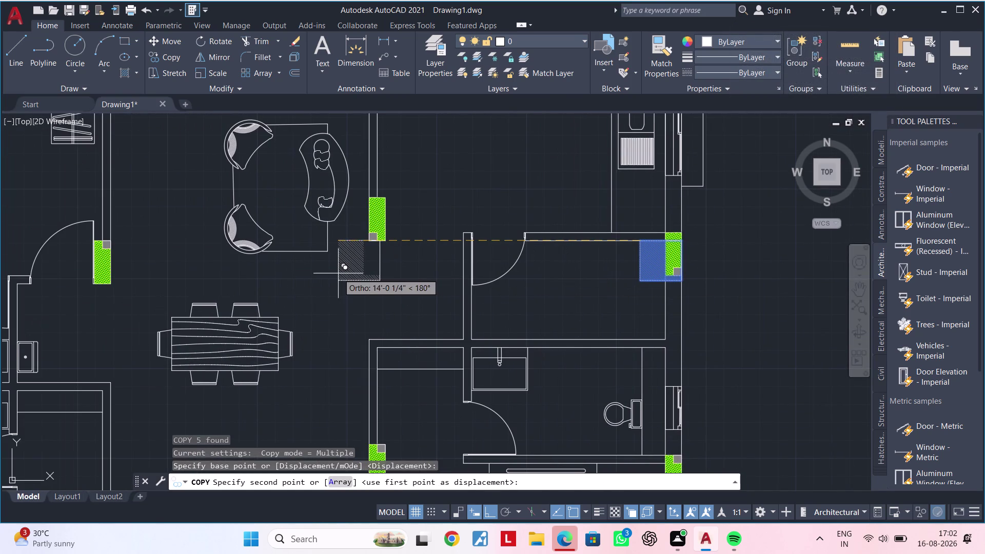
scroll(up, 3)
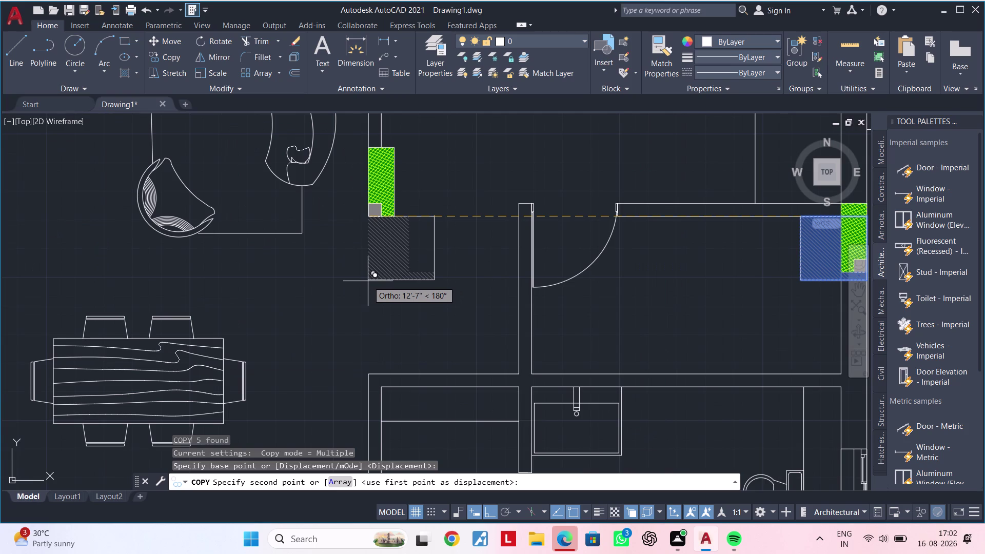
click(366, 281)
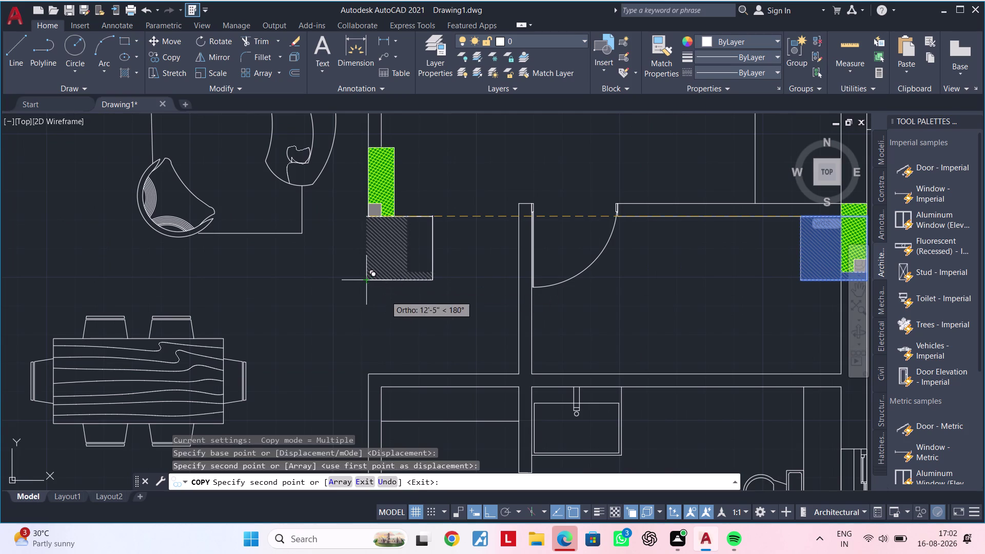
key(Escape)
key(Escape)
middle_drag(442, 300, 300, 345)
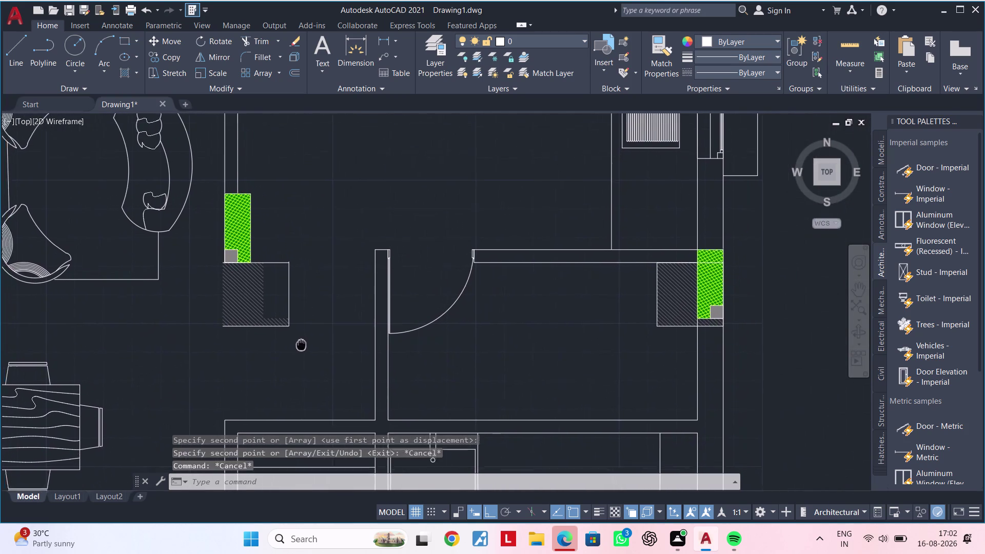
Zoom in closely on the copied hatched block at the wall end.
middle_drag(300, 345, 442, 323)
key(Escape)
key(Escape)
scroll(up, 3)
middle_drag(358, 325, 339, 398)
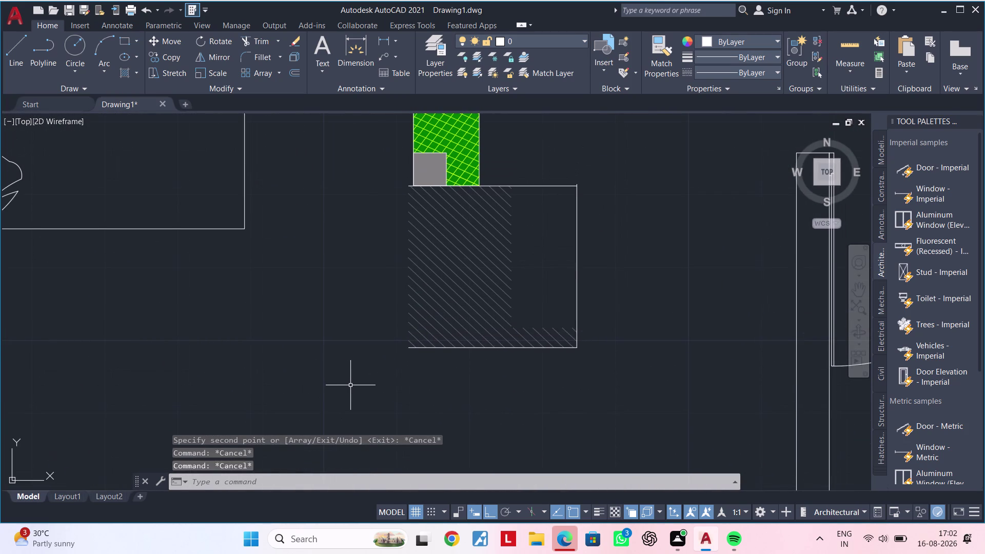
middle_drag(384, 366, 385, 398)
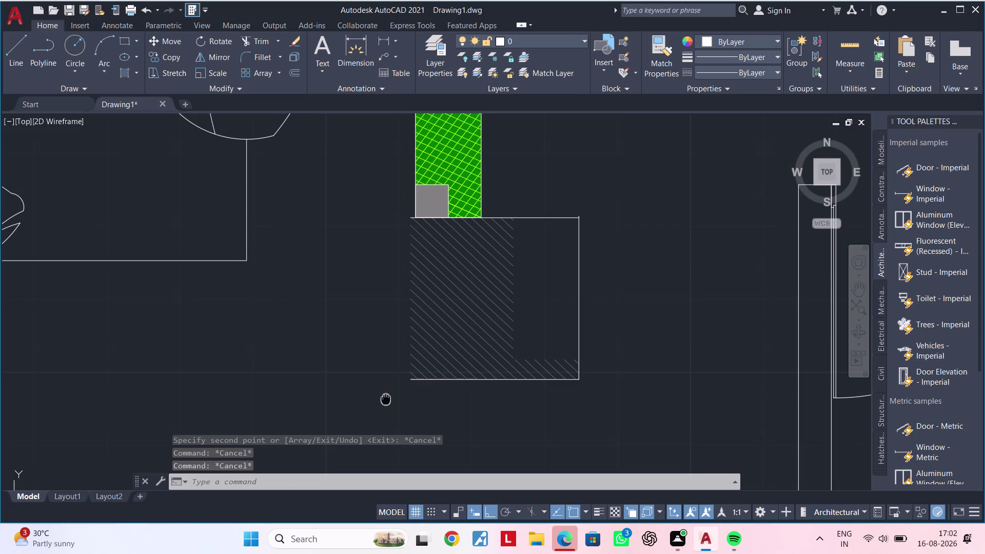
middle_drag(385, 398, 392, 399)
middle_drag(408, 278, 407, 387)
scroll(up, 3)
scroll(up, 3)
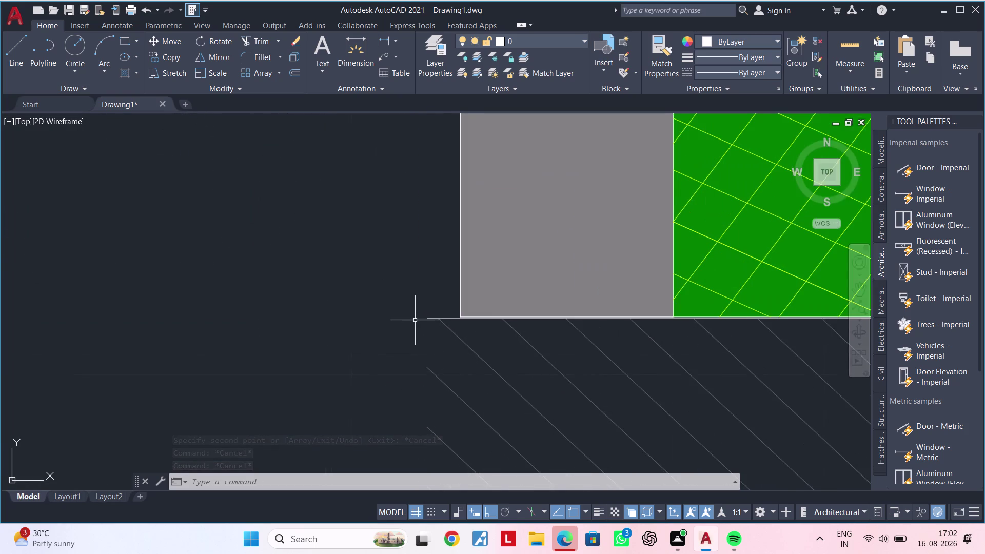
middle_drag(415, 320, 361, 322)
click(370, 319)
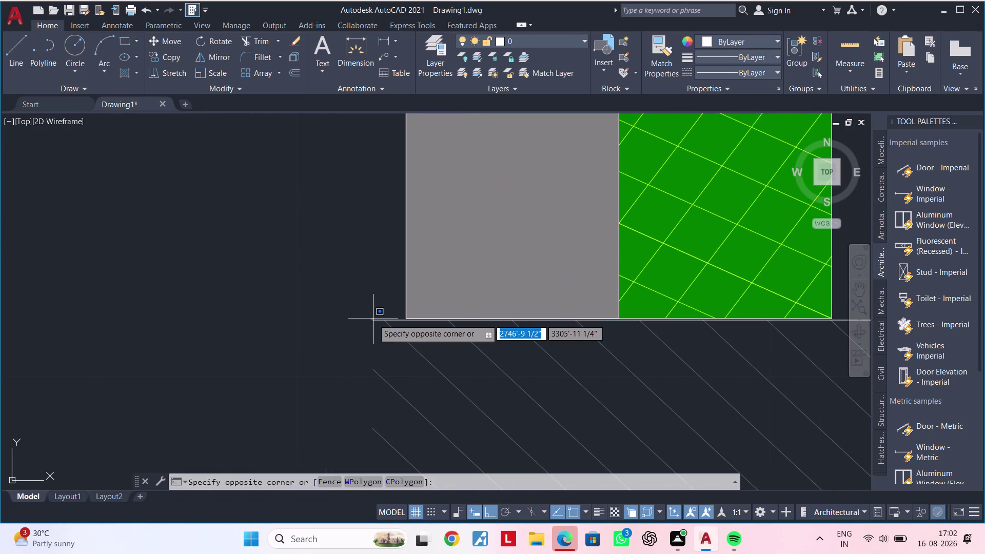
key(Escape)
Window-select the copied hatched block pieces and delete them.
scroll(down, 3)
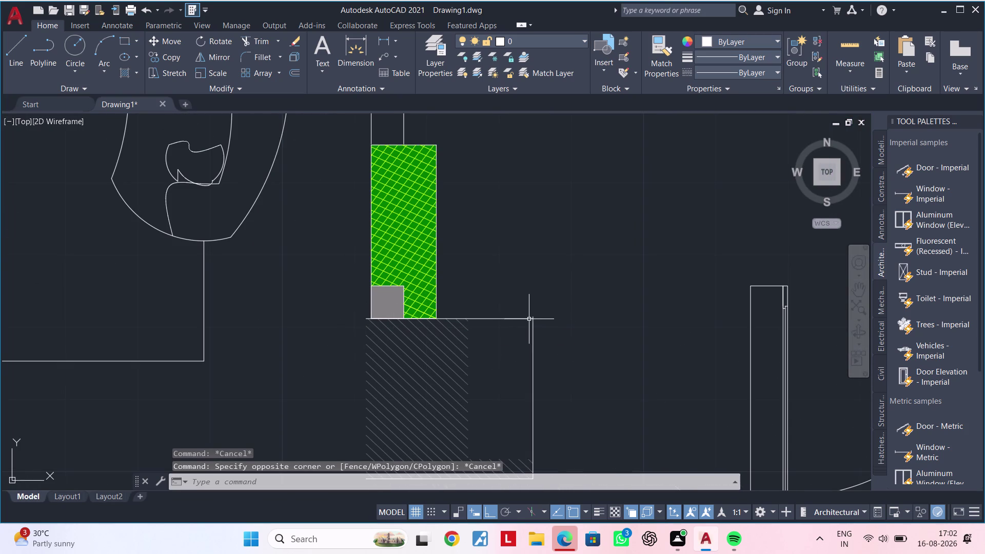
scroll(down, 3)
click(546, 308)
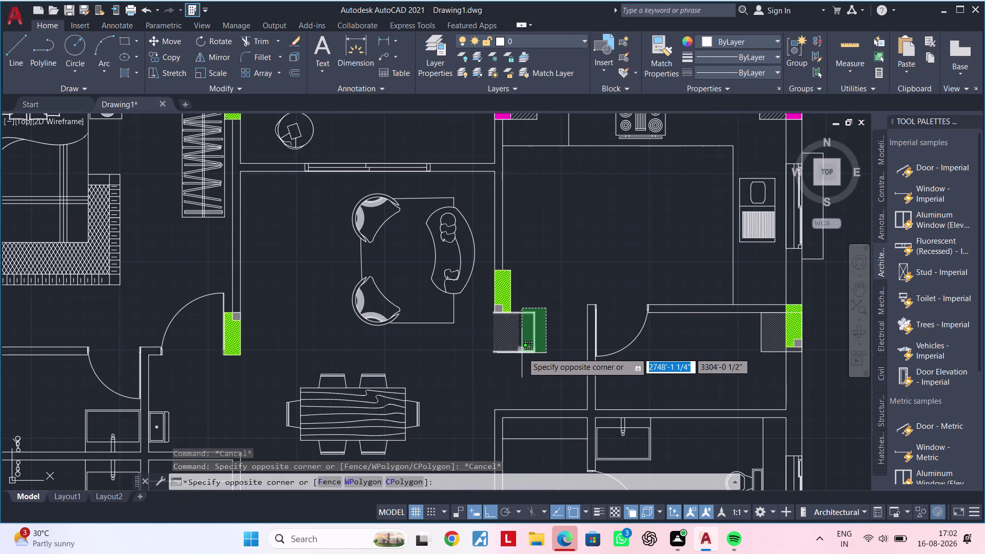
click(521, 363)
key(Delete)
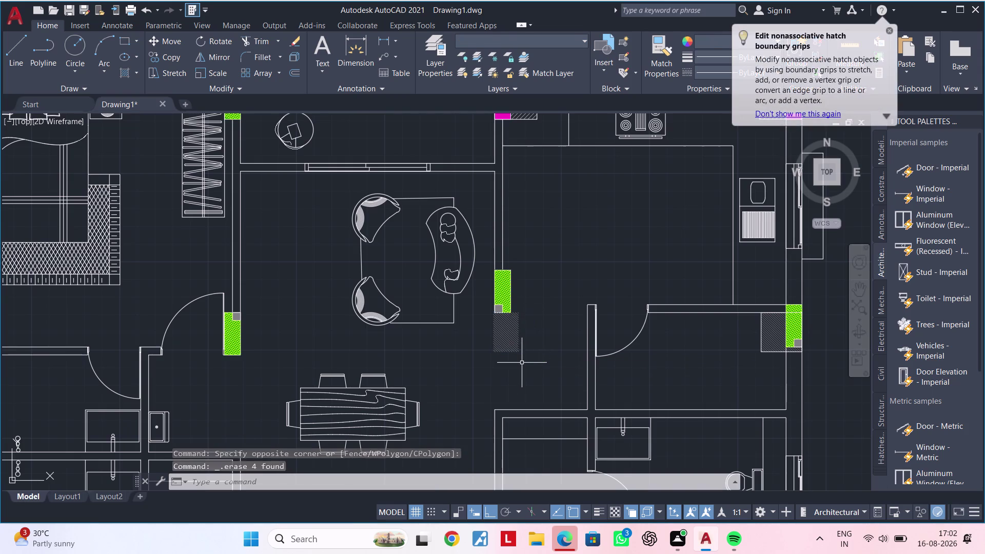
Delete the leftover hatch pieces of the copy.
scroll(up, 3)
click(528, 326)
click(447, 347)
key(Delete)
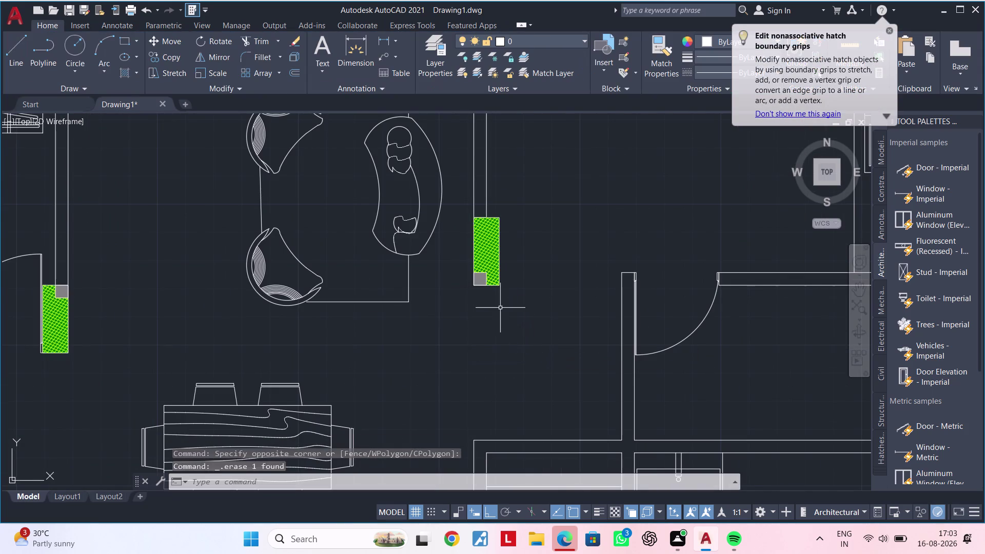
Begin a line at the green column's base corner.
scroll(up, 3)
middle_drag(491, 317, 478, 351)
key(Escape)
key(Escape)
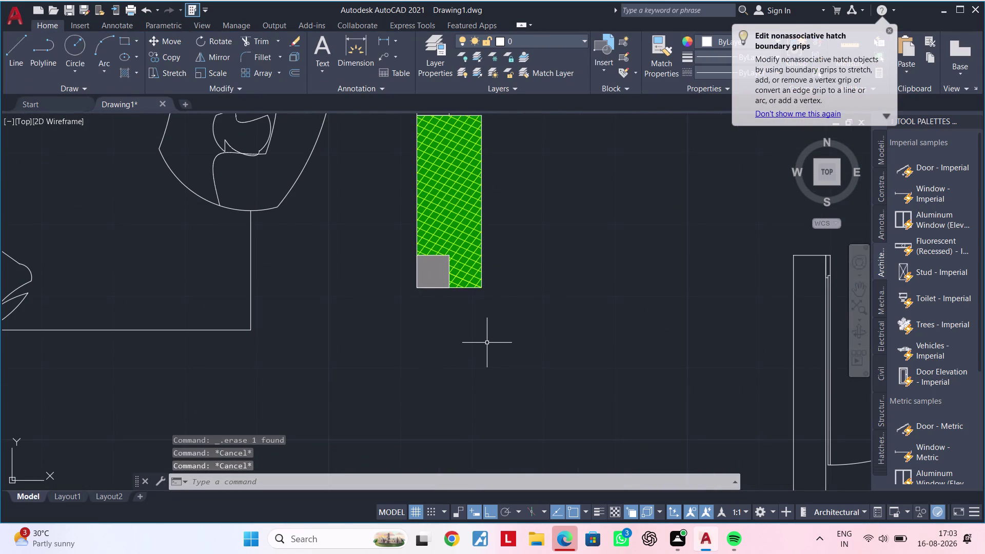
text(l)
key(space)
click(416, 287)
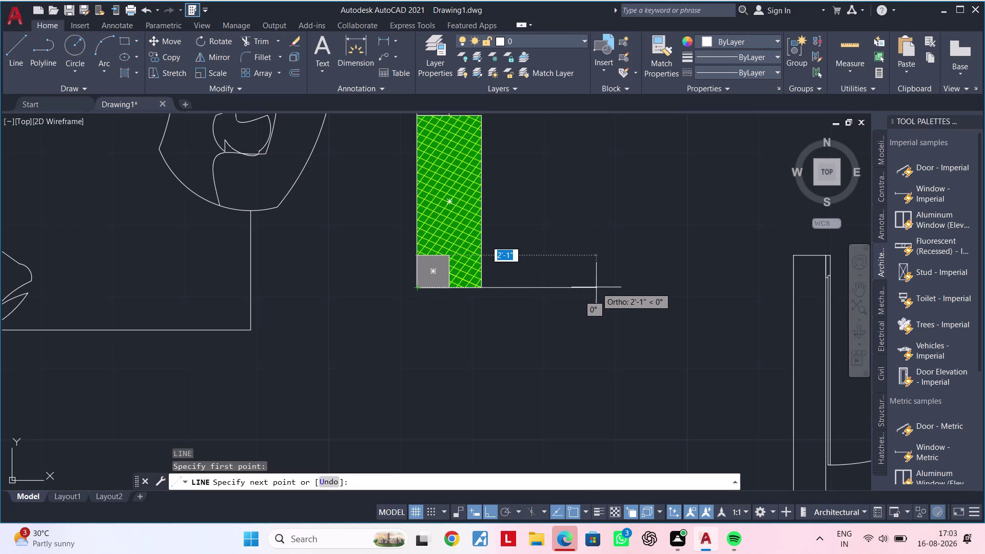
Draw the first 2' side of the column square.
text(2')
key(Return)
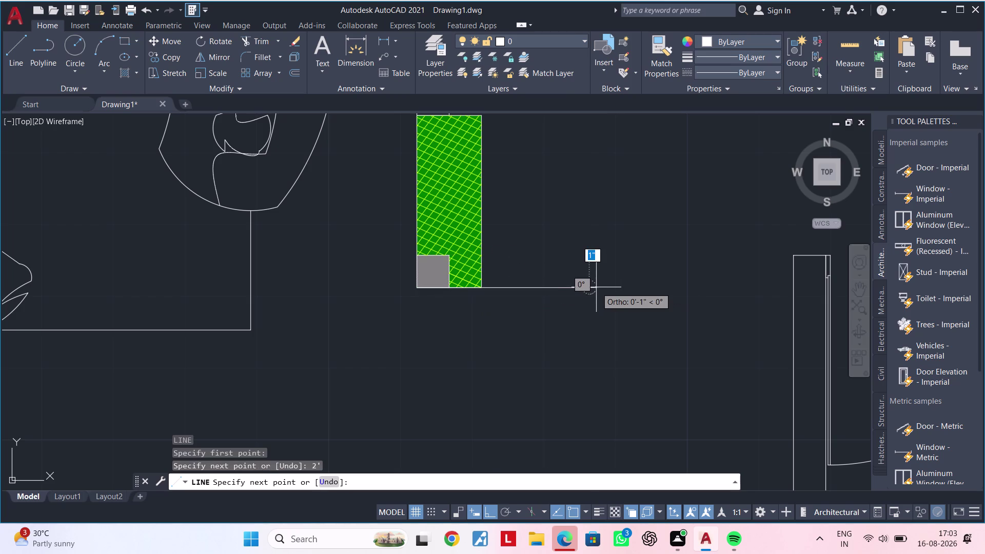
scroll(down, 3)
middle_drag(549, 418, 549, 283)
scroll(up, 3)
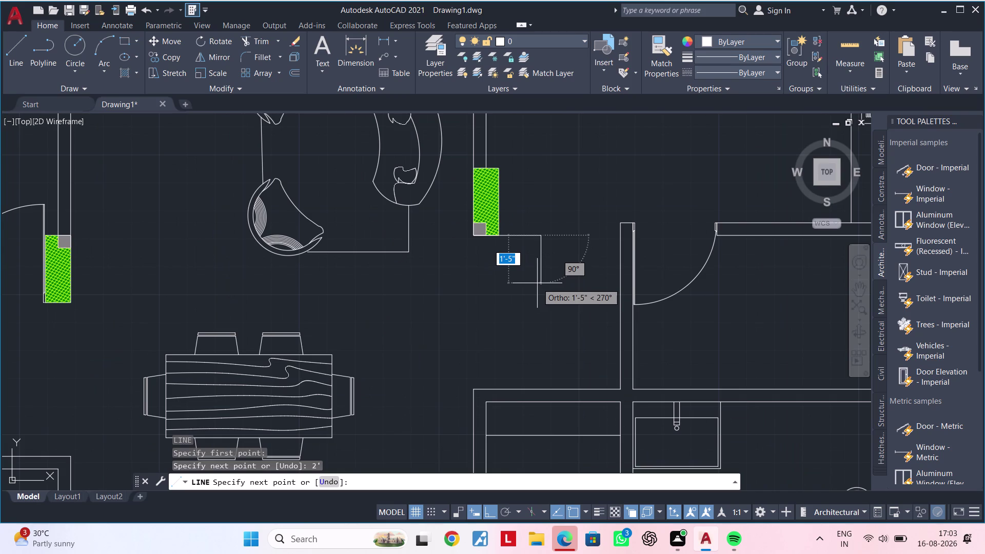
scroll(up, 3)
scroll(down, 3)
scroll(down, 3)
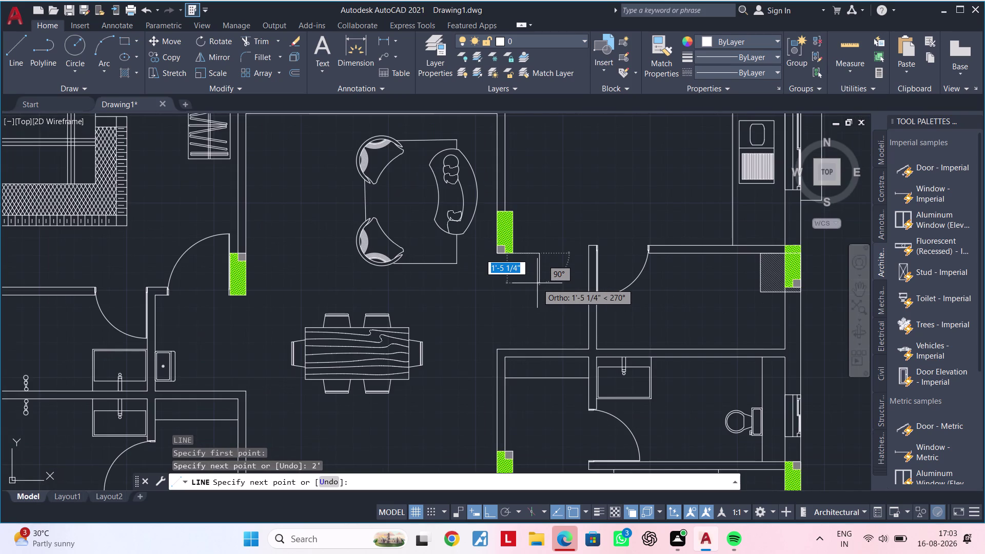
scroll(up, 3)
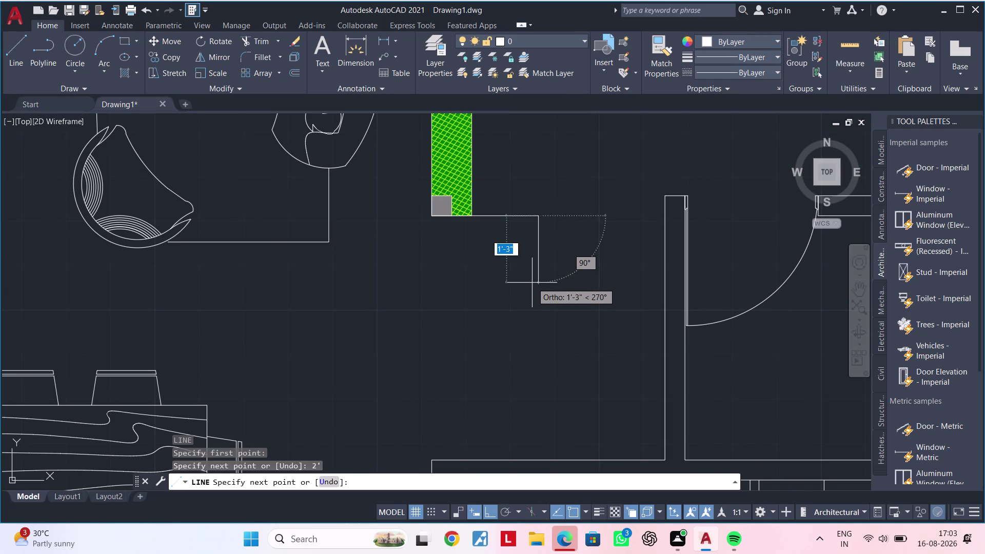
Add the second and third 2' sides and close the square at the start corner.
text(2')
key(Return)
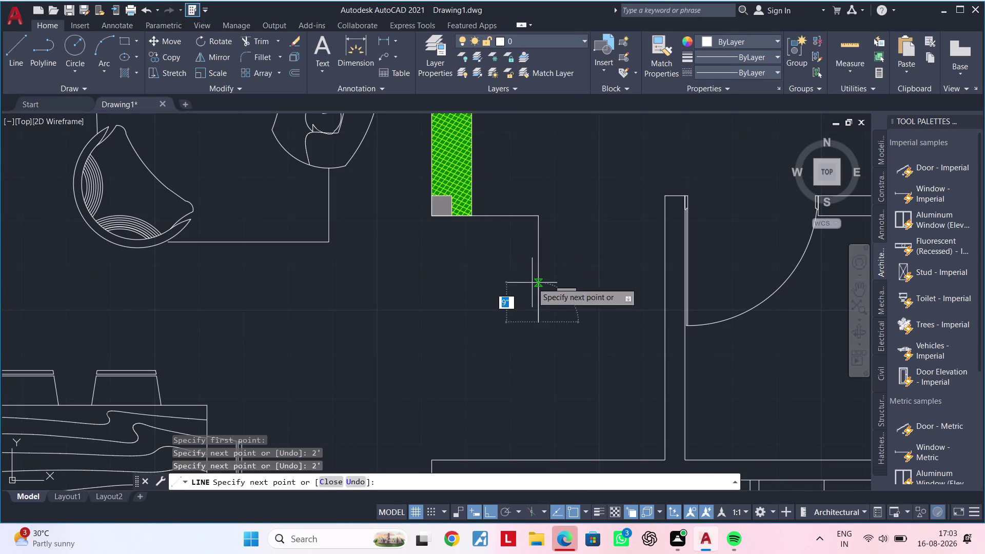
text(2)
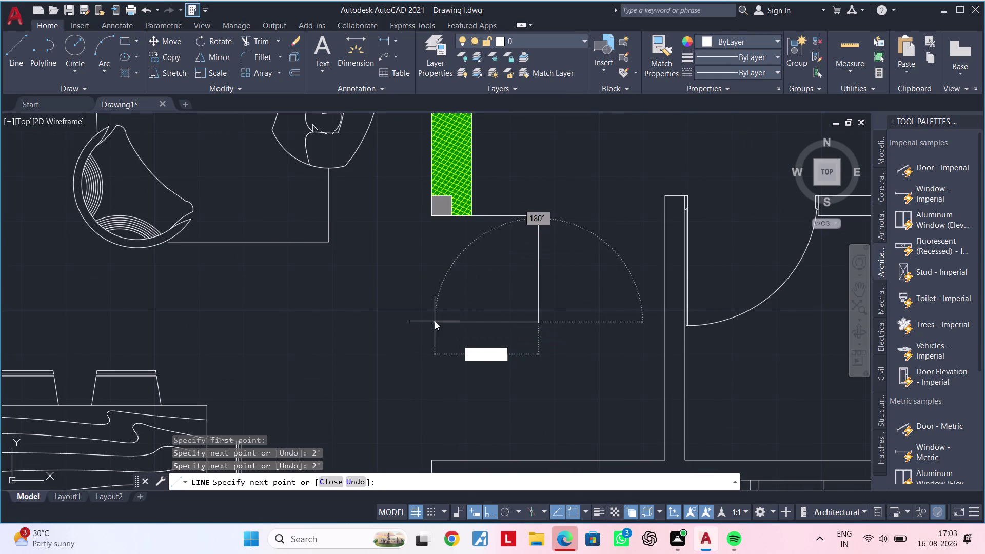
text(')
key(Return)
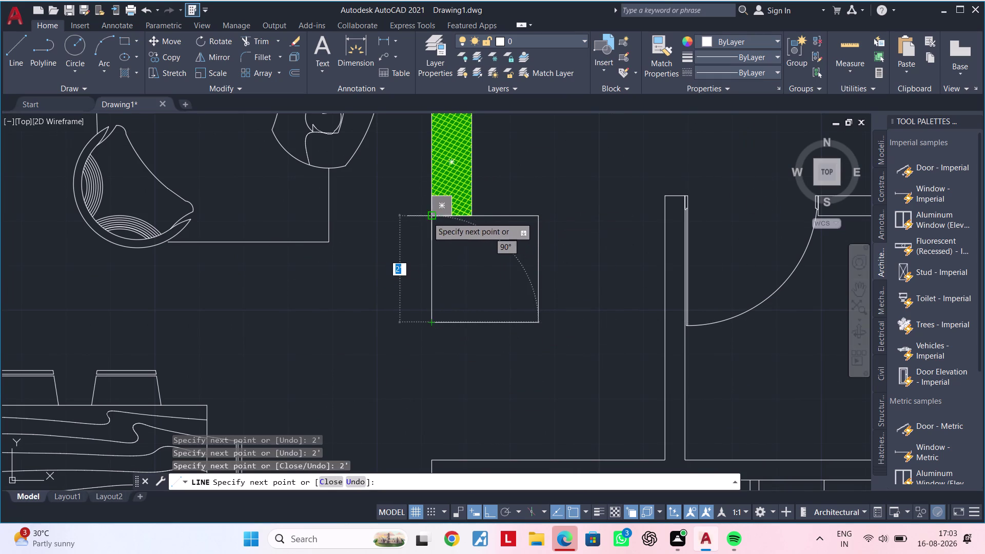
click(430, 216)
key(Escape)
key(Escape)
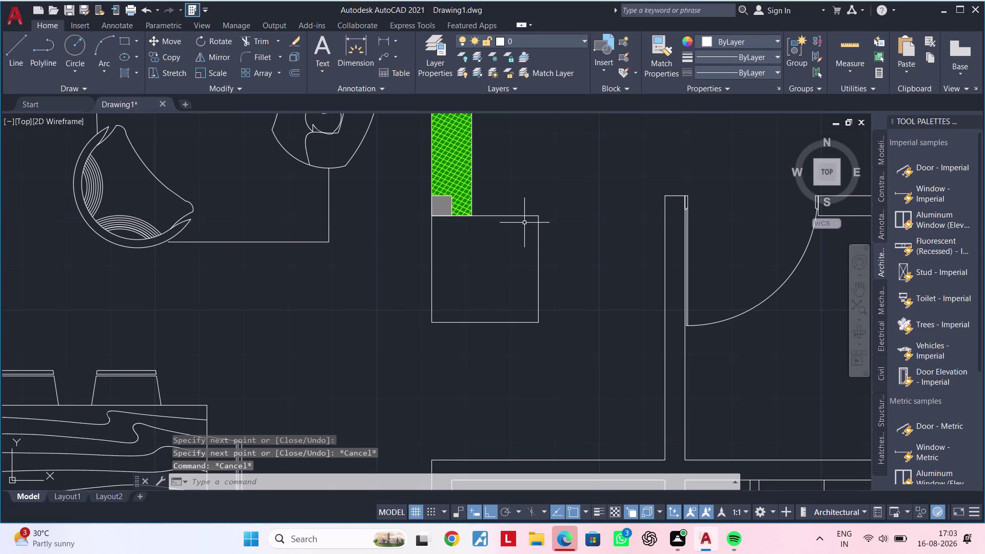
Select all four lines of the new square outline.
click(432, 262)
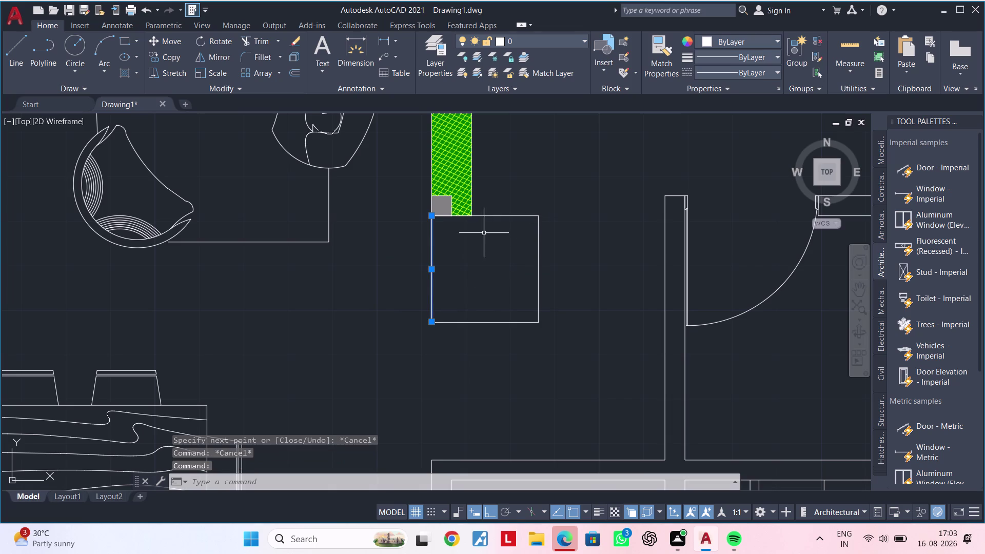
click(506, 216)
click(536, 240)
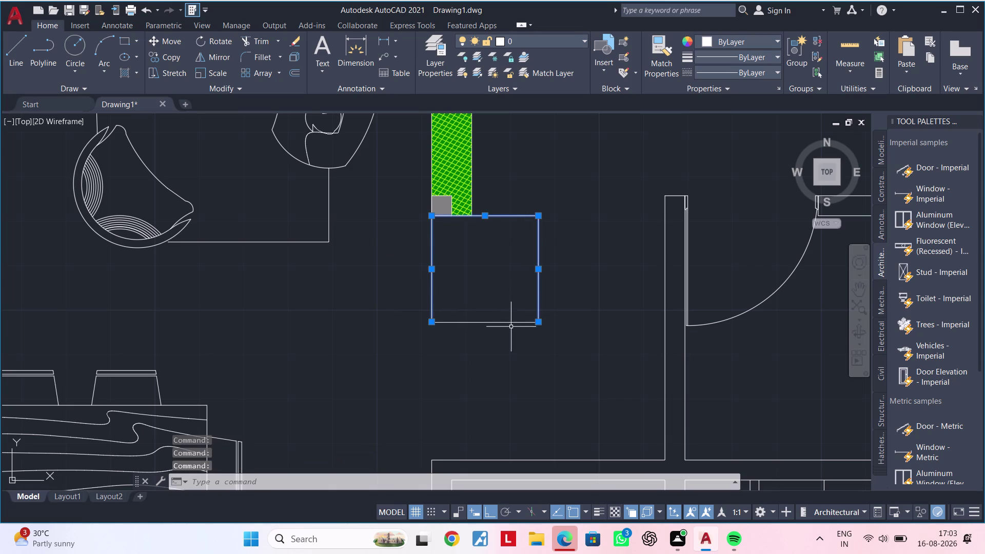
click(496, 322)
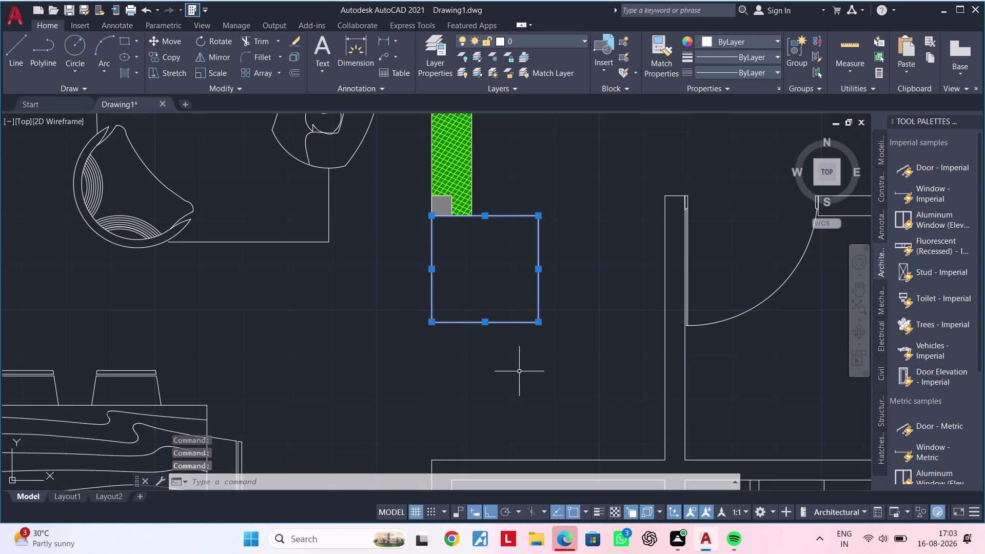
Join the square's four sides, then cancel the accidentally started rectangle command.
key(j)
key(space)
key(Escape)
text(re)
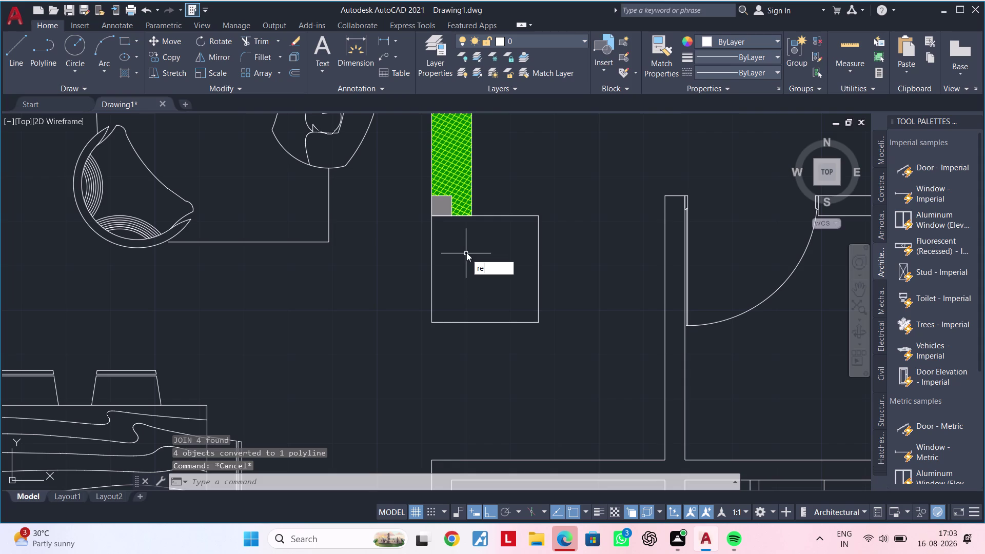
text(c)
key(space)
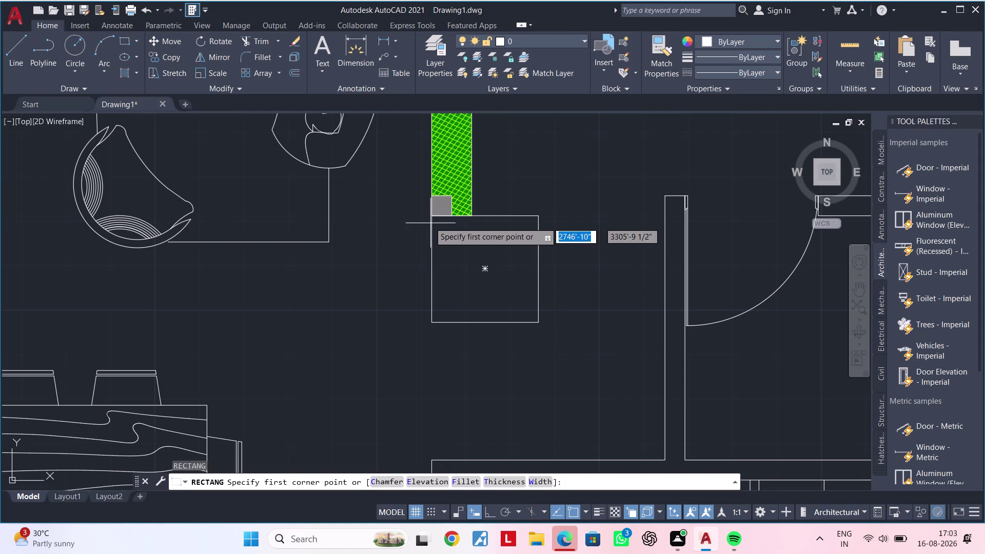
key(Escape)
key(Escape)
key(Escape)
key(Escape)
middle_drag(449, 266, 431, 267)
key(Escape)
key(Escape)
key(Escape)
key(Escape)
key(Escape)
key(Escape)
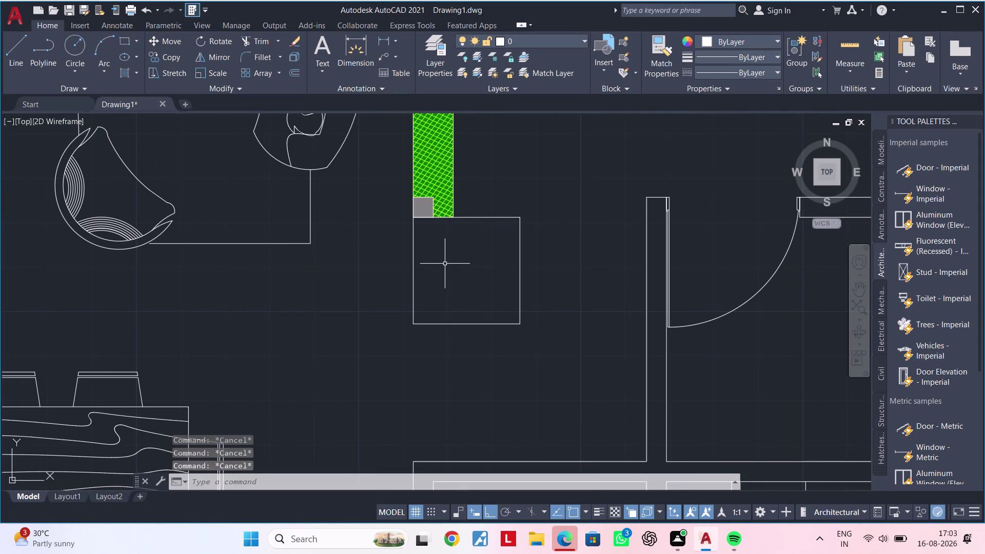
Clear the square's selection and undo the last three drawing changes.
middle_drag(455, 263, 442, 318)
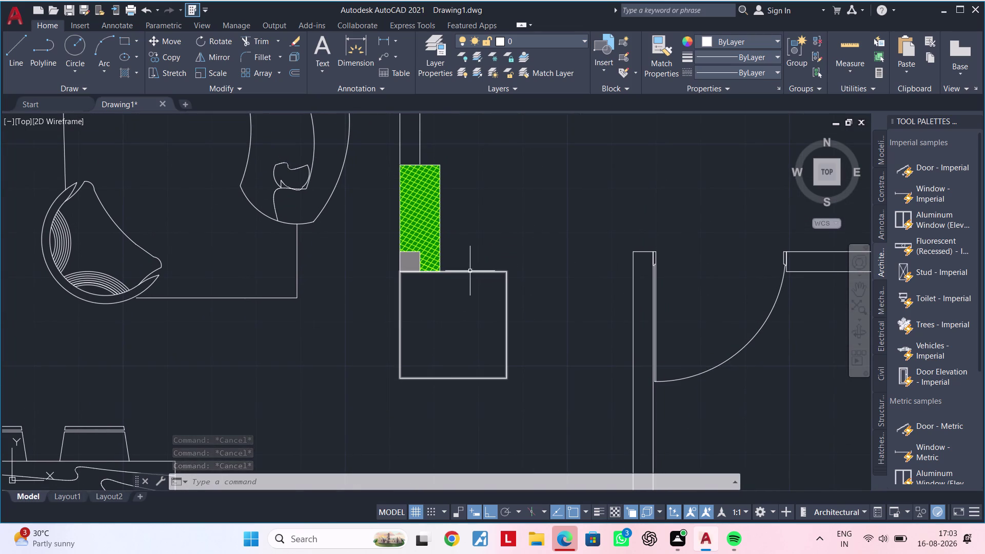
click(470, 271)
key(Escape)
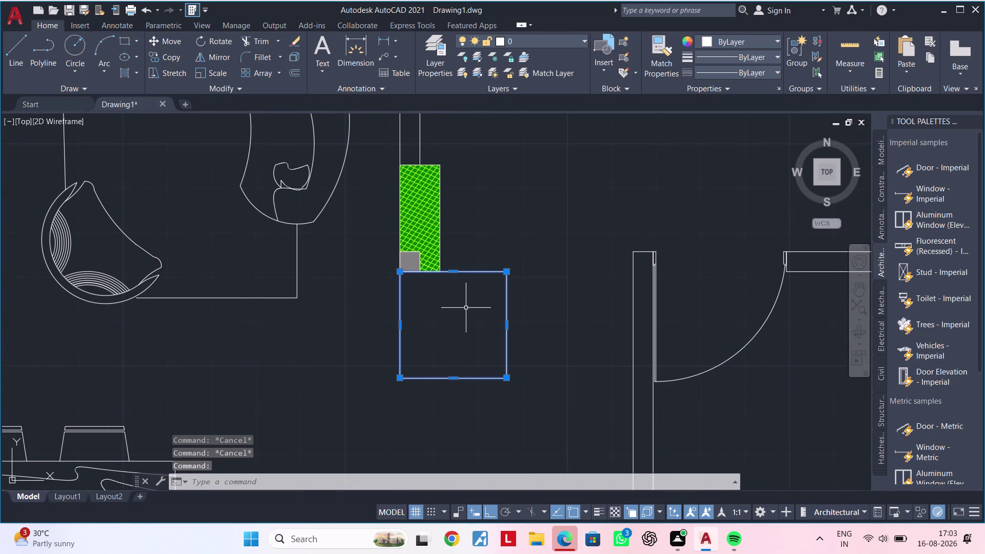
key(Escape)
key(Escape)
key(Escape)
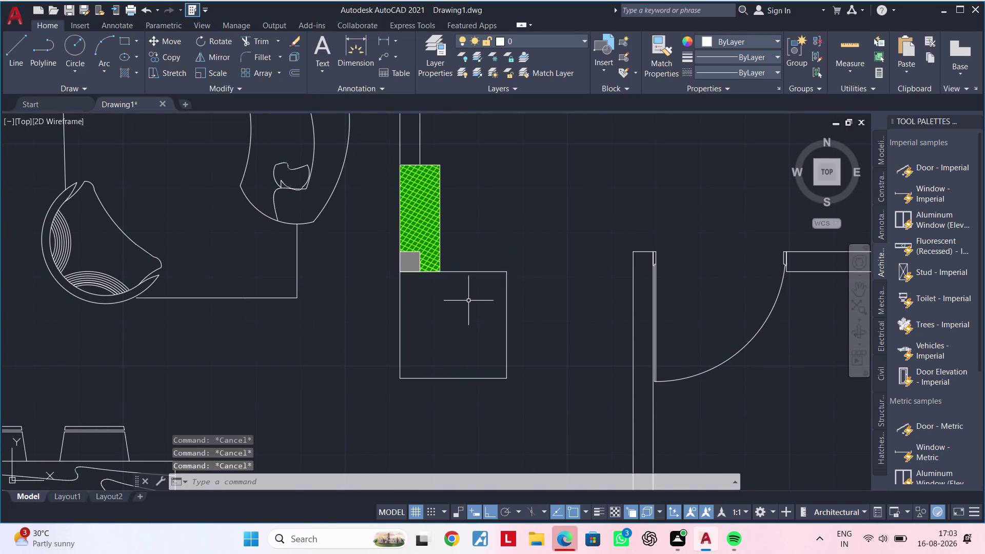
key(ctrl+z)
key(ctrl+z)
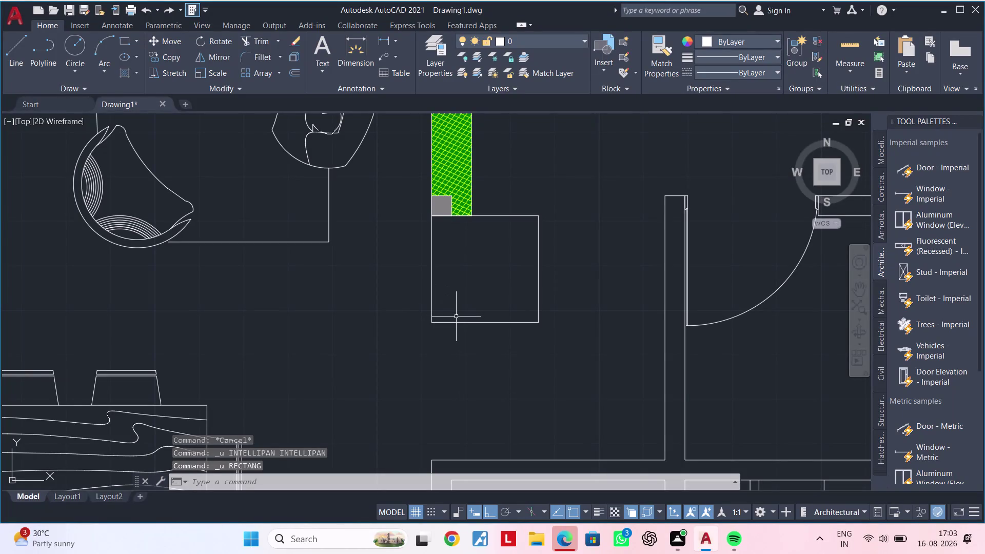
key(ctrl+z)
click(455, 322)
key(Escape)
key(Escape)
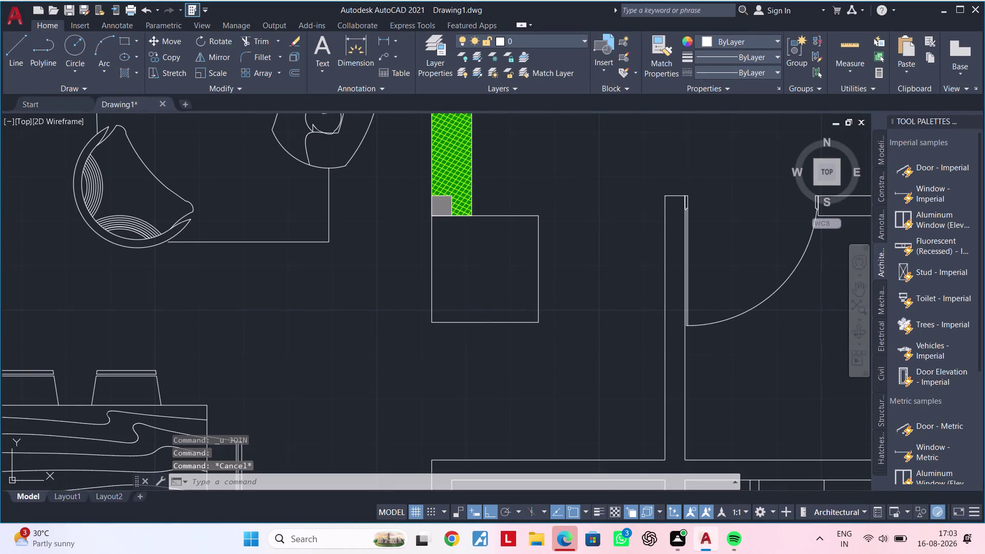
Select the box's top edge and undo an accidental stretch of its endpoint.
middle_drag(484, 308, 484, 342)
scroll(up, 3)
click(496, 239)
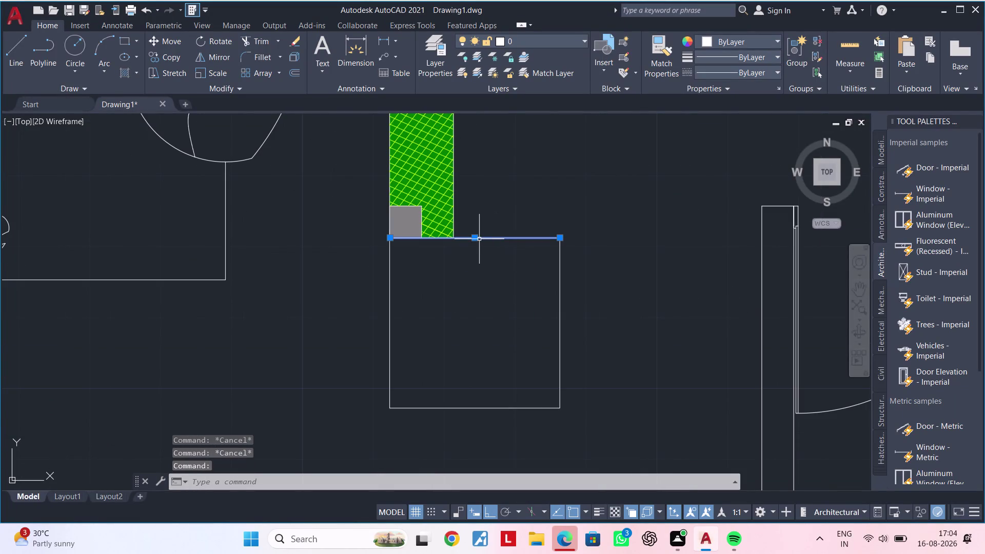
click(391, 235)
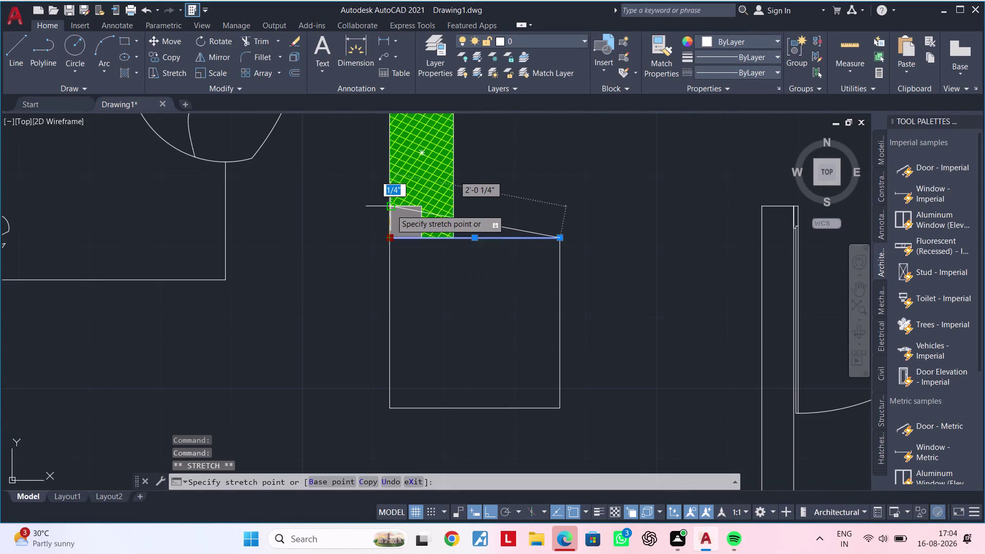
click(391, 208)
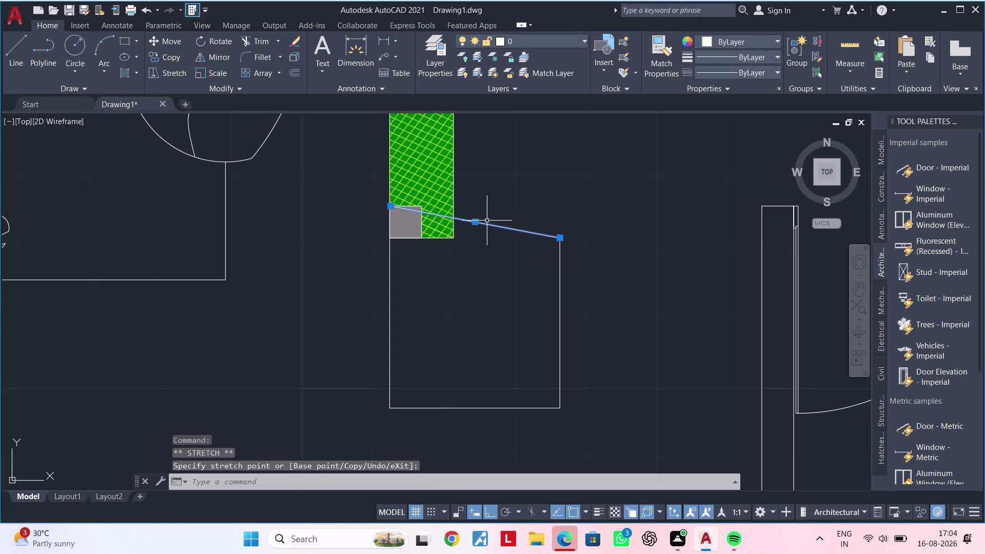
key(ctrl+z)
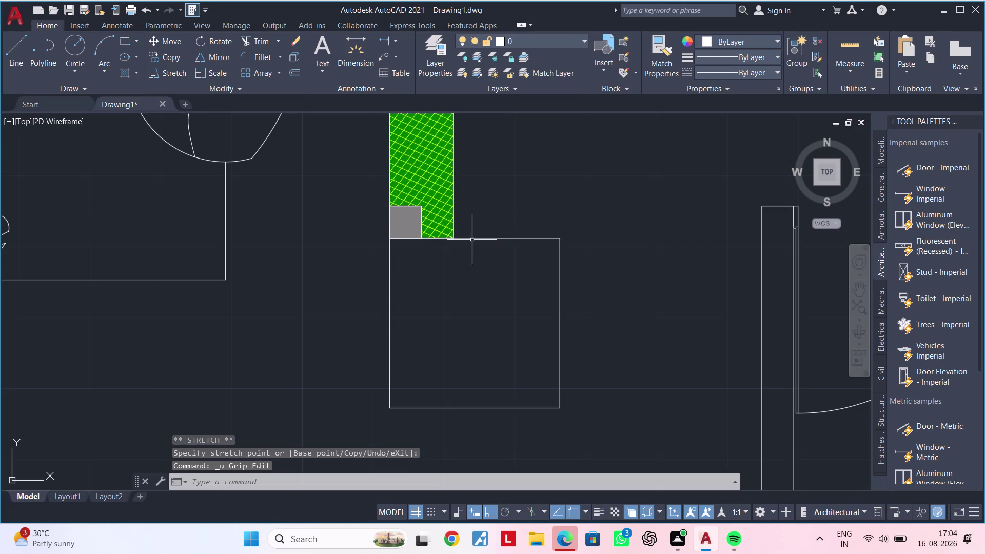
Move the box's top edge upward into place.
click(472, 239)
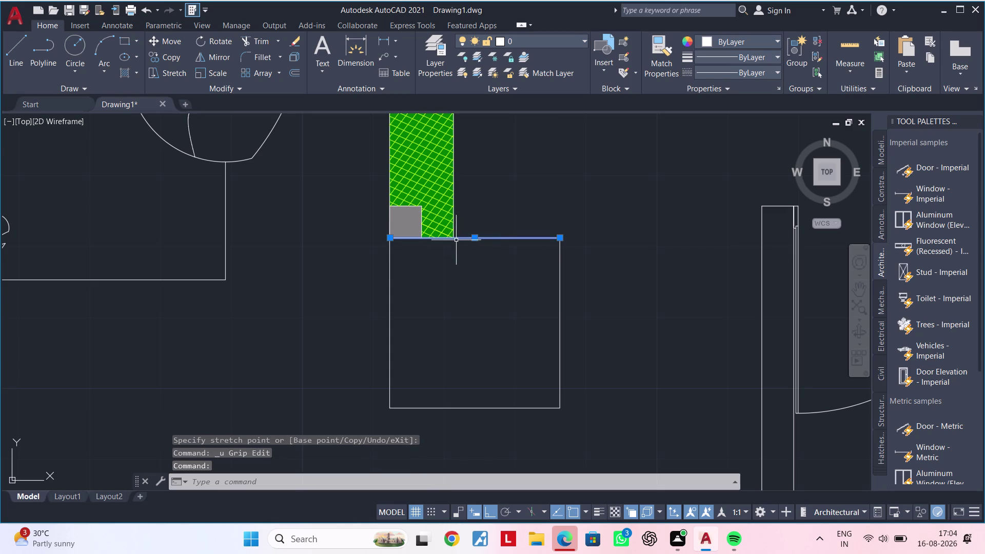
key(m)
key(space)
scroll(up, 3)
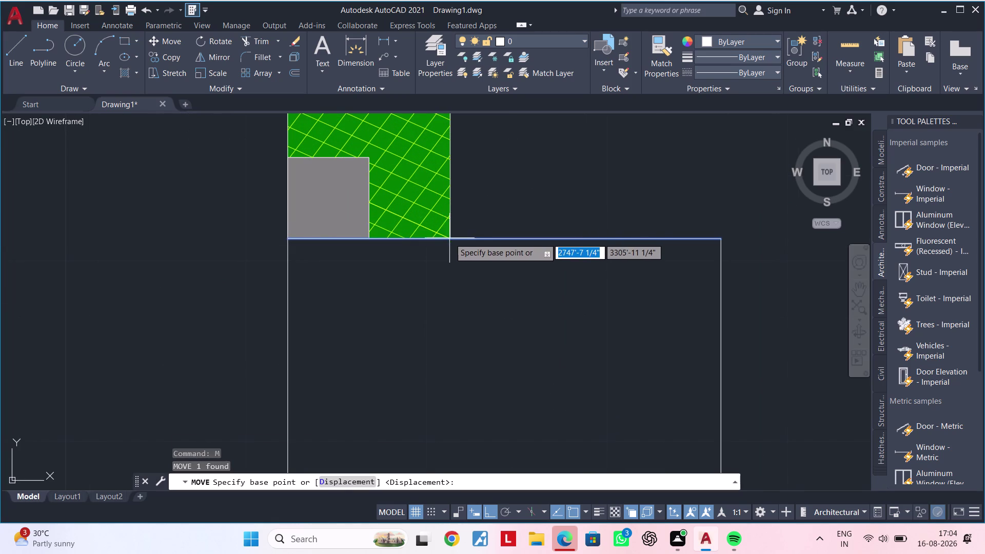
click(291, 238)
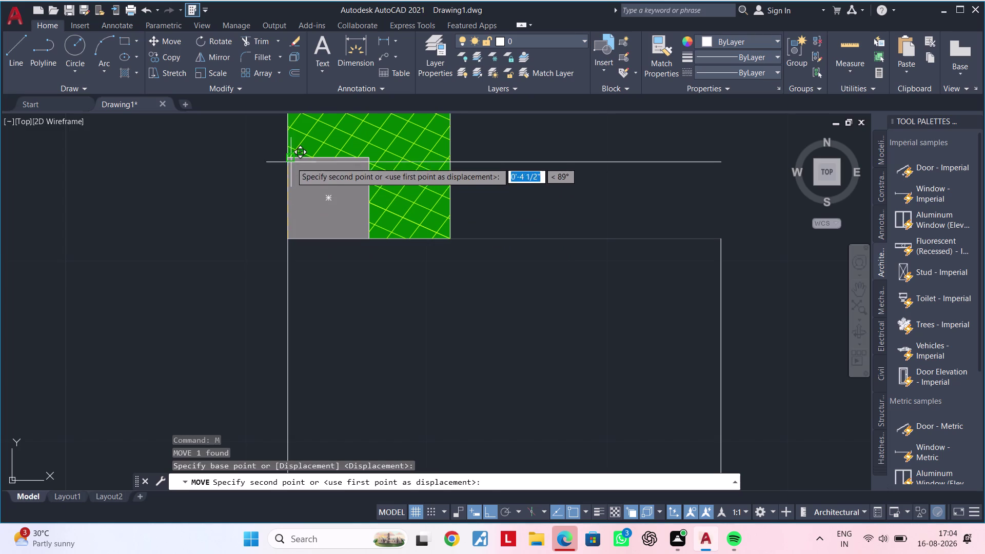
click(289, 155)
scroll(down, 3)
middle_drag(454, 271, 398, 304)
middle_drag(412, 303, 415, 220)
scroll(down, 3)
middle_drag(444, 276, 444, 246)
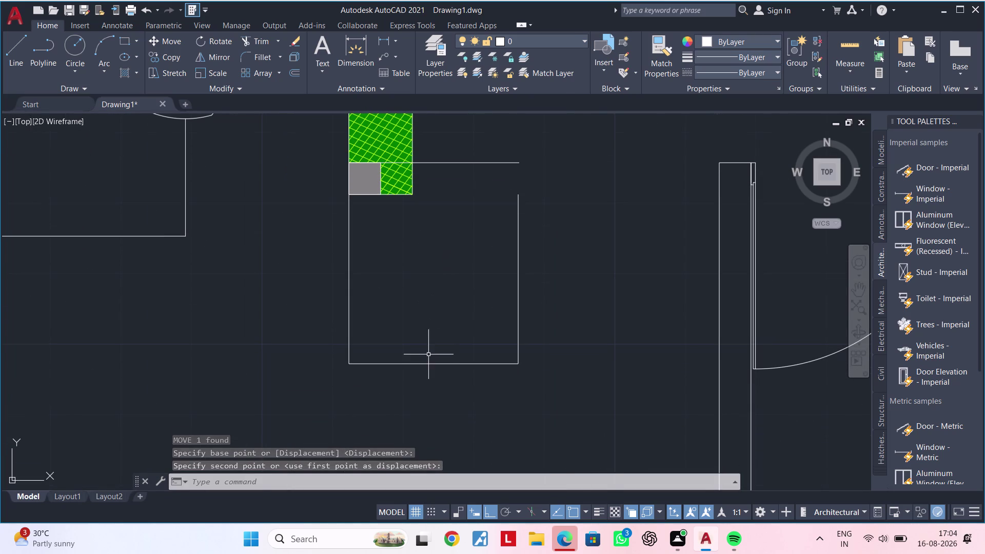
Move the box's bottom edge up 4.5" from its midpoint.
click(428, 364)
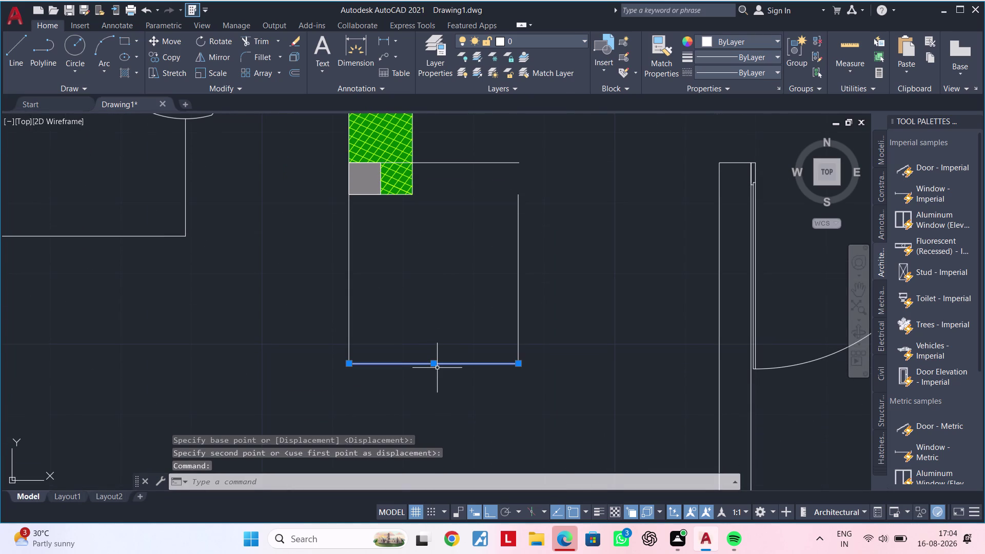
text(m)
key(space)
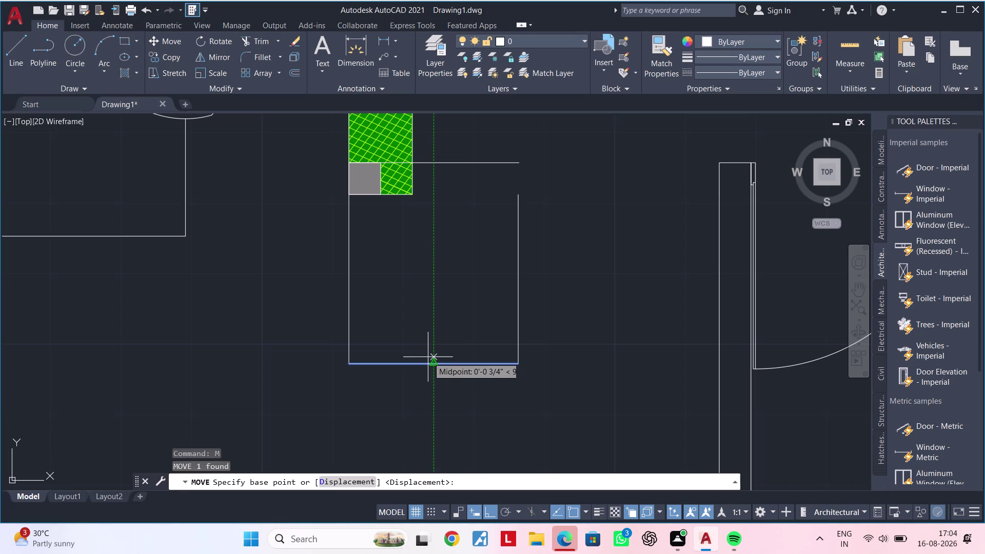
click(433, 362)
text(4)
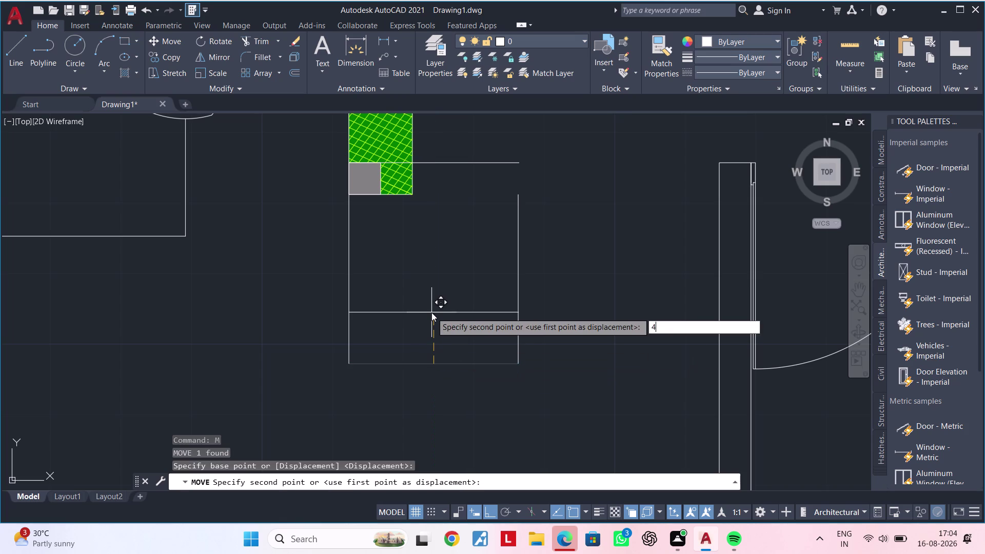
text(.5")
key(Return)
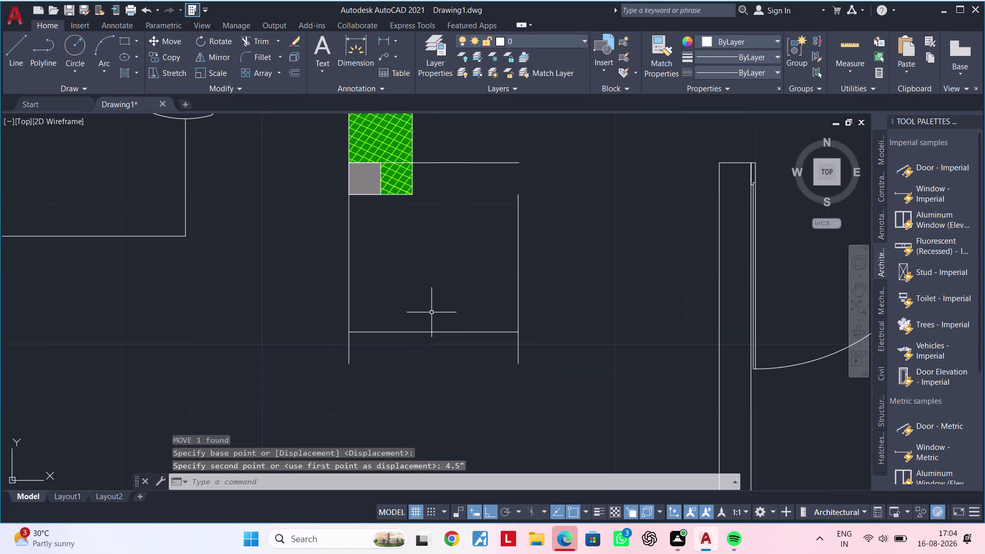
key(Escape)
key(Escape)
key(Escape)
Trim the side lines overhanging below the new bottom edge.
text(tr)
key(space)
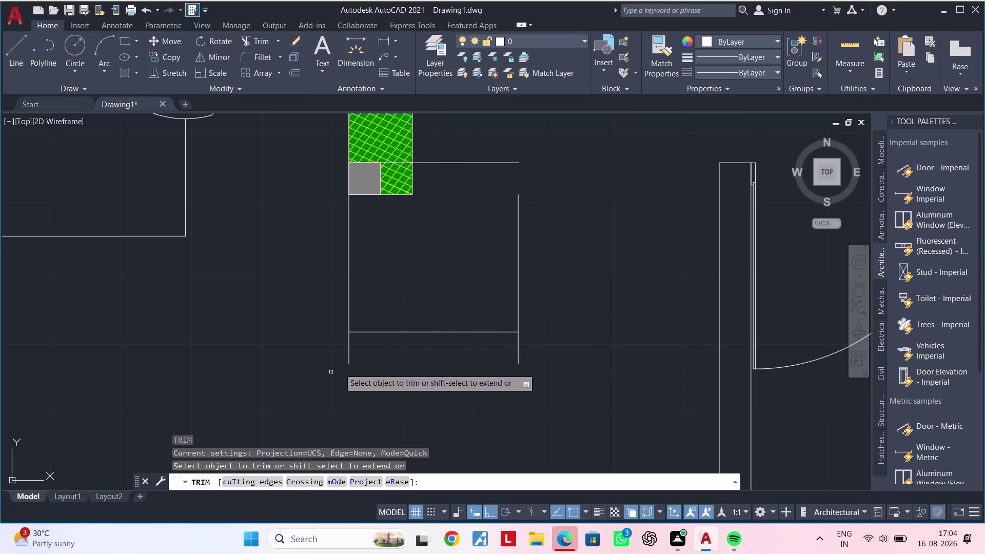
click(351, 357)
click(331, 355)
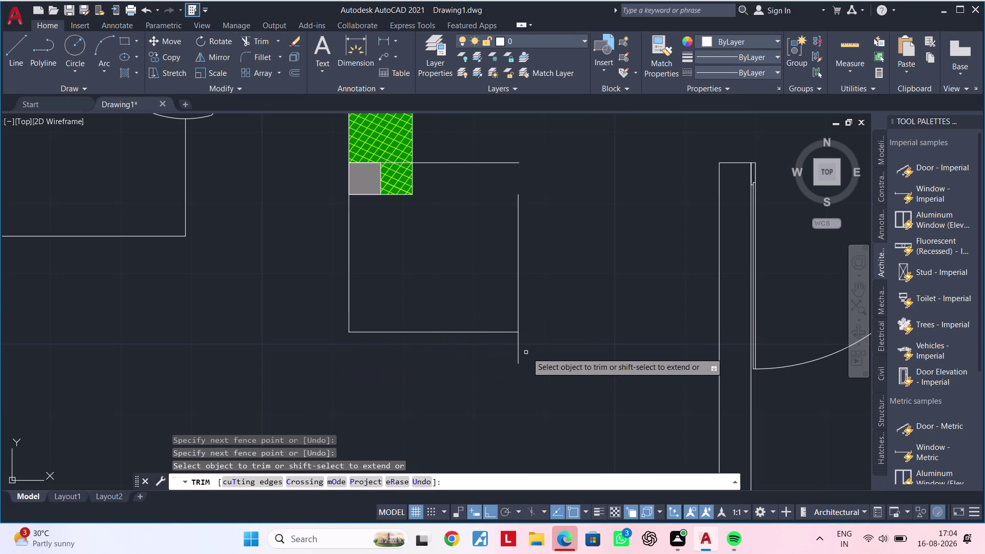
click(518, 352)
key(Escape)
key(Escape)
middle_drag(472, 262, 461, 294)
key(Escape)
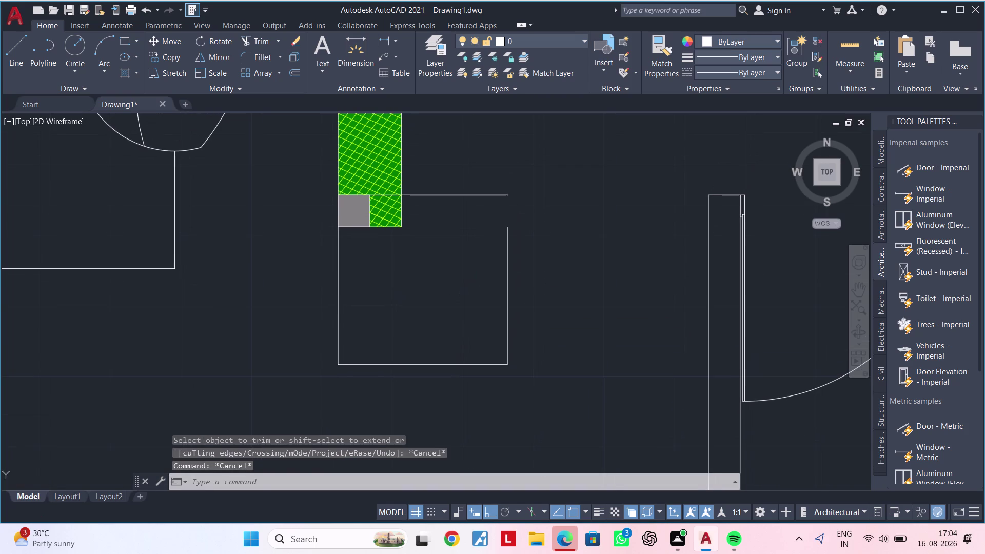
key(Escape)
key(e)
key(c)
key(Escape)
key(Escape)
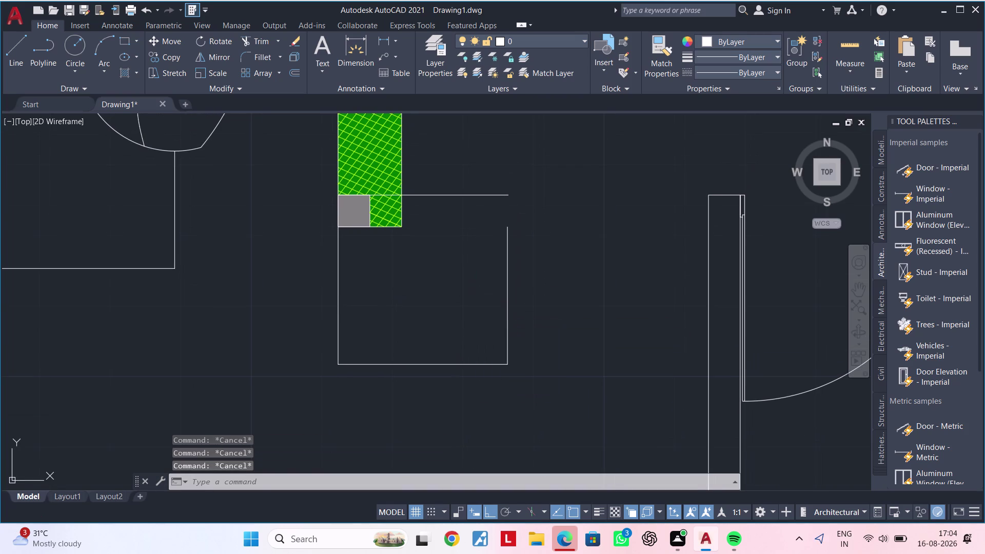
Extend the box's right and left edges up to the top line.
text(ex)
key(space)
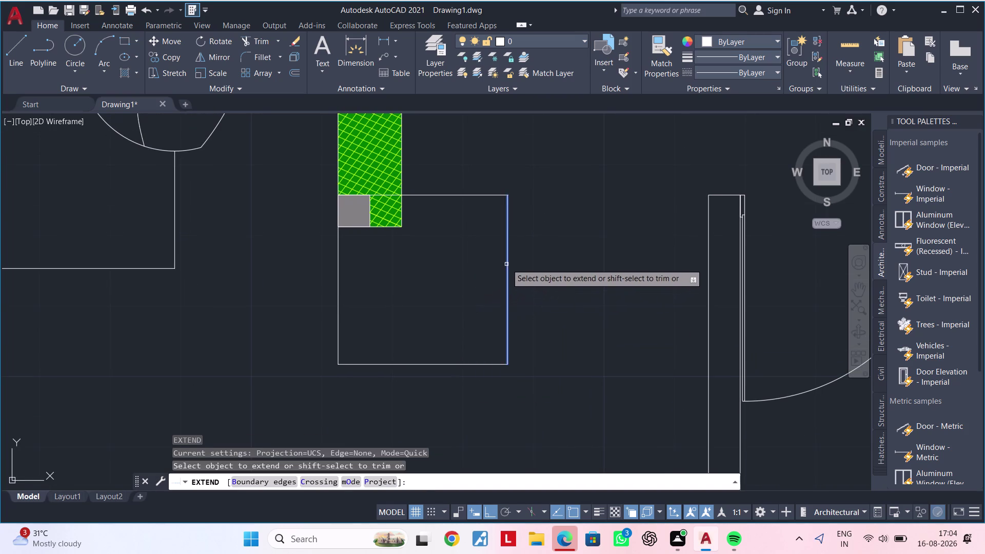
click(506, 263)
middle_drag(445, 269, 515, 298)
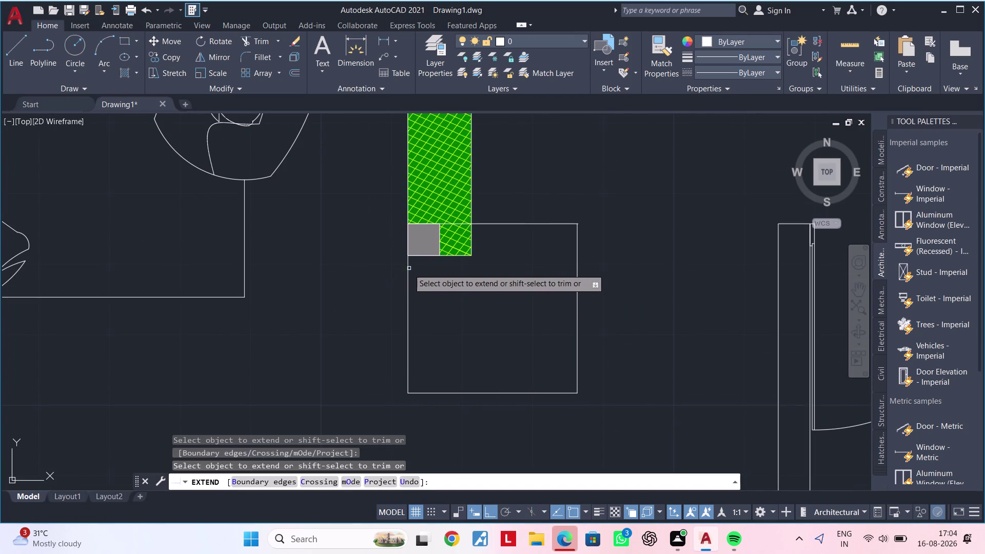
click(407, 269)
key(Escape)
scroll(down, 3)
key(Escape)
middle_drag(447, 286, 421, 287)
key(Escape)
key(Escape)
key(Escape)
key(Escape)
key(Escape)
middle_drag(427, 282, 411, 293)
key(Escape)
key(Escape)
key(Escape)
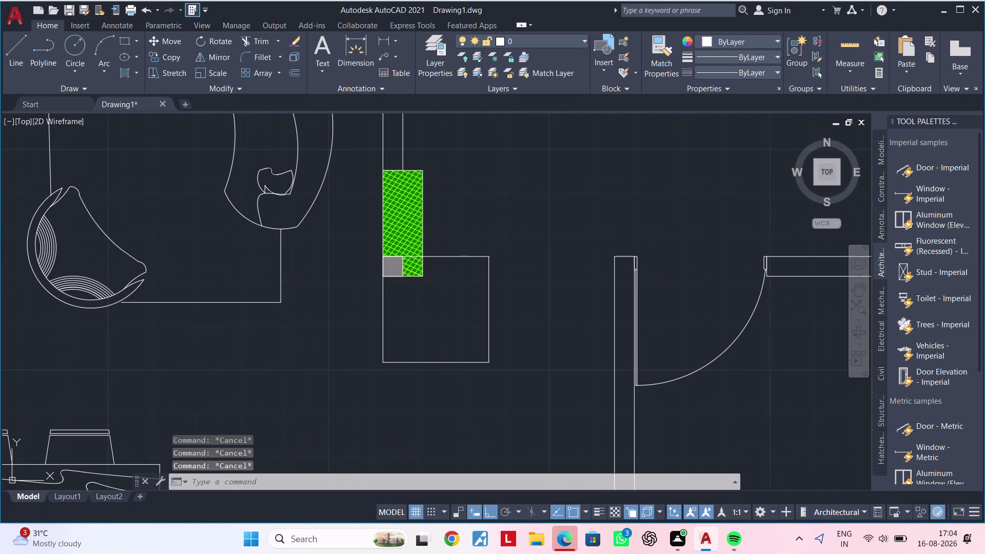
text(h)
key(space)
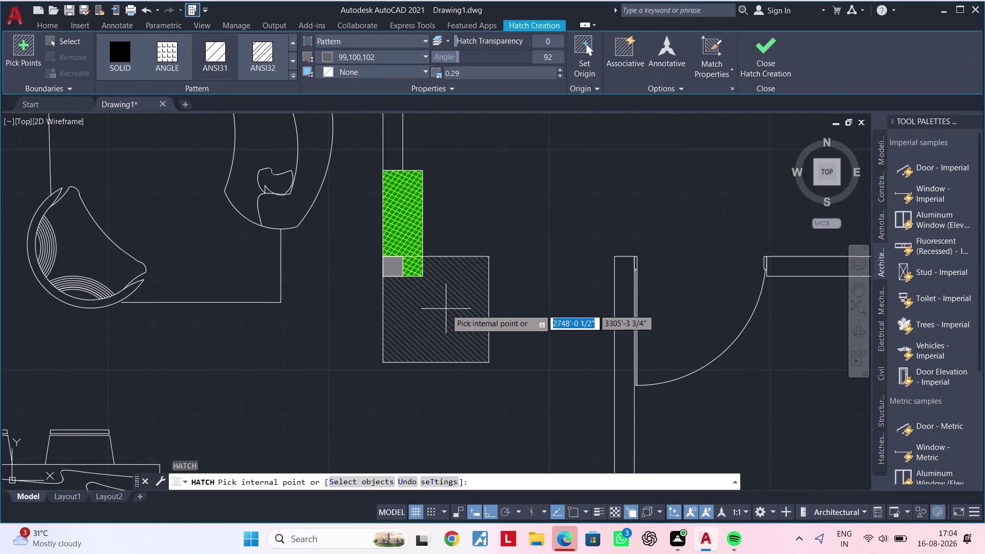
click(446, 309)
key(Escape)
scroll(down, 3)
middle_drag(459, 327, 512, 298)
key(Escape)
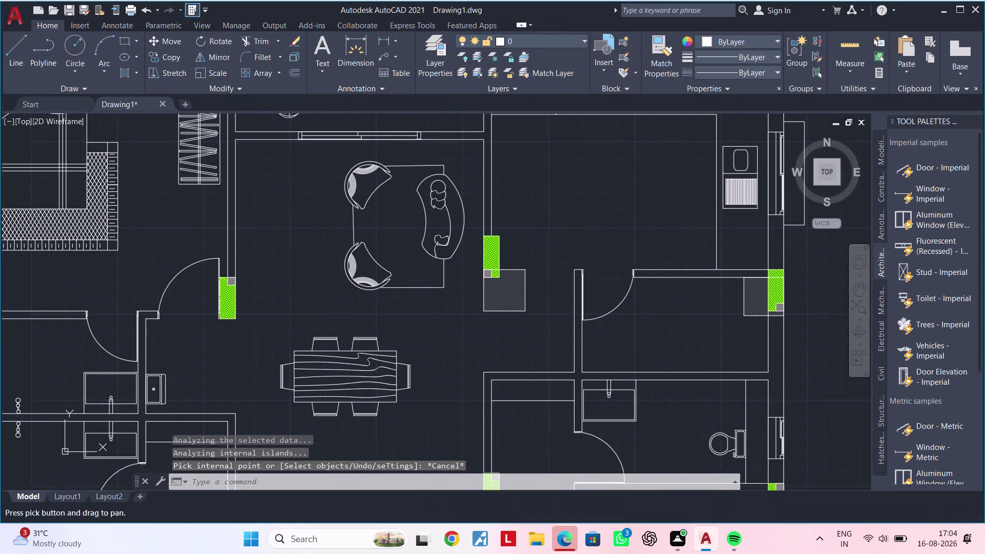
middle_drag(459, 331, 524, 316)
key(Escape)
key(Escape)
key(Escape)
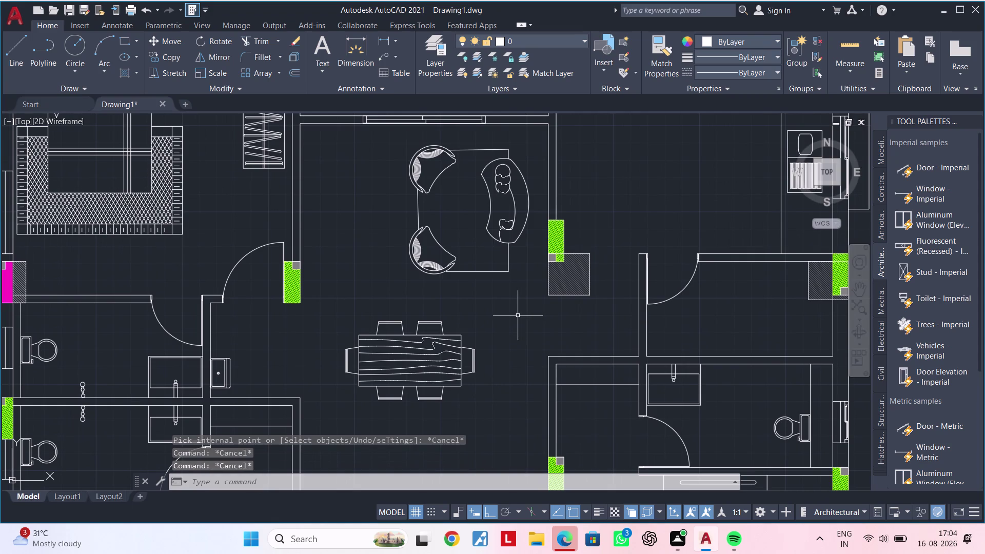
key(Escape)
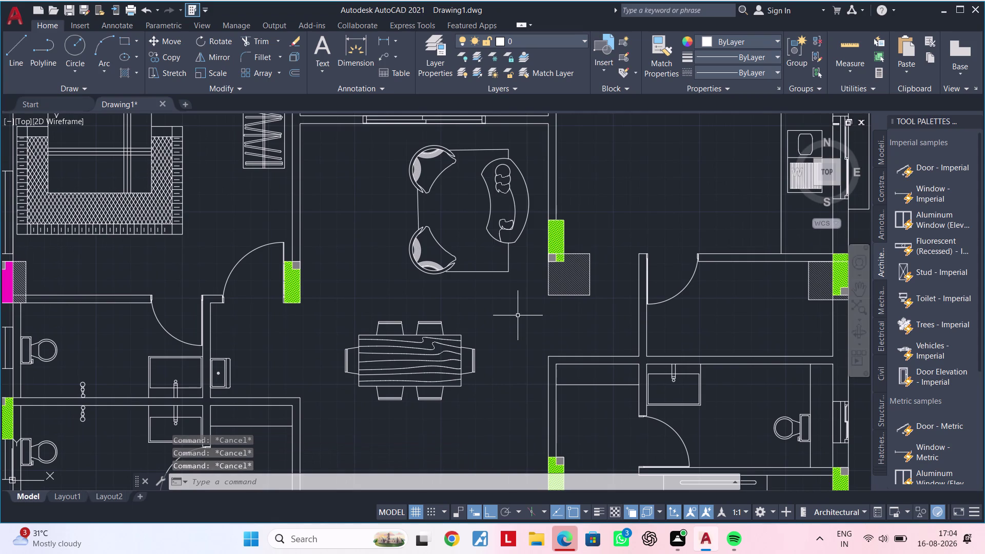
key(Escape)
middle_drag(599, 298, 540, 335)
scroll(up, 3)
scroll(up, 3)
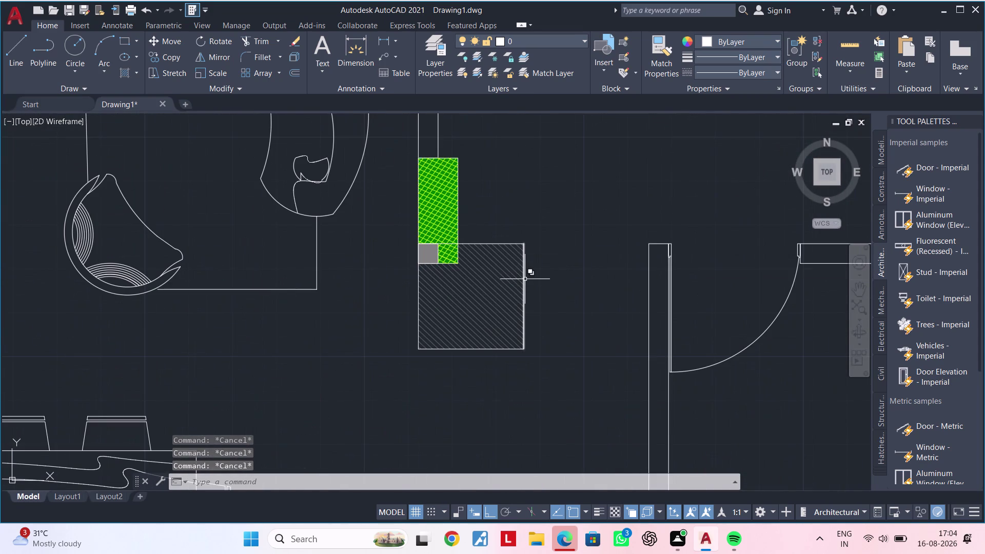
click(524, 279)
click(503, 242)
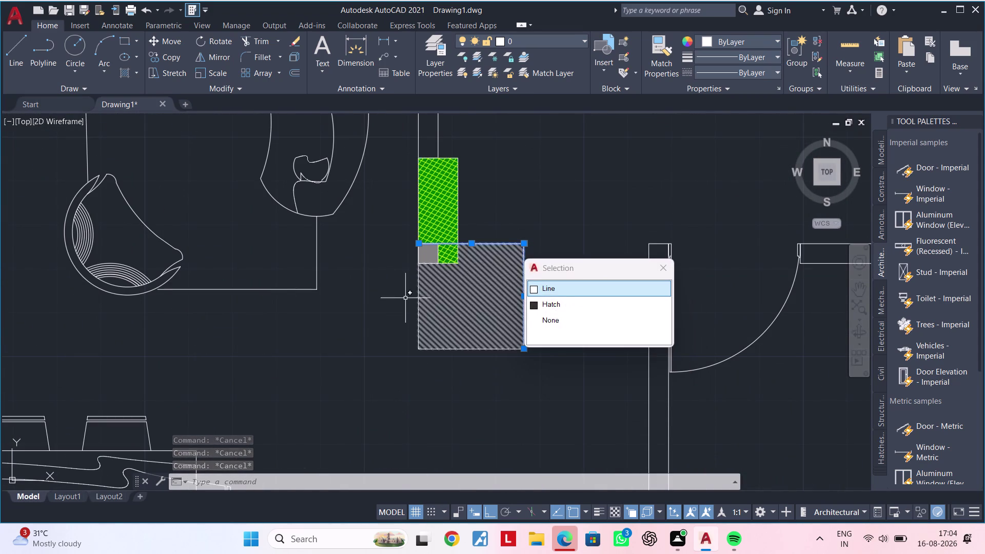
click(418, 298)
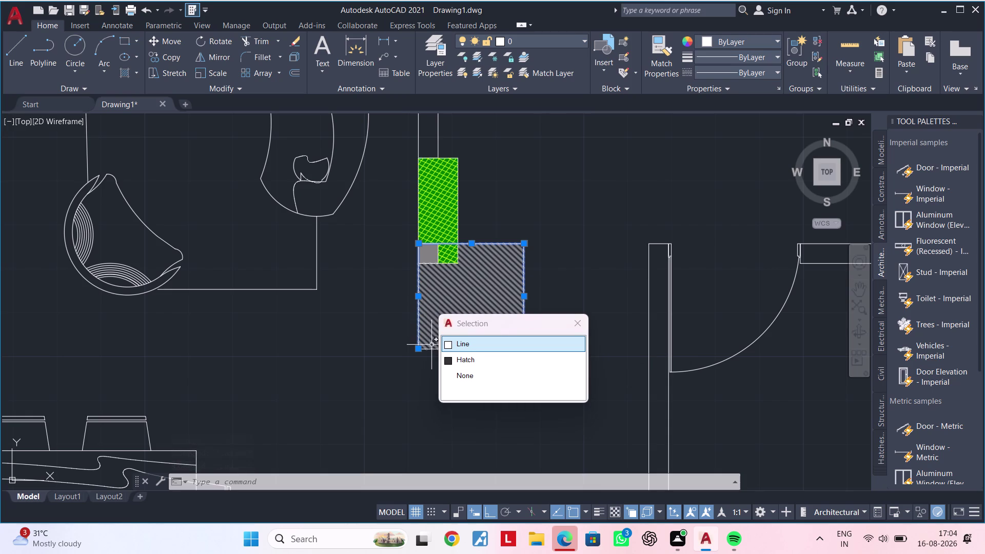
click(430, 349)
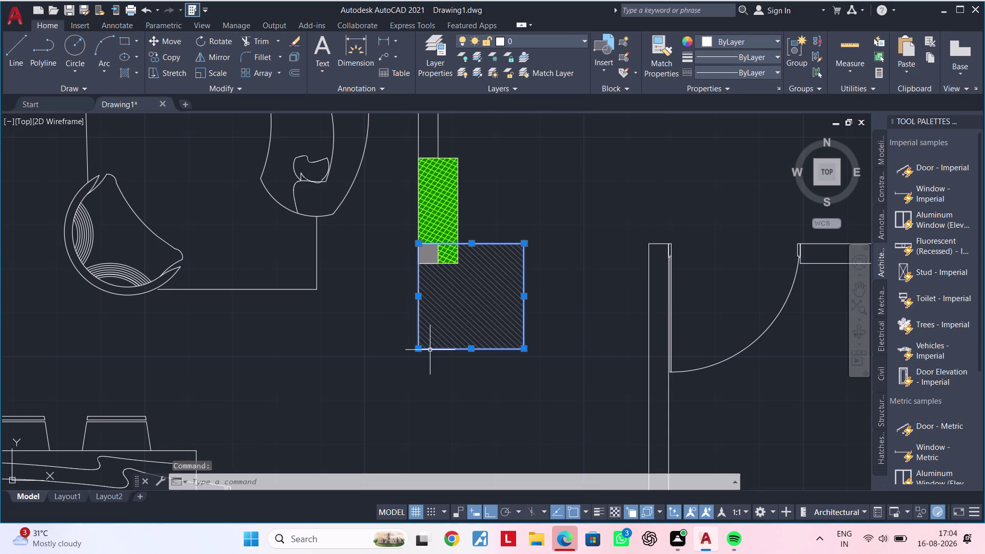
text(j)
key(space)
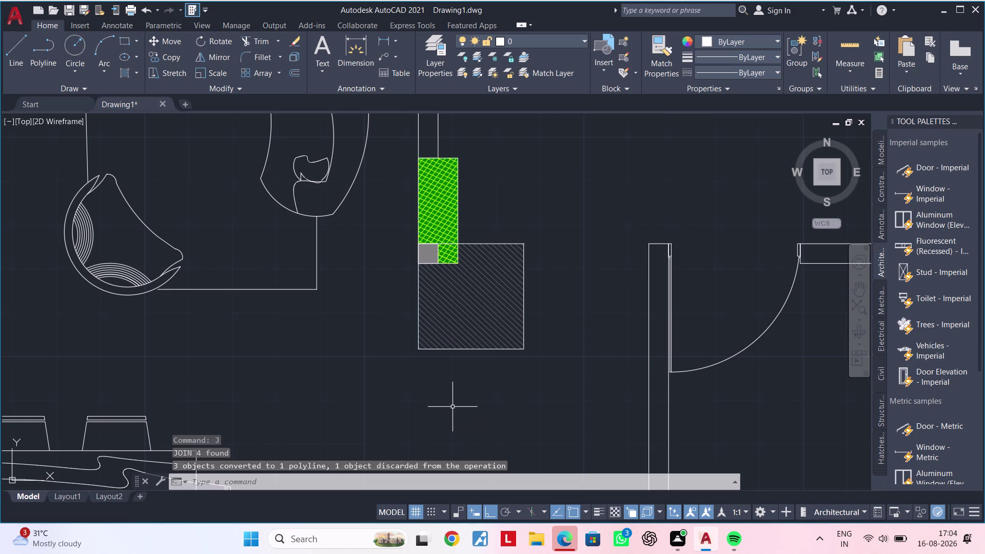
scroll(down, 3)
middle_drag(430, 363, 516, 322)
key(Escape)
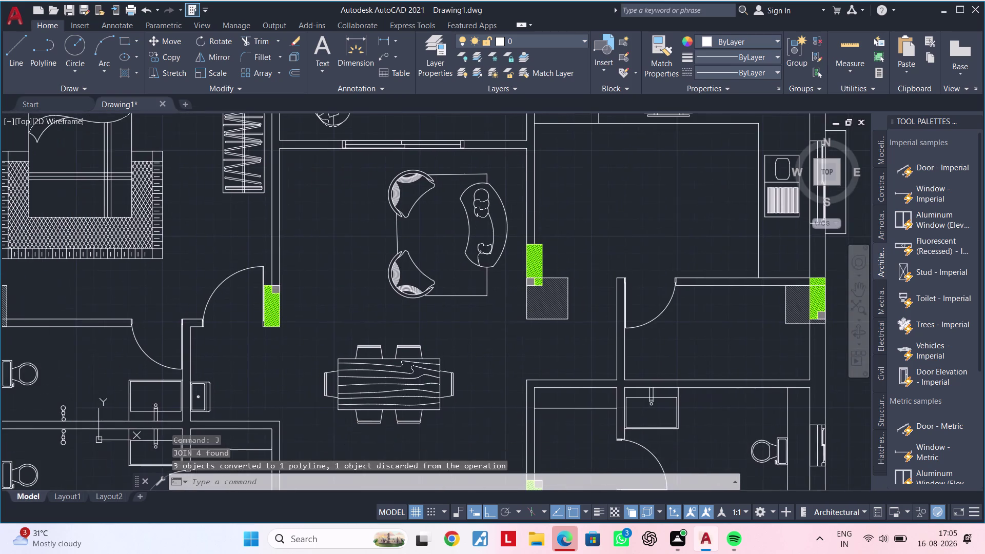
key(Escape)
scroll(down, 3)
middle_drag(516, 328, 446, 305)
key(Escape)
key(Escape)
middle_drag(448, 303, 498, 266)
key(Escape)
middle_drag(474, 316, 492, 286)
key(Escape)
scroll(up, 3)
key(Escape)
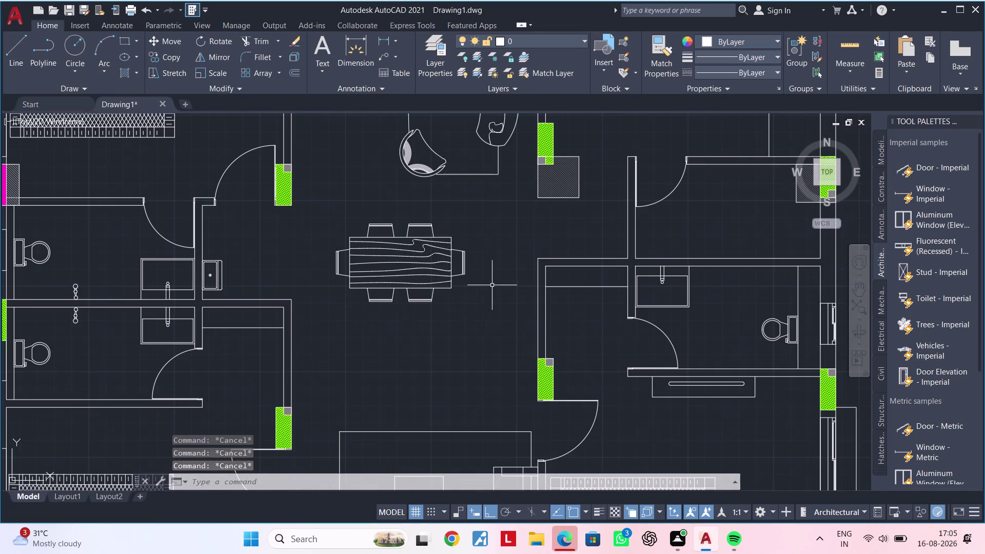
key(Escape)
key(Escape)
scroll(down, 3)
middle_drag(415, 326, 523, 303)
middle_drag(509, 308, 489, 397)
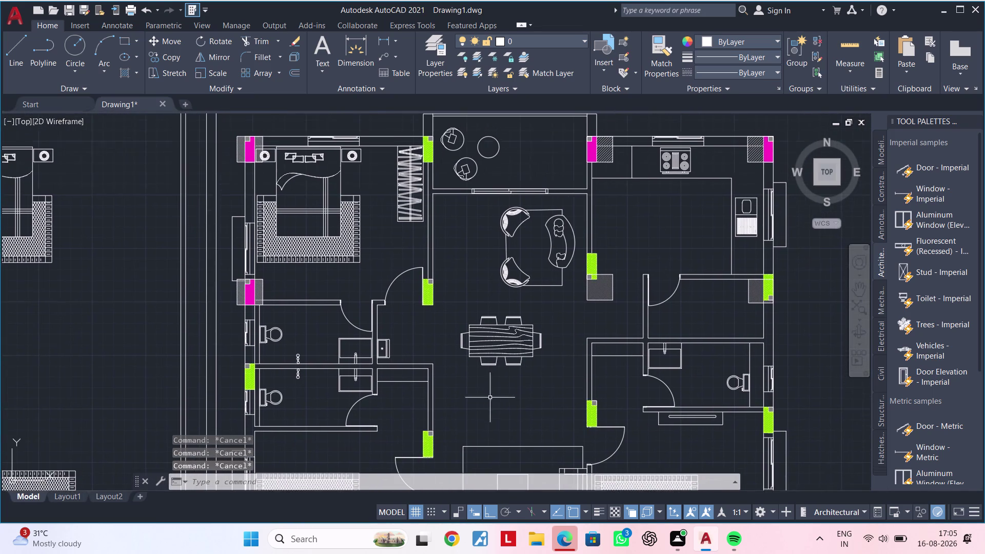
middle_drag(387, 266, 476, 278)
scroll(up, 3)
middle_drag(438, 291, 425, 353)
middle_drag(412, 345, 413, 347)
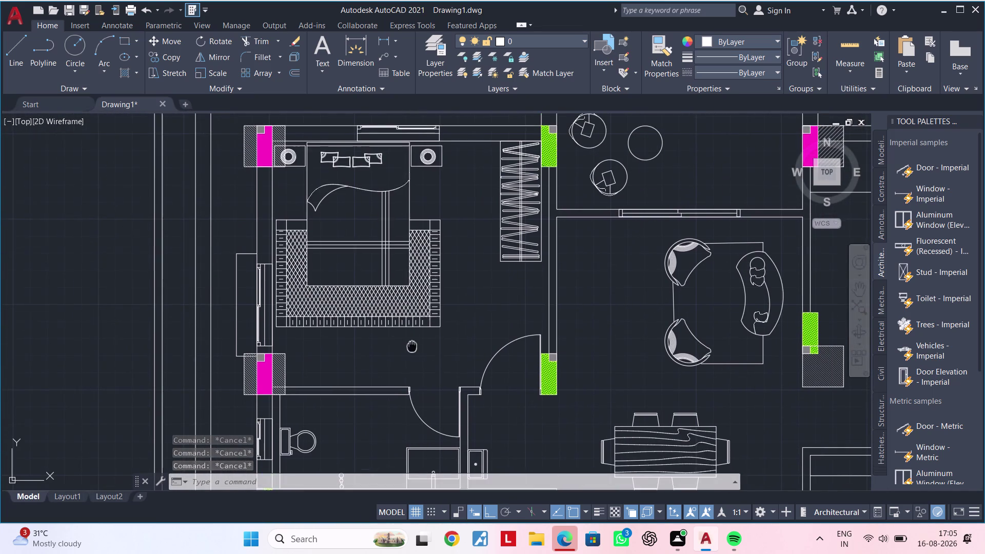
middle_drag(412, 346, 394, 363)
Add a layer named 'Text' with orange colour 30 in Layer Properties.
click(441, 52)
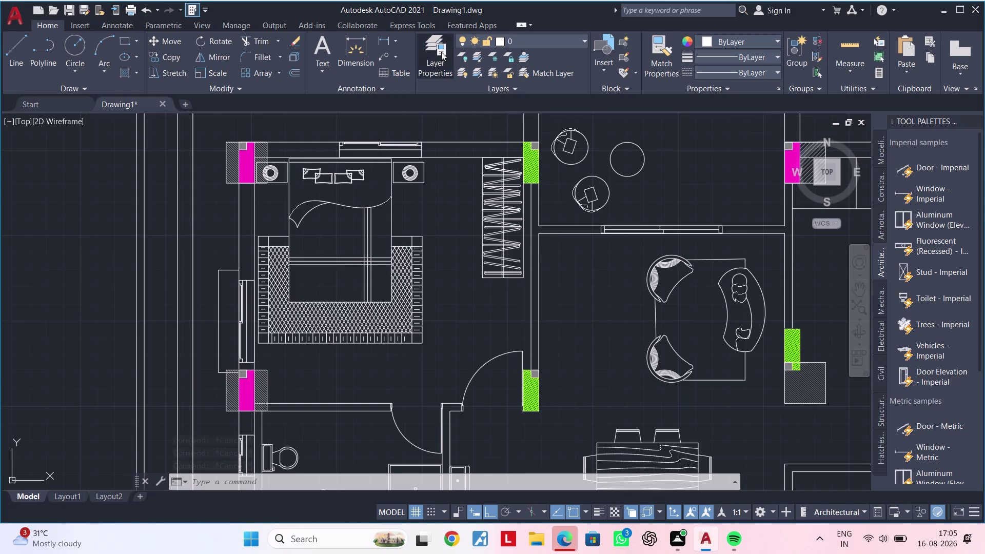
click(67, 137)
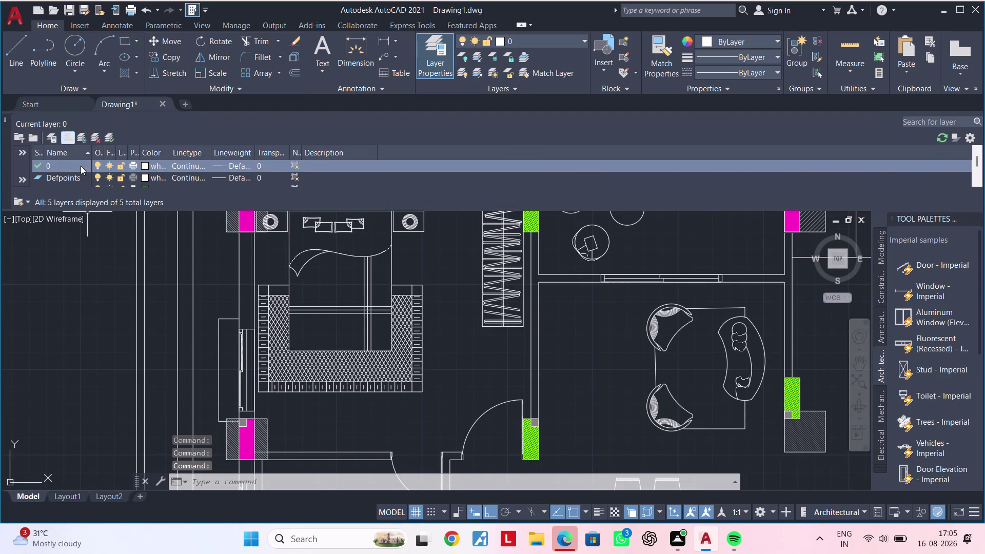
key(BackSpace)
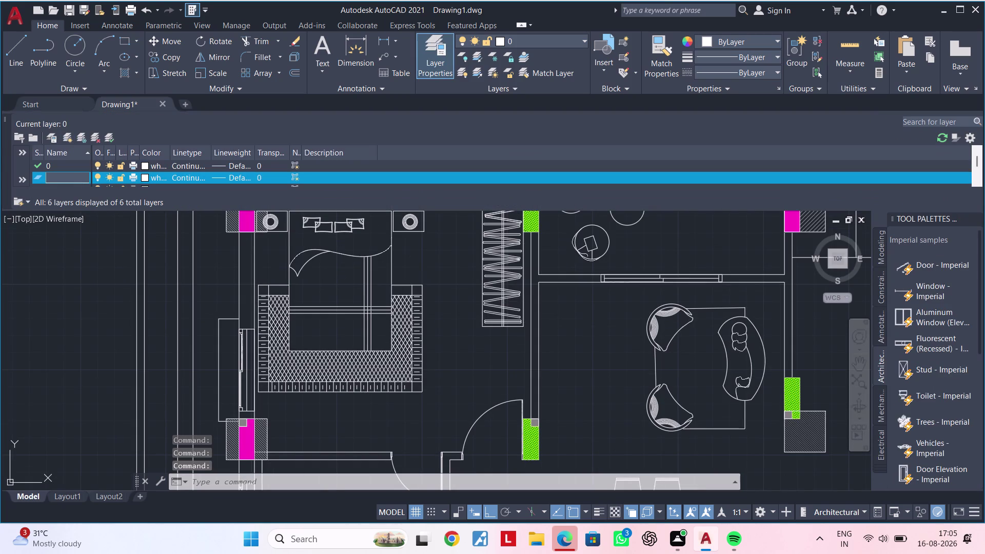
text(Te)
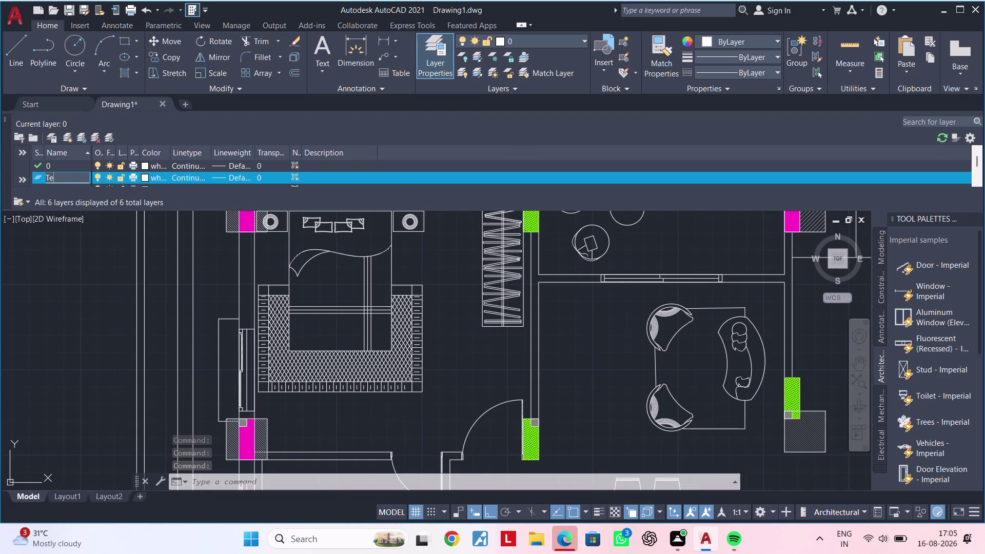
text(xt)
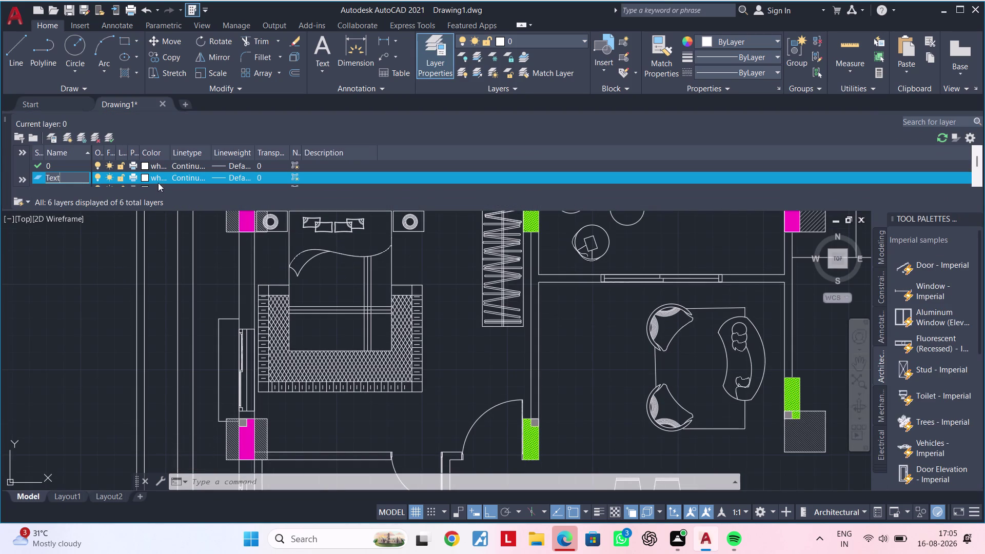
click(143, 178)
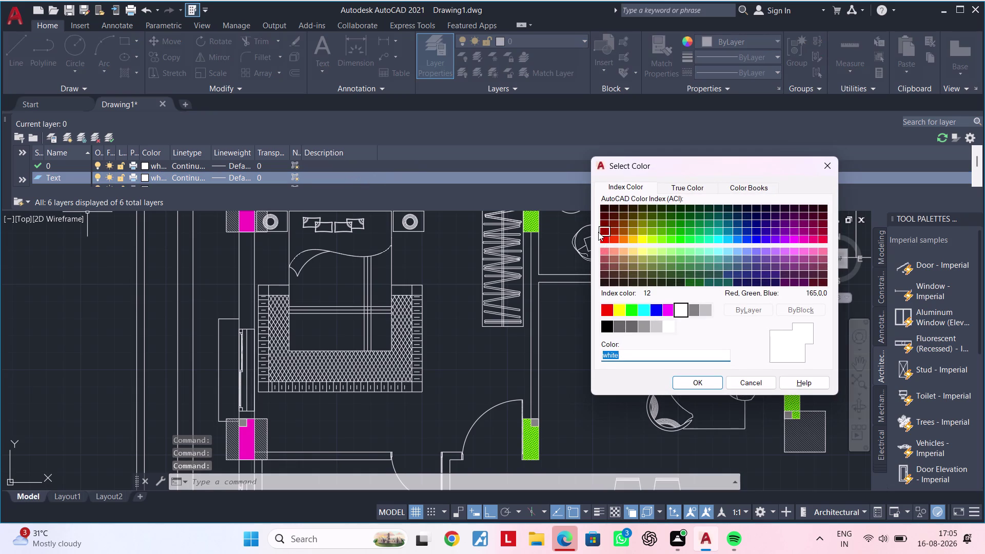
click(626, 237)
click(700, 385)
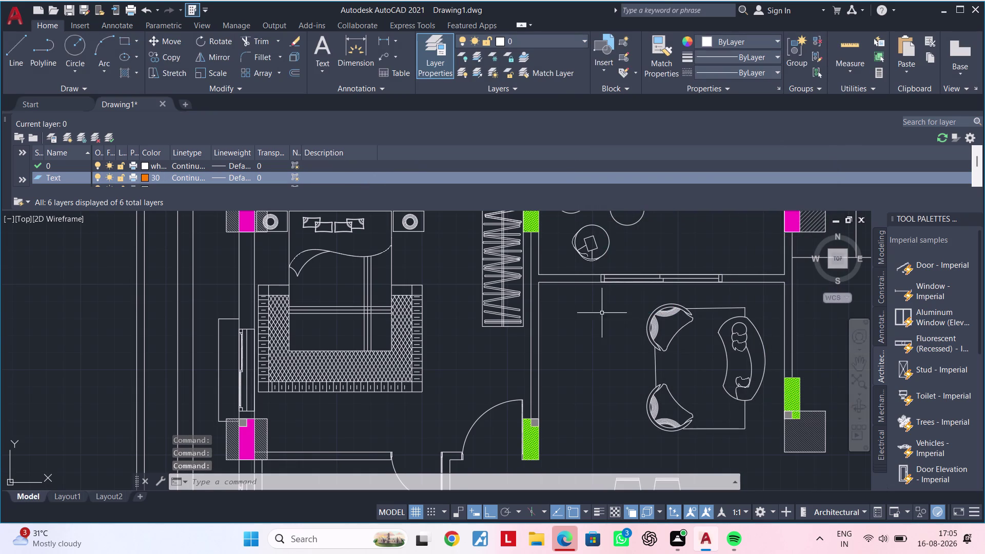
click(7, 119)
scroll(up, 3)
middle_drag(326, 301, 350, 235)
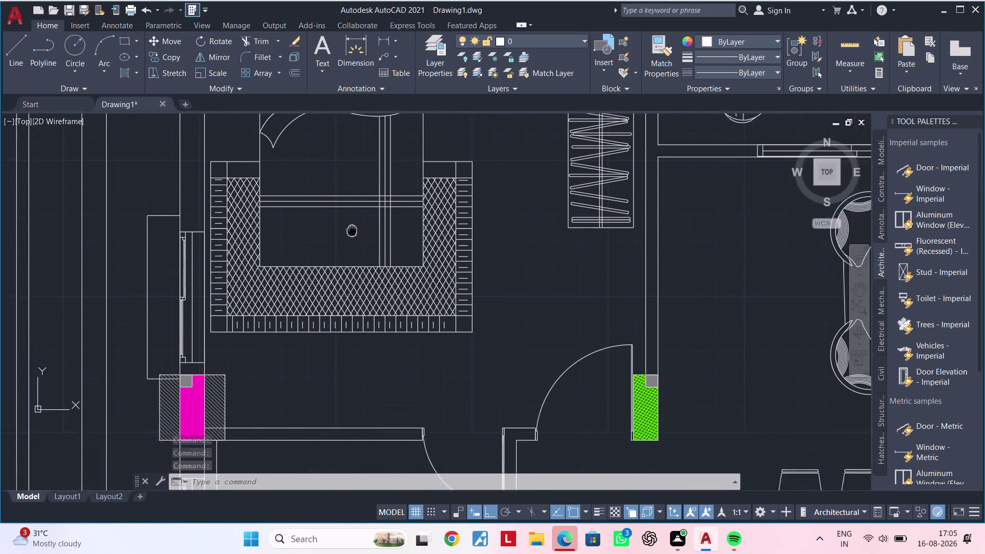
middle_drag(349, 236, 368, 187)
Make the Text layer current and draw a multiline text box in the bedroom.
click(318, 49)
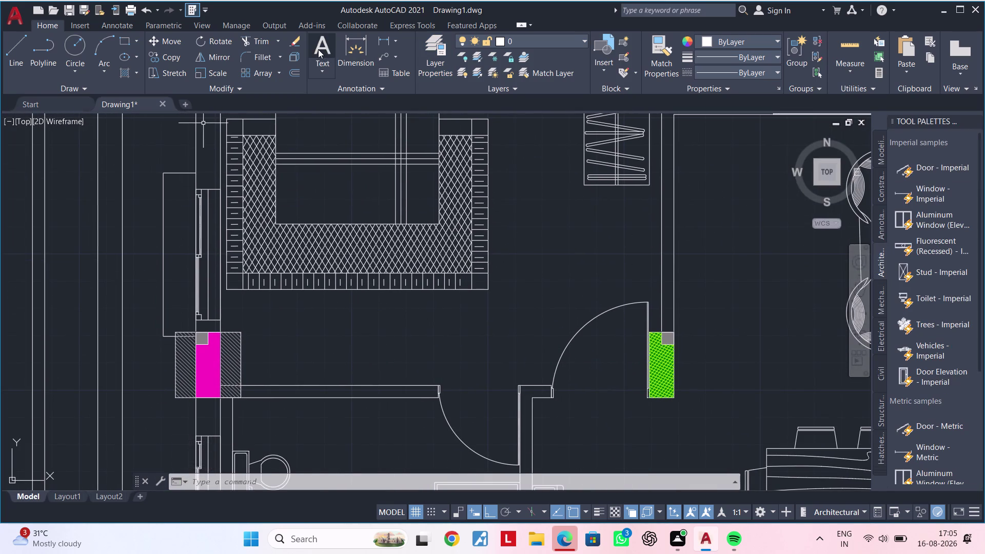
click(525, 40)
click(528, 128)
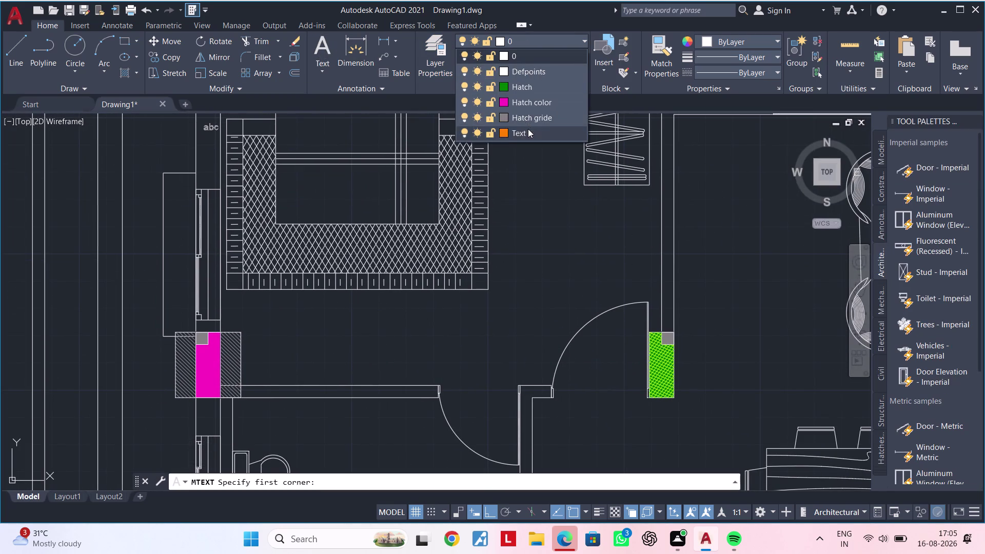
middle_drag(347, 320, 410, 288)
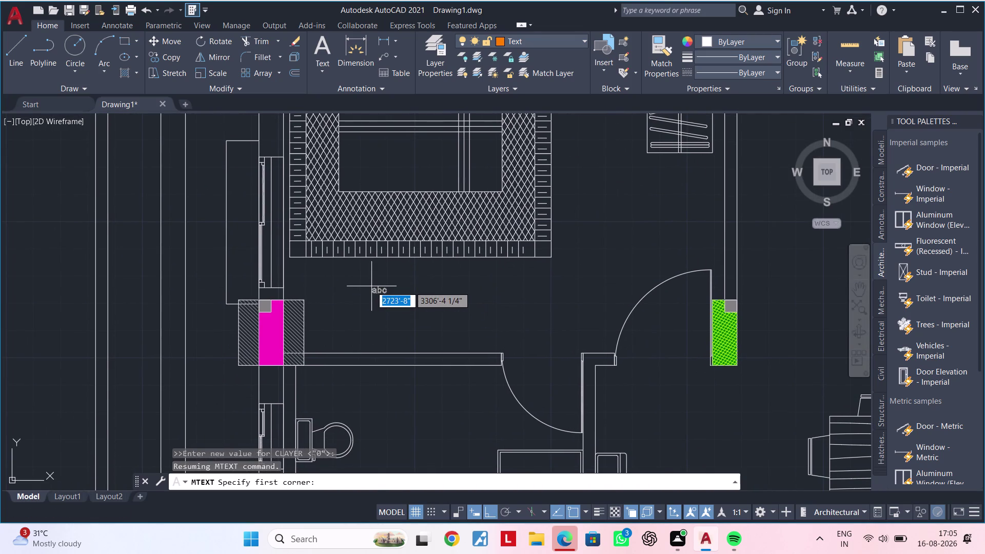
click(343, 277)
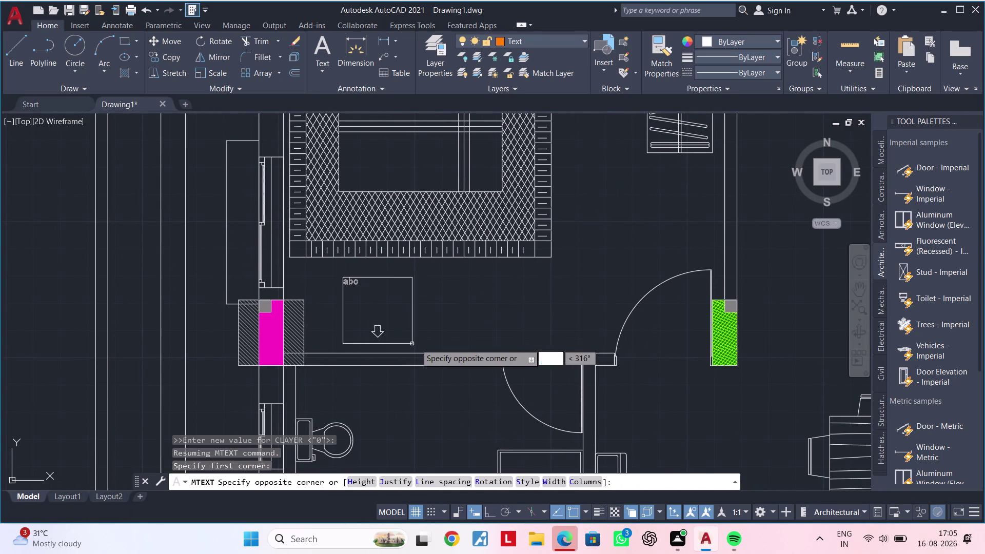
click(520, 330)
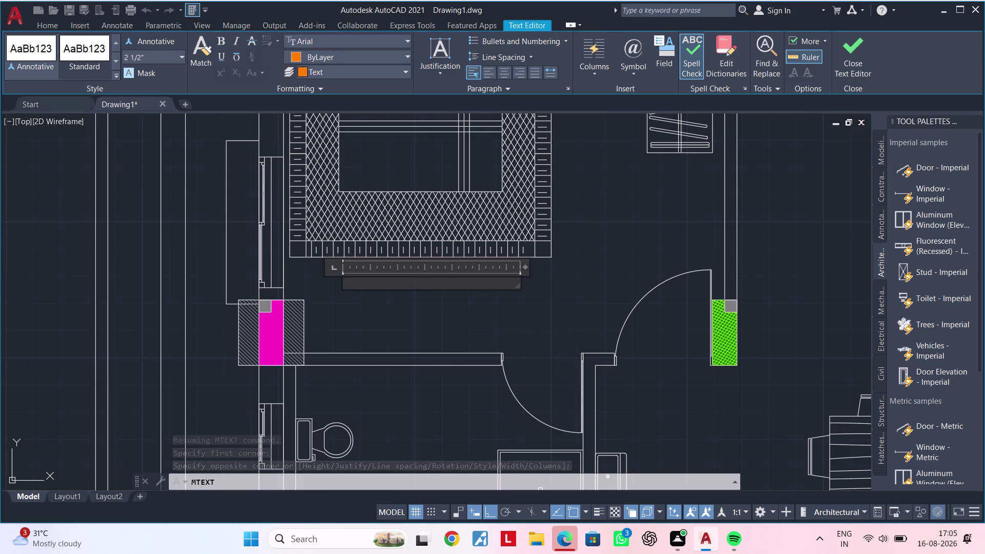
Type the first label line 'BED ROOM-02', correcting the misspelling.
text(BED)
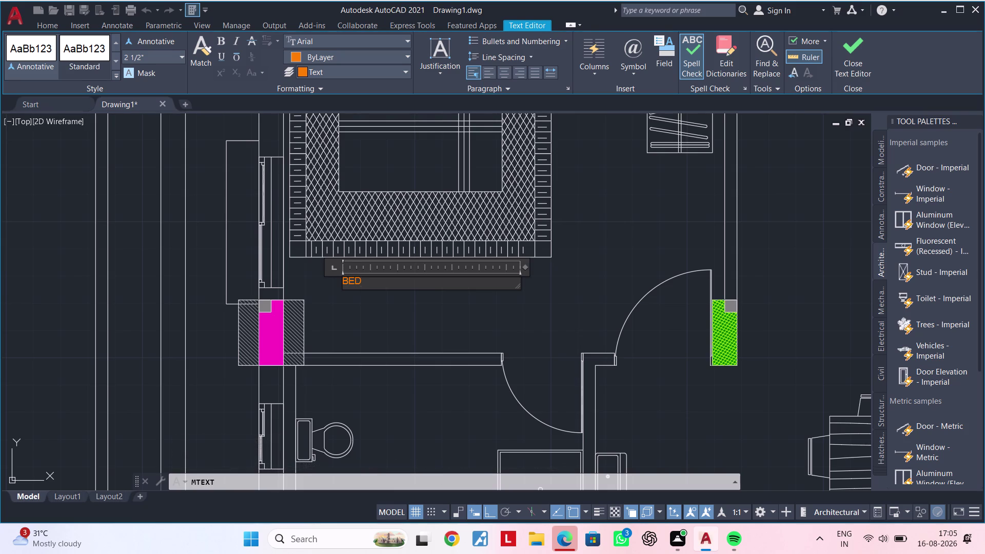
key(space)
text(ROONM)
key(space)
key(BackSpace)
key(BackSpace)
key(BackSpace)
text(M)
key(space)
key(BackSpace)
key(minus)
text(02)
Add the second line '13'6" X 12'0"' and finish the label.
key(Return)
text(13)
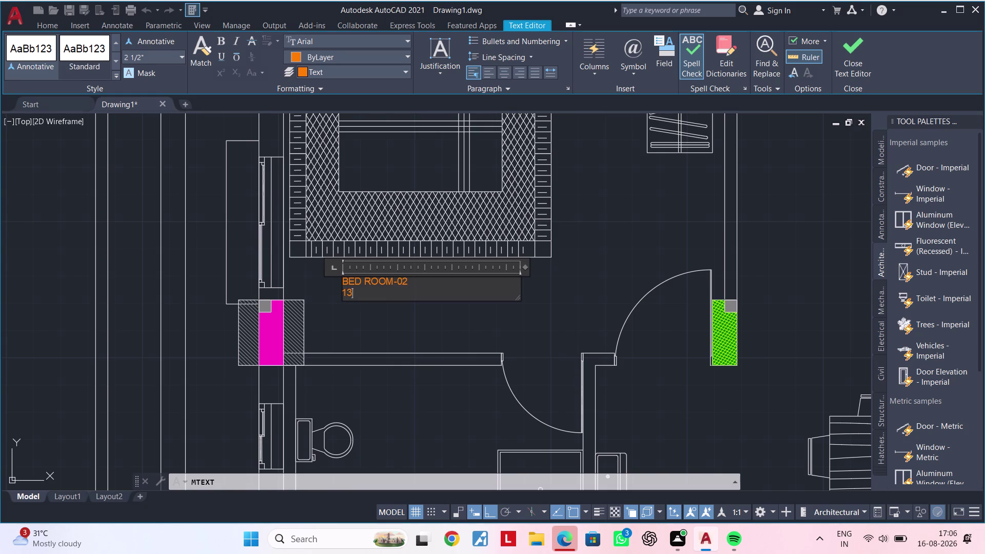
text(')
key(6)
key(shift+quotedbl)
key(space)
text(X)
key(space)
text(12')
key(0)
key(shift+quotedbl)
click(383, 320)
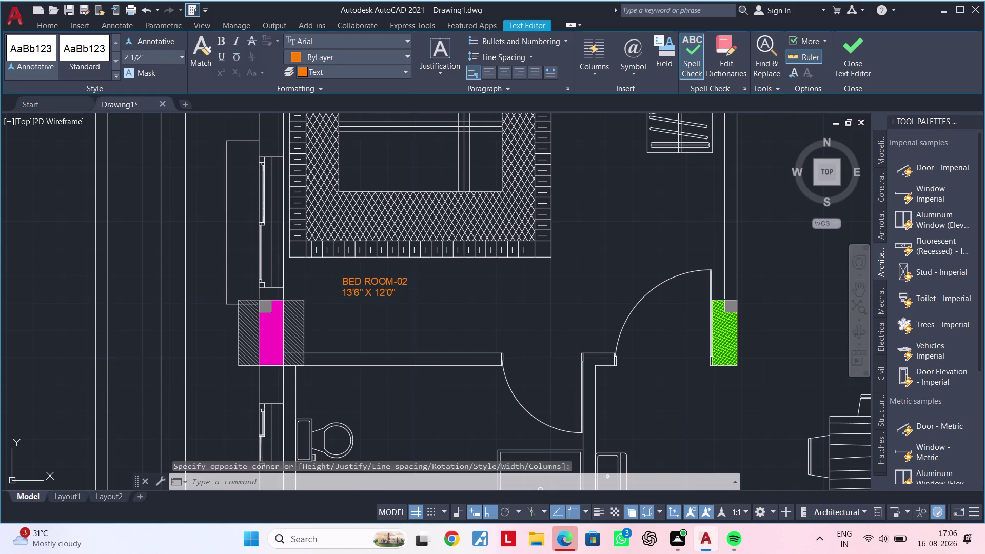
Insert four leading spaces before the 13'6" X 12'0" size line of BED ROOM-02.
scroll(up, 3)
double_click(370, 279)
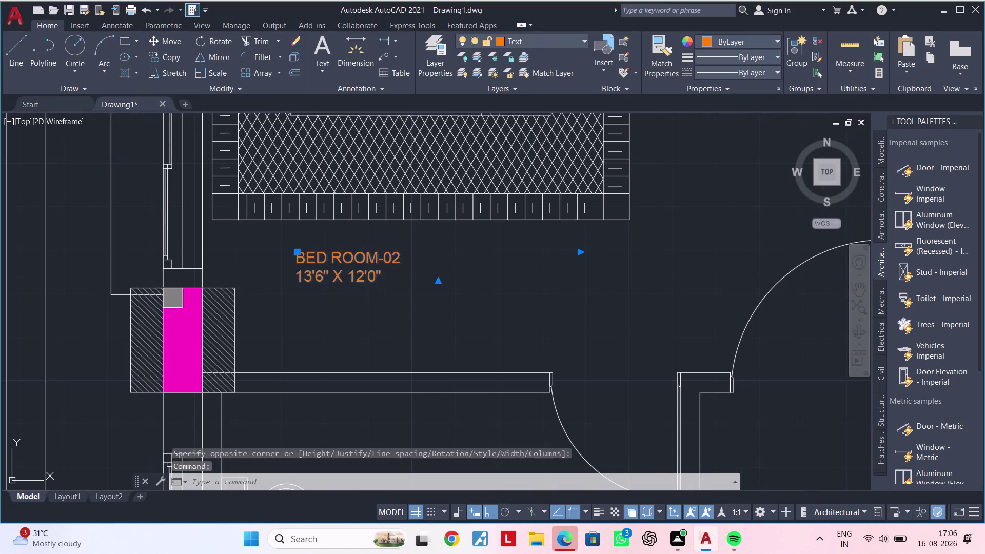
key(Left)
key(Left)
key(Left)
key(Left)
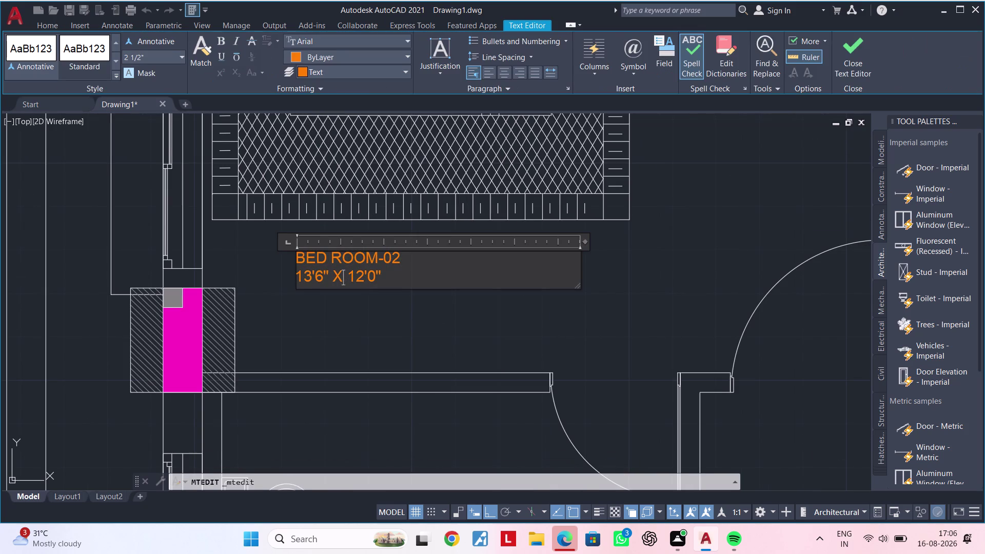
key(Left)
key(Left)
key(Left)
key(Left)
key(Left)
key(Left)
key(Left)
key(space)
key(space)
key(space)
key(space)
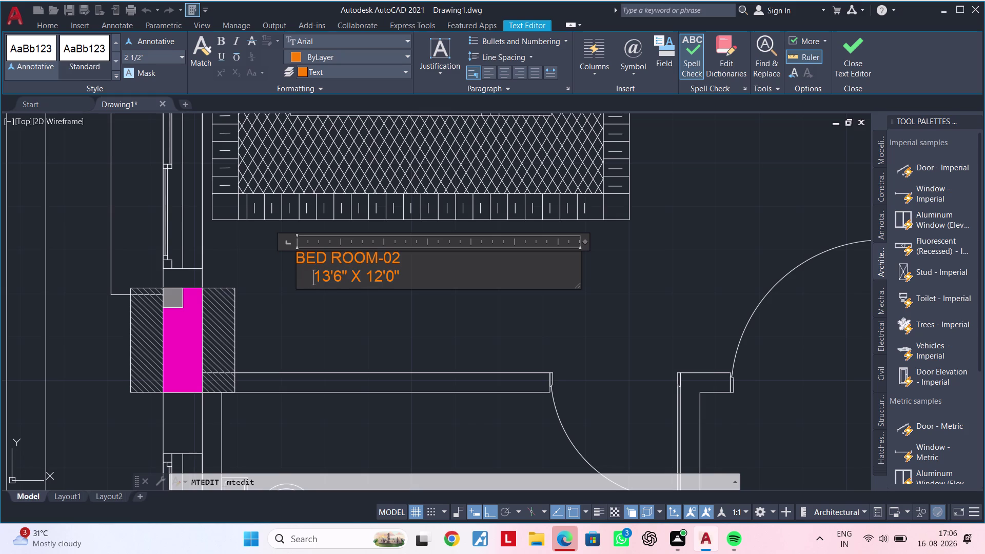
Add more spaces until the size line sits centred under the room name.
key(Up)
key(Up)
key(Left)
key(Left)
key(space)
key(space)
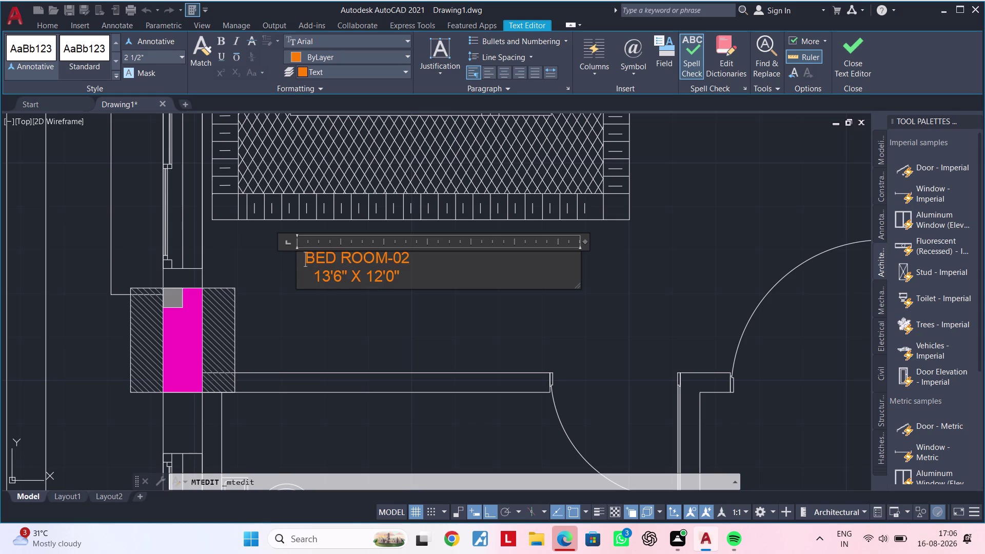
key(space)
key(Down)
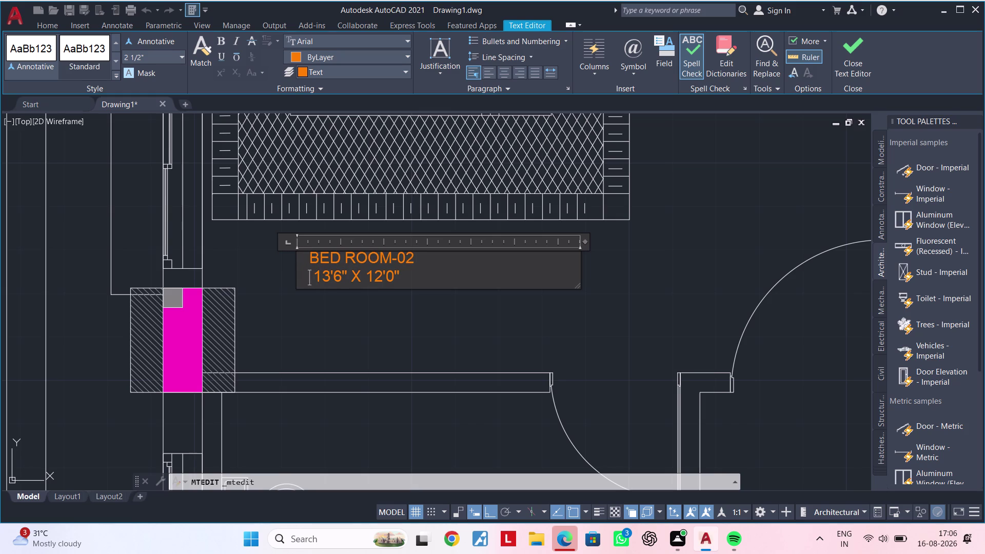
key(space)
key(space)
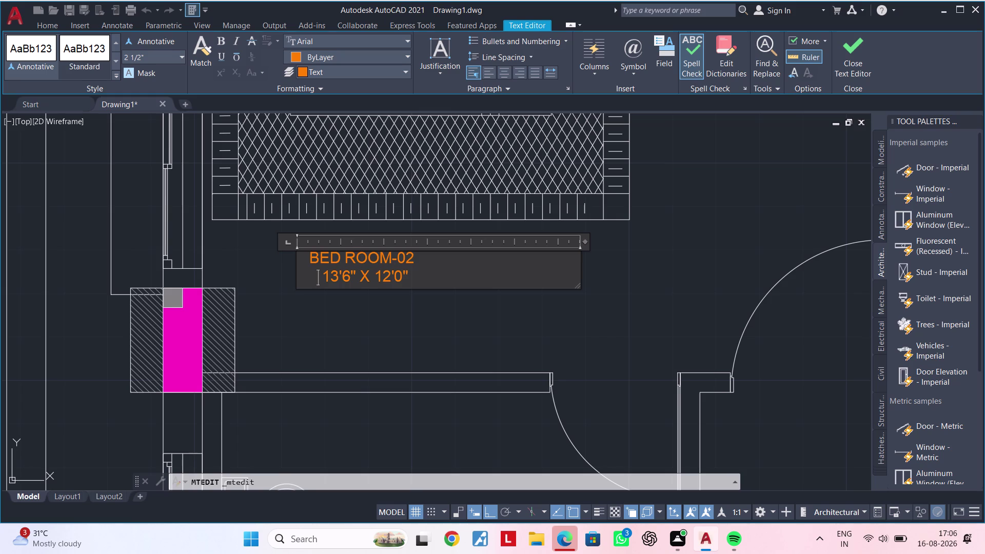
key(space)
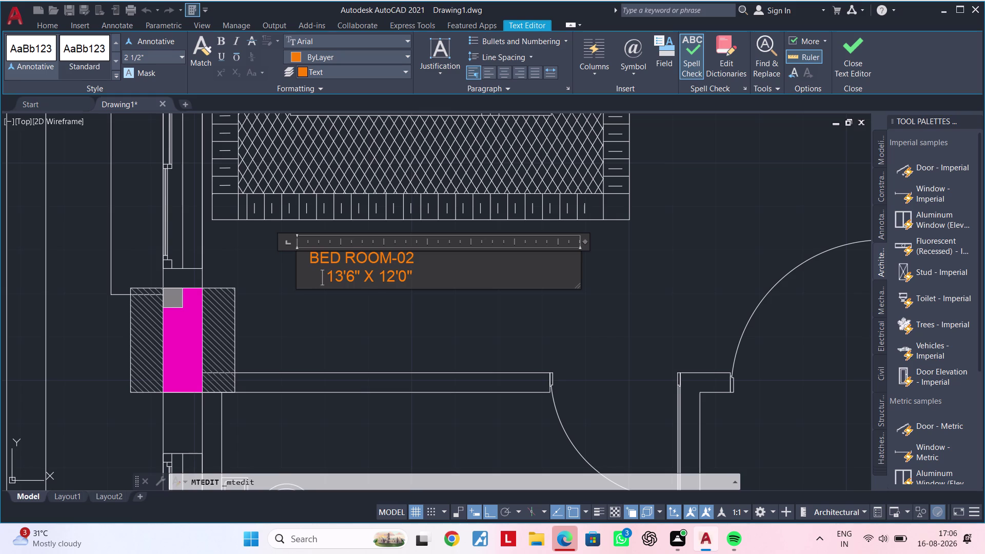
click(390, 325)
key(Escape)
middle_drag(388, 302, 422, 317)
key(Escape)
key(Escape)
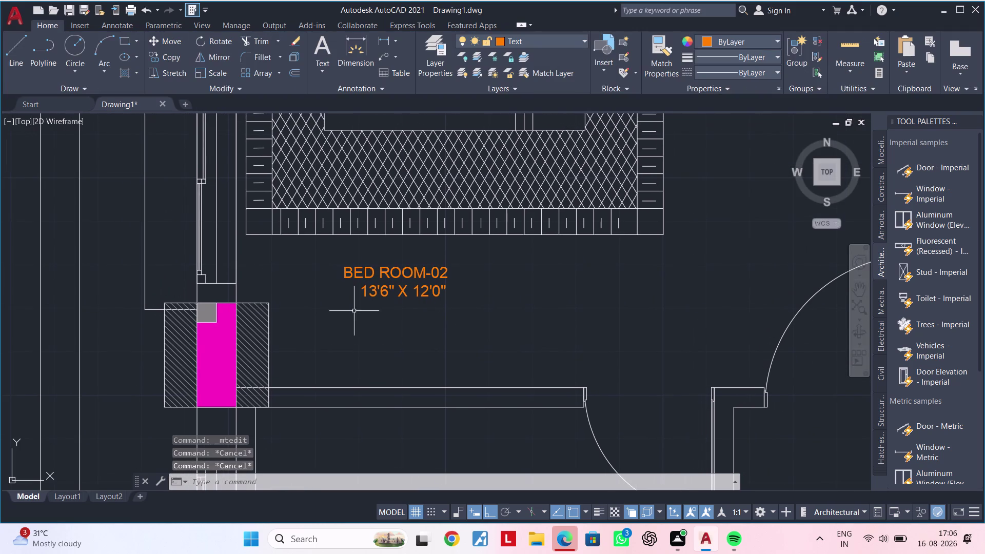
Set the BED ROOM-02 label's text height to 6" in the Properties palette.
click(376, 296)
right_click(376, 296)
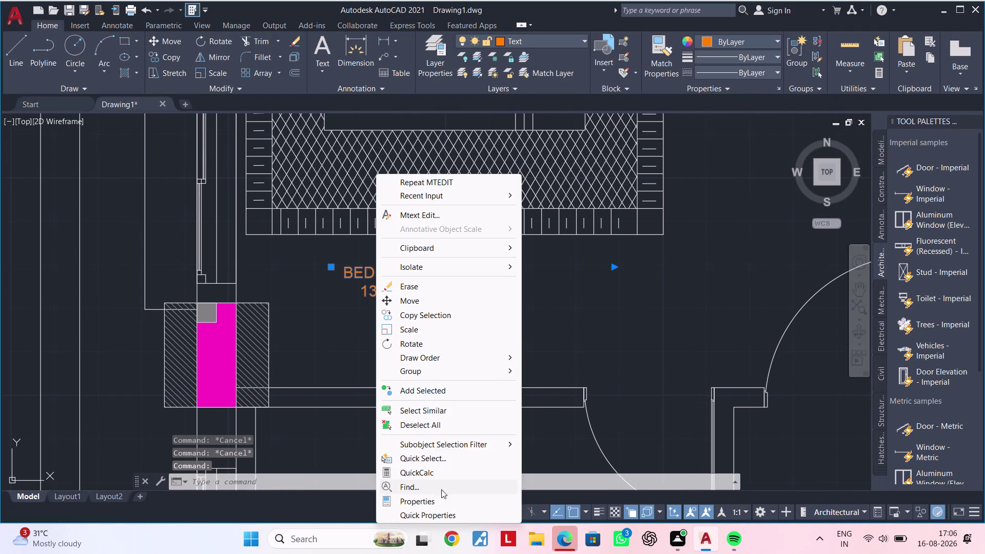
click(432, 503)
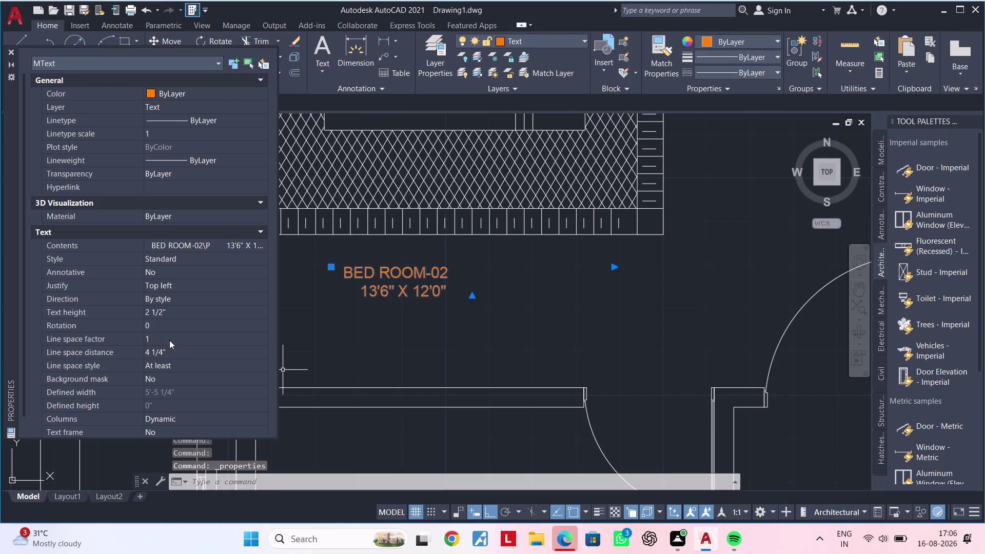
click(168, 311)
key(BackSpace)
key(1)
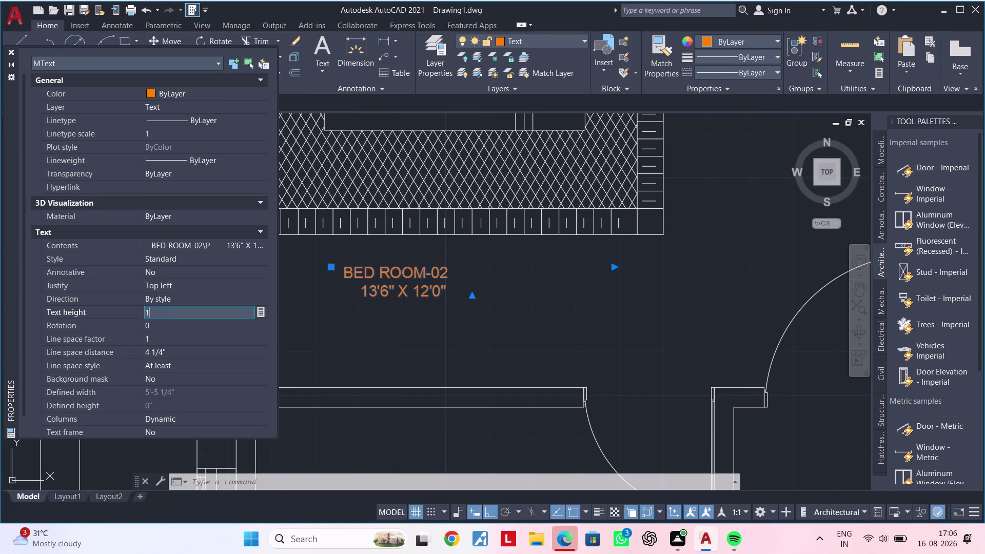
key(BackSpace)
text(6")
key(Return)
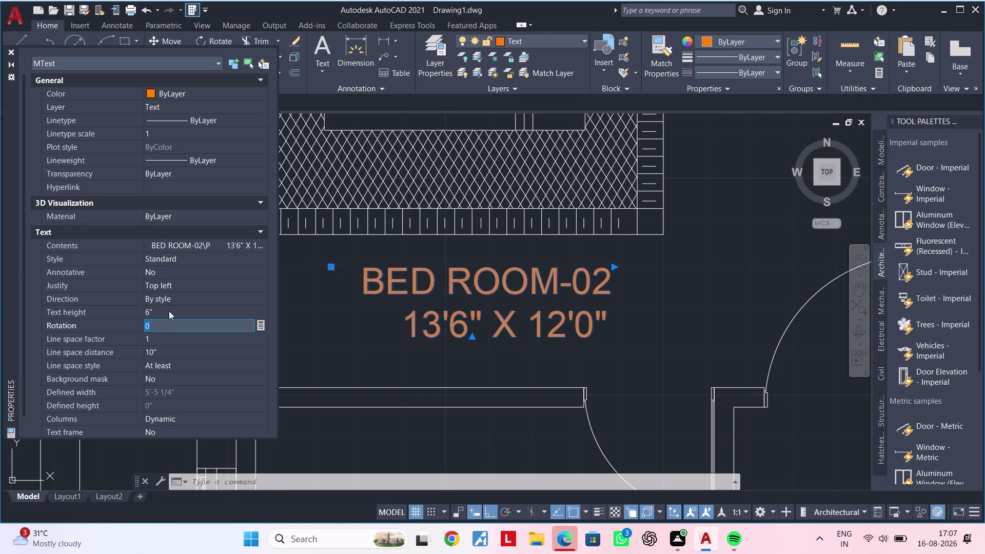
click(11, 52)
scroll(down, 3)
key(Escape)
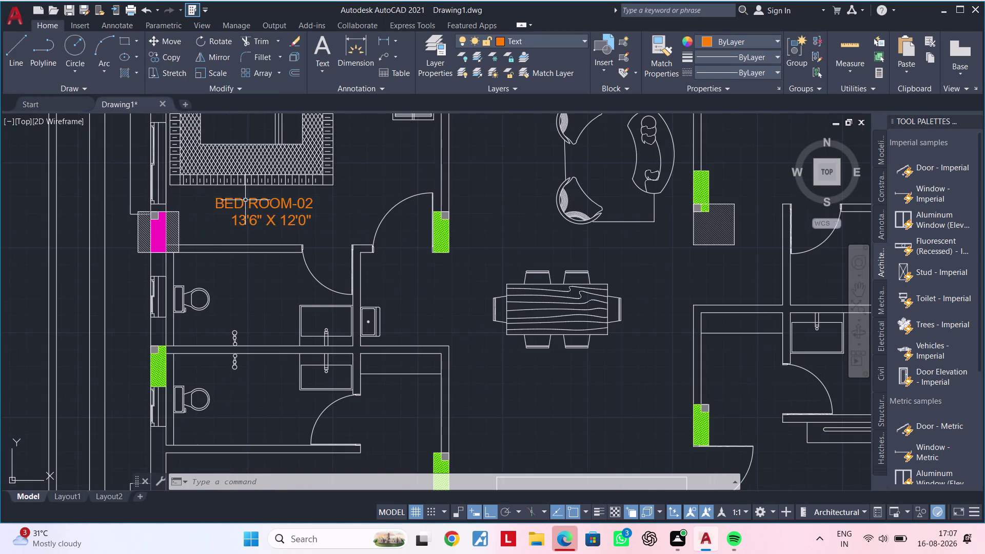
Copy the BED ROOM-02 label with CO into the lower-left bedroom.
scroll(down, 3)
middle_drag(288, 233, 357, 240)
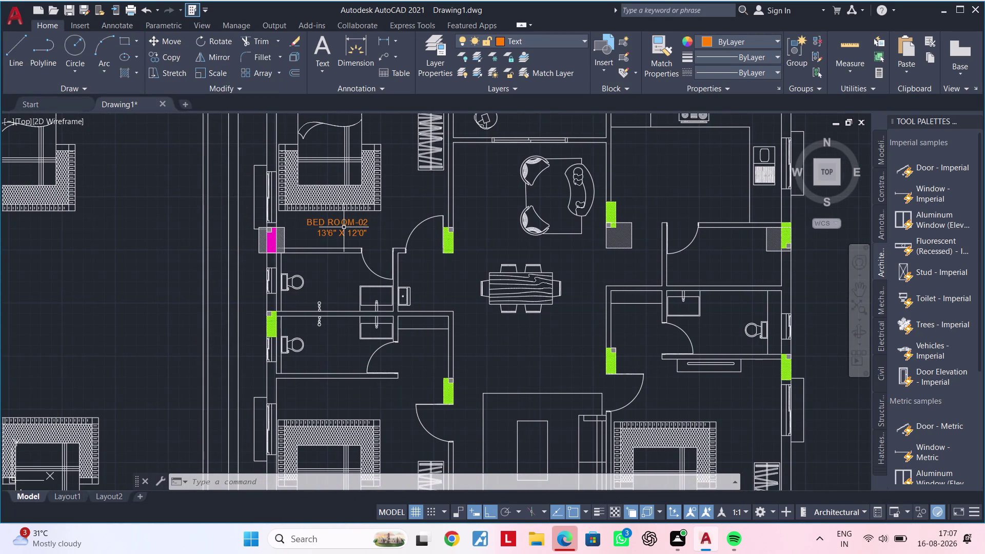
click(344, 227)
key(Escape)
click(334, 228)
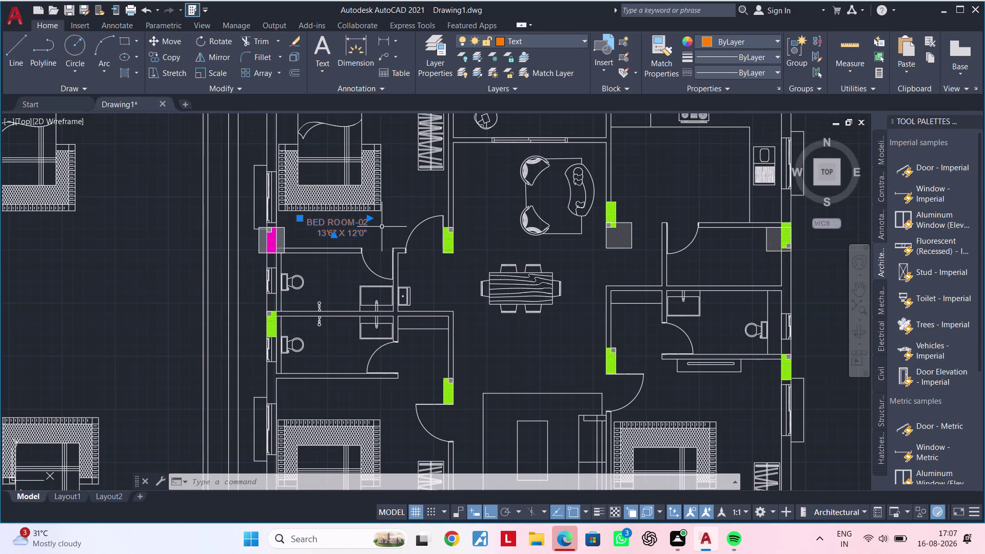
text(CO)
key(space)
click(348, 230)
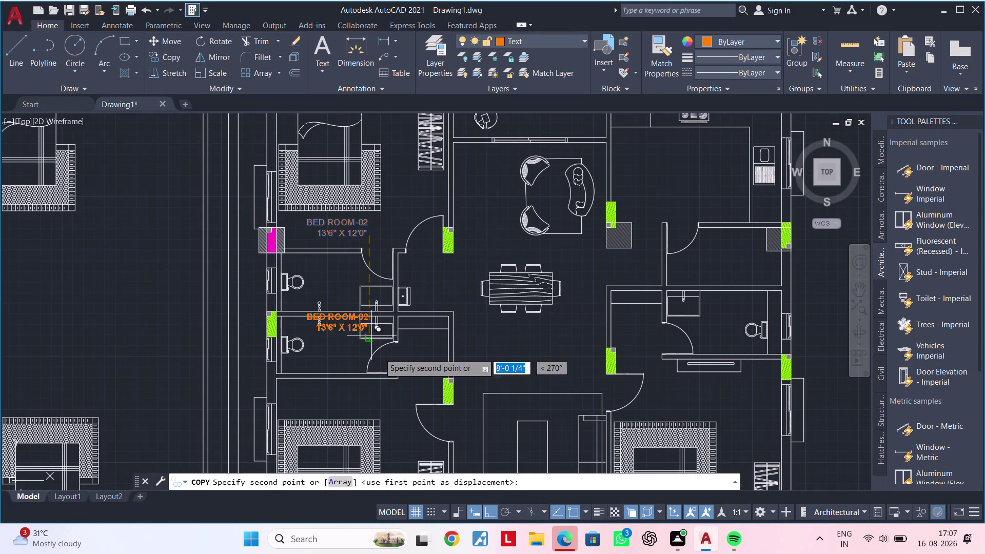
middle_drag(380, 356, 391, 268)
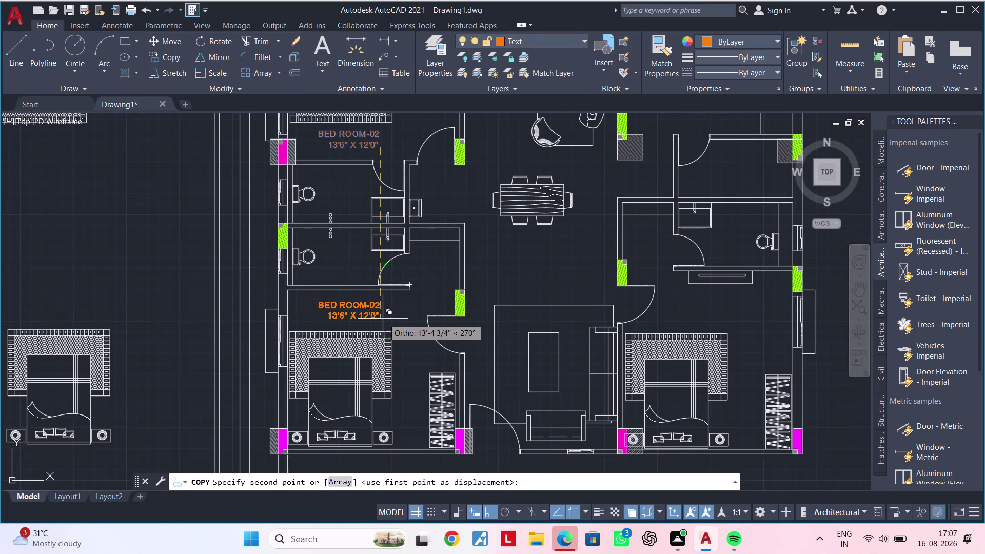
click(382, 319)
Place further label copies in the right-hand bedroom and the central room.
middle_drag(516, 302, 399, 304)
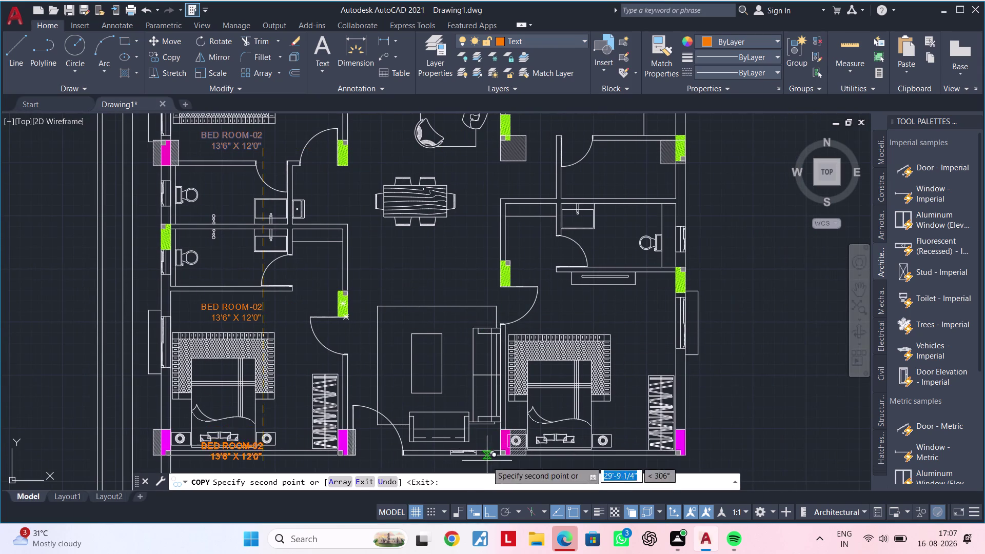
click(486, 509)
scroll(up, 3)
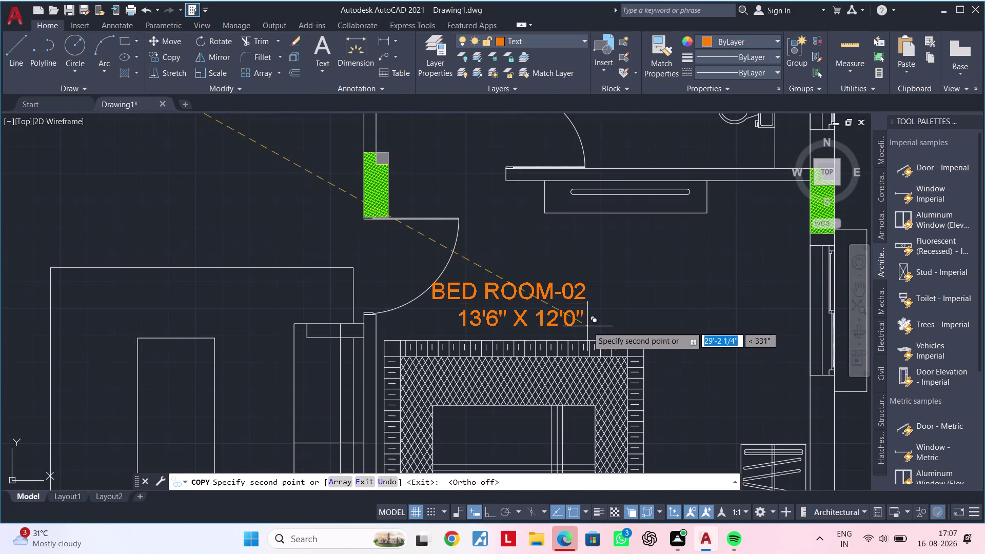
click(611, 319)
scroll(down, 3)
middle_drag(653, 295, 630, 353)
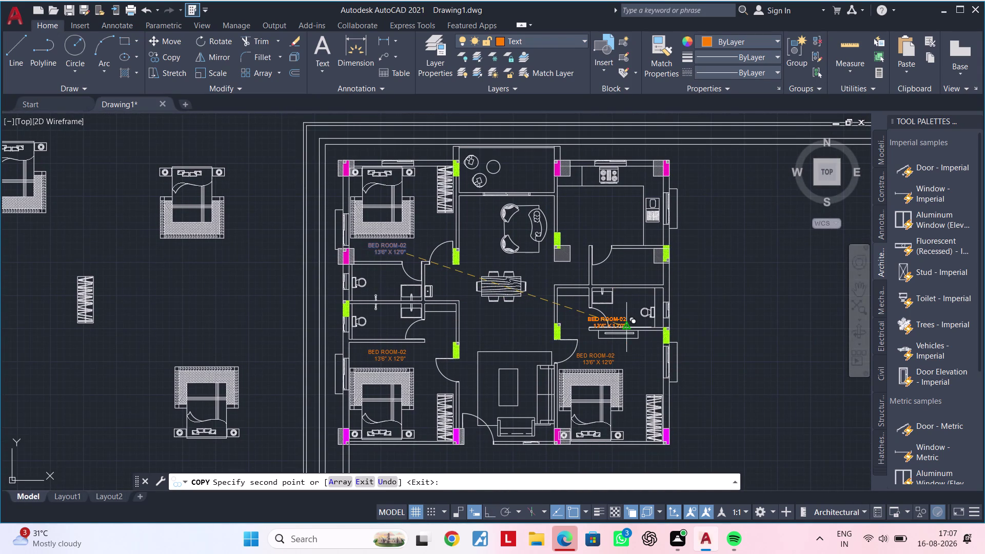
scroll(up, 3)
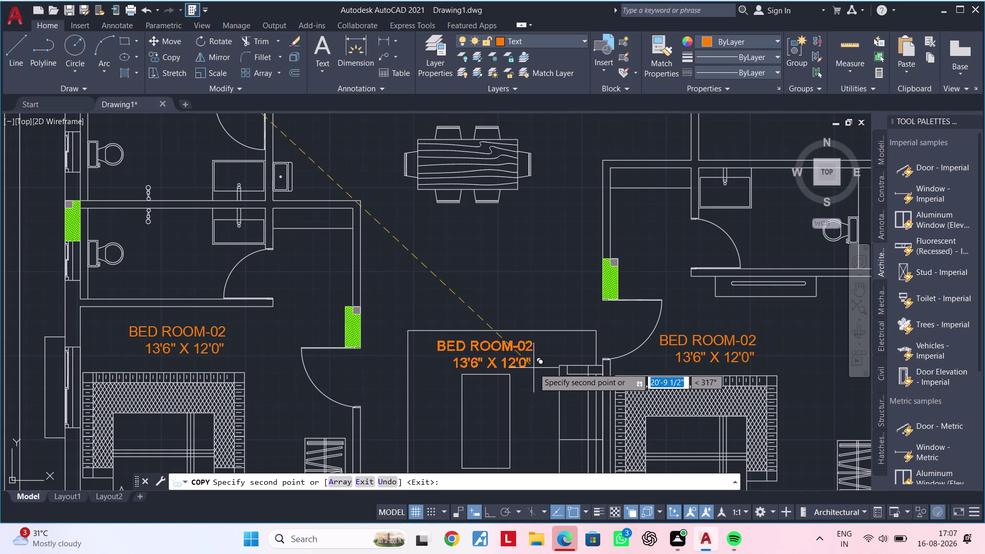
click(534, 368)
scroll(down, 3)
middle_drag(562, 304, 510, 379)
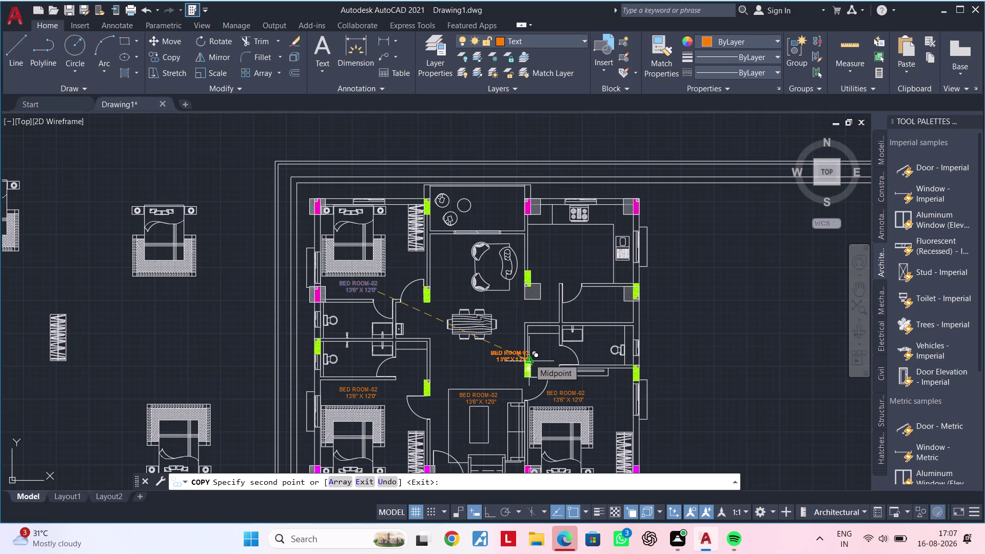
key(Escape)
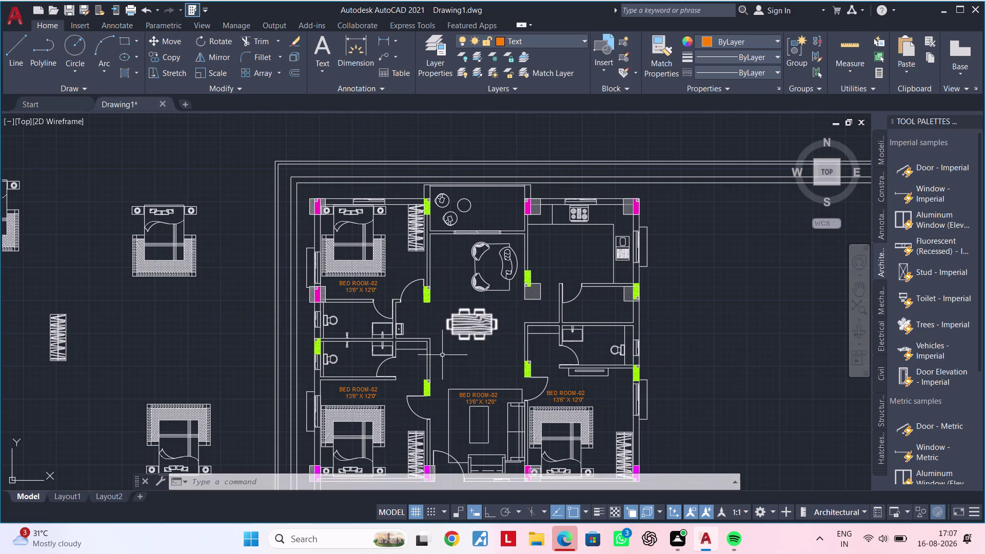
middle_drag(430, 362, 500, 256)
scroll(up, 3)
middle_drag(418, 292, 466, 289)
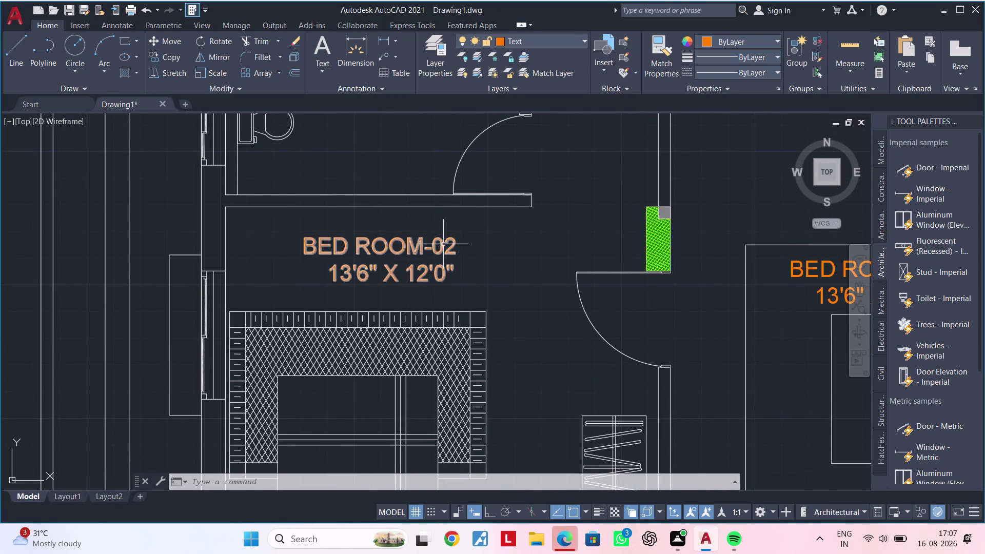
Change the lower-left label's room number from 02 to 01.
double_click(447, 244)
click(456, 244)
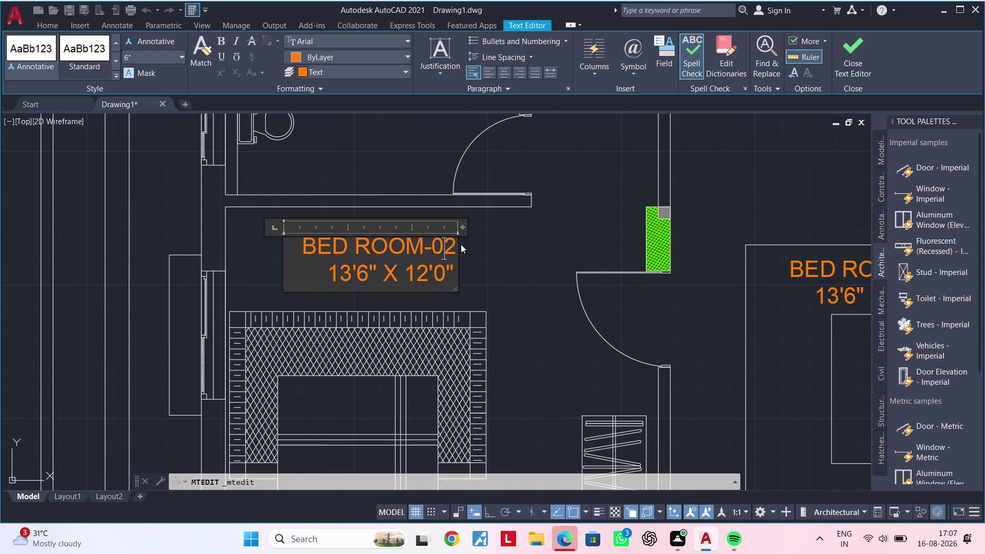
key(Right)
key(BackSpace)
key(1)
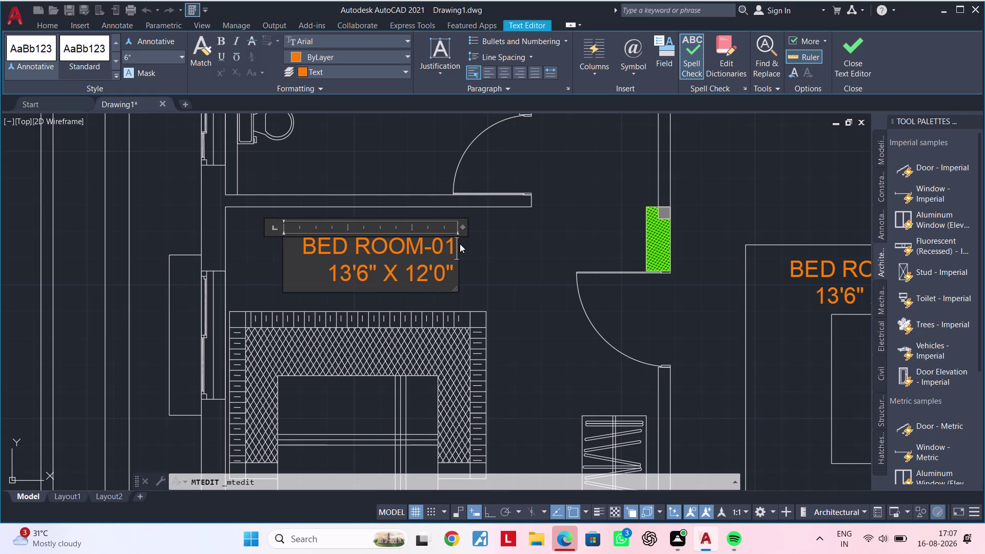
Change the label's second dimension from 12'0" to 12'5".
key(Down)
key(BackSpace)
key(BackSpace)
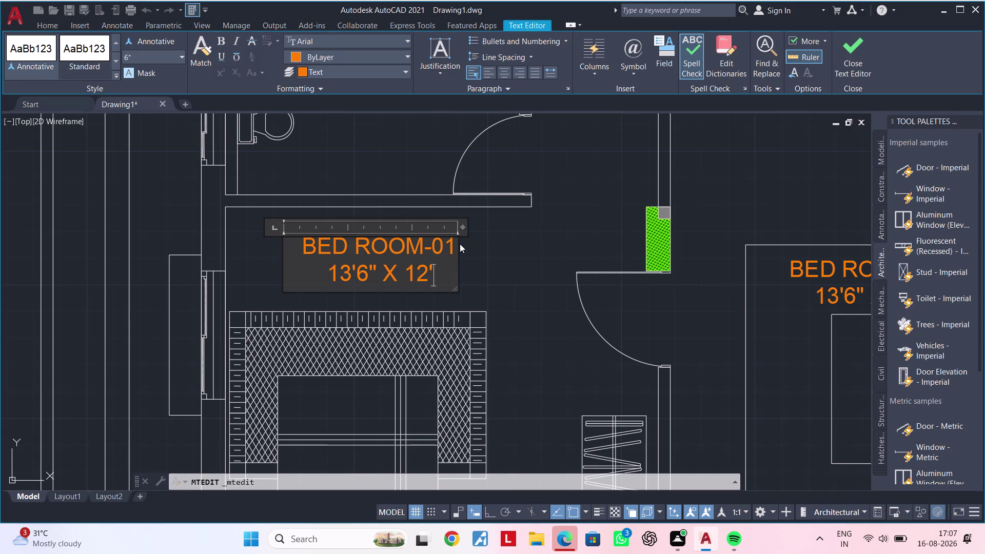
key(5)
key(shift+quotedbl)
click(495, 273)
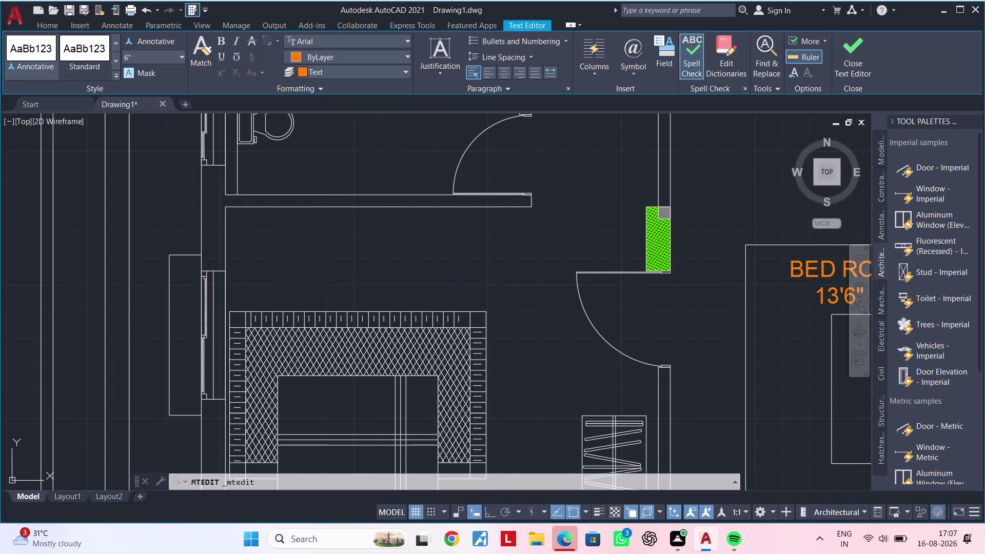
scroll(down, 3)
middle_drag(495, 273, 296, 273)
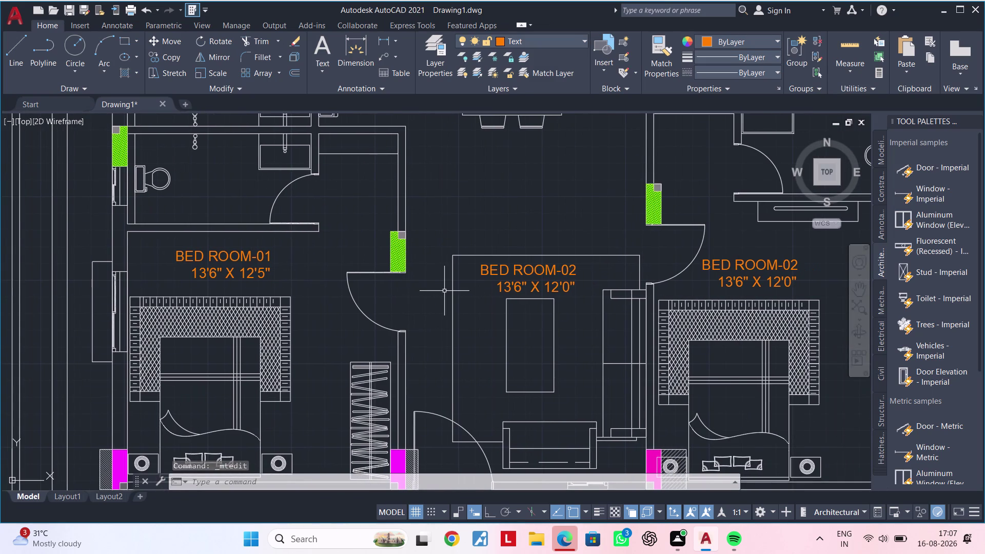
middle_drag(440, 300, 381, 302)
scroll(up, 3)
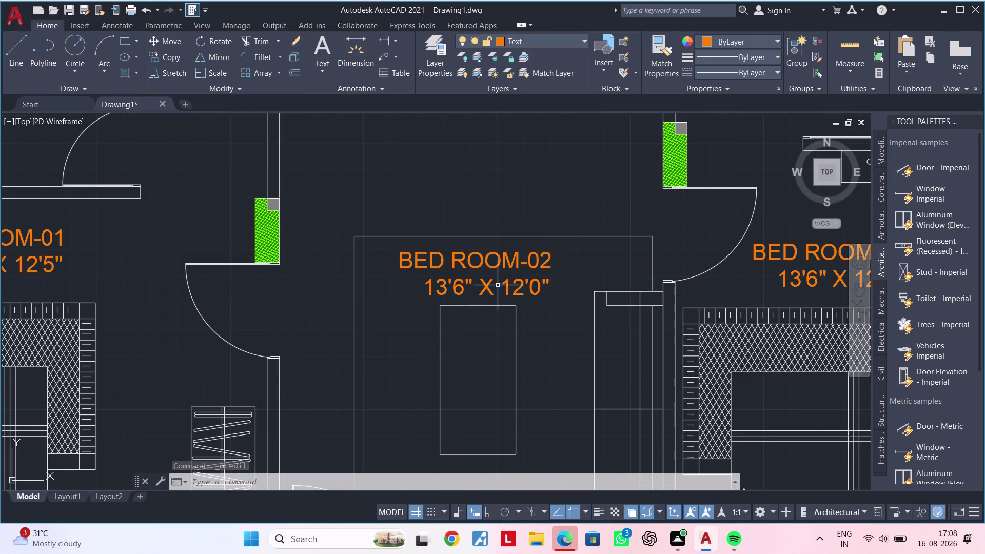
Replace the central label's room name BED ROOM-02 with DRAWING.
double_click(537, 288)
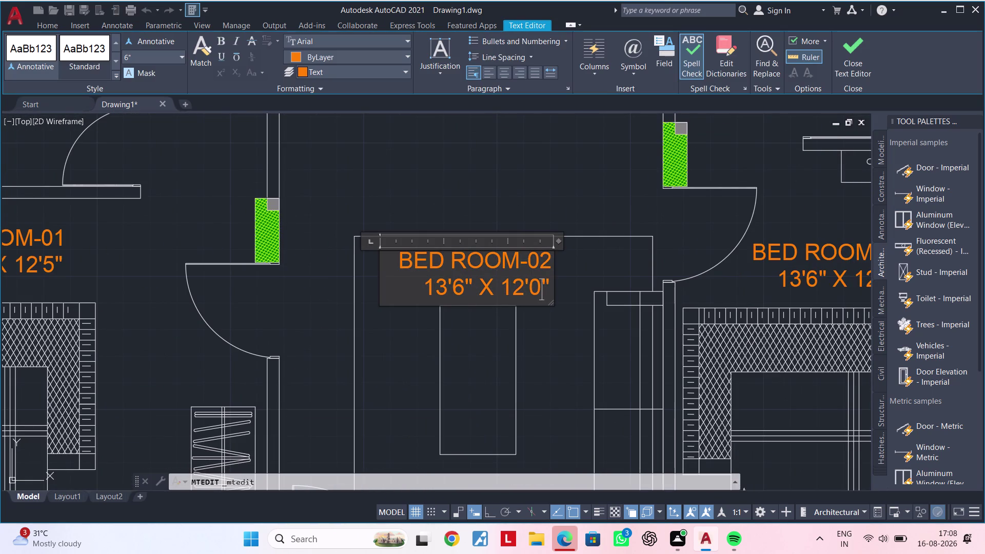
click(548, 262)
key(BackSpace)
key(BackSpace)
key(BackSpace)
key(BackSpace)
key(BackSpace)
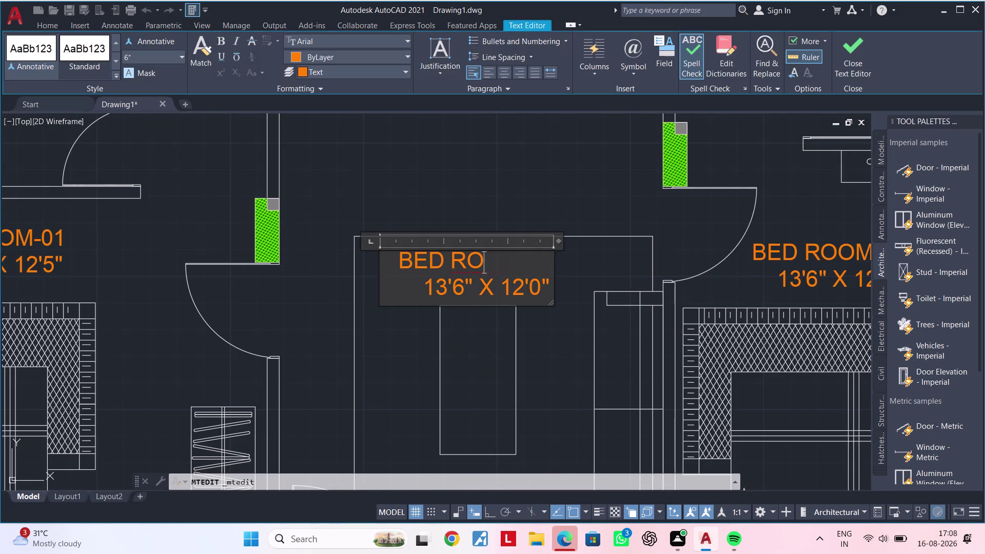
key(BackSpace)
key(BackSpace)
key(BackSpace)
key(BackSpace)
key(BackSpace)
key(BackSpace)
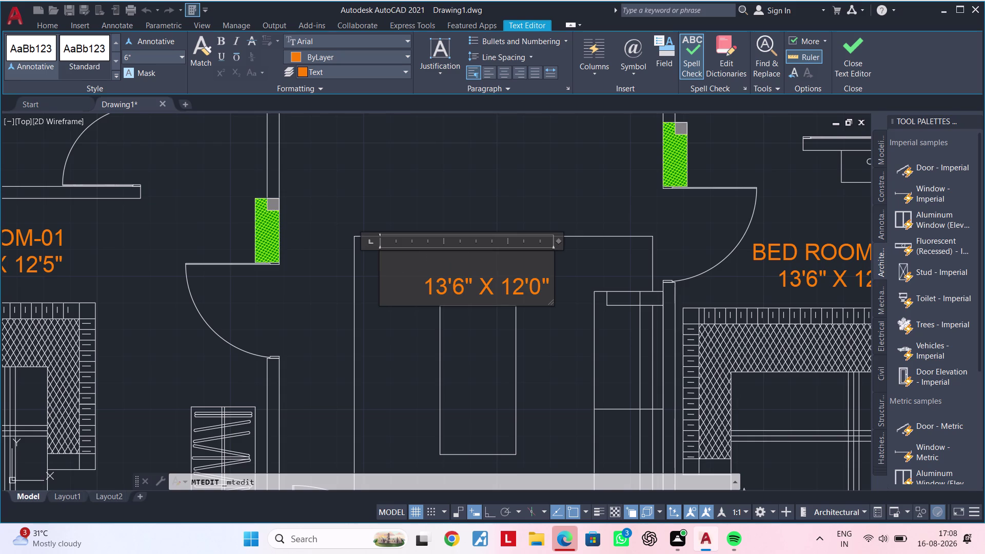
text(D)
text(RAWING)
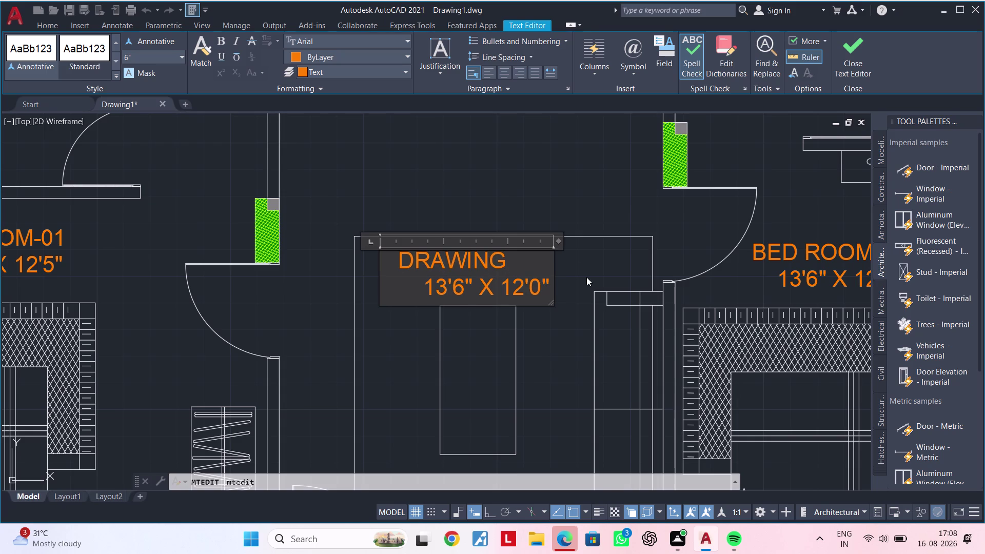
Clear the old size line and start the new one with 12'0".
click(550, 283)
key(BackSpace)
key(BackSpace)
key(BackSpace)
key(BackSpace)
key(BackSpace)
key(BackSpace)
key(BackSpace)
key(BackSpace)
key(BackSpace)
key(BackSpace)
key(BackSpace)
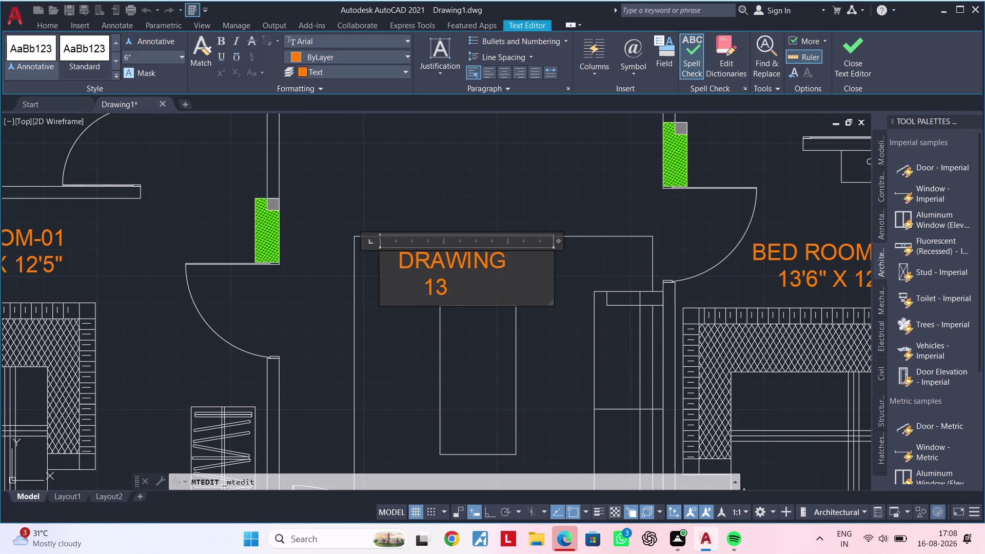
key(BackSpace)
key(BackSpace)
key(BackSpace)
key(BackSpace)
key(BackSpace)
text(1)
text(2;')
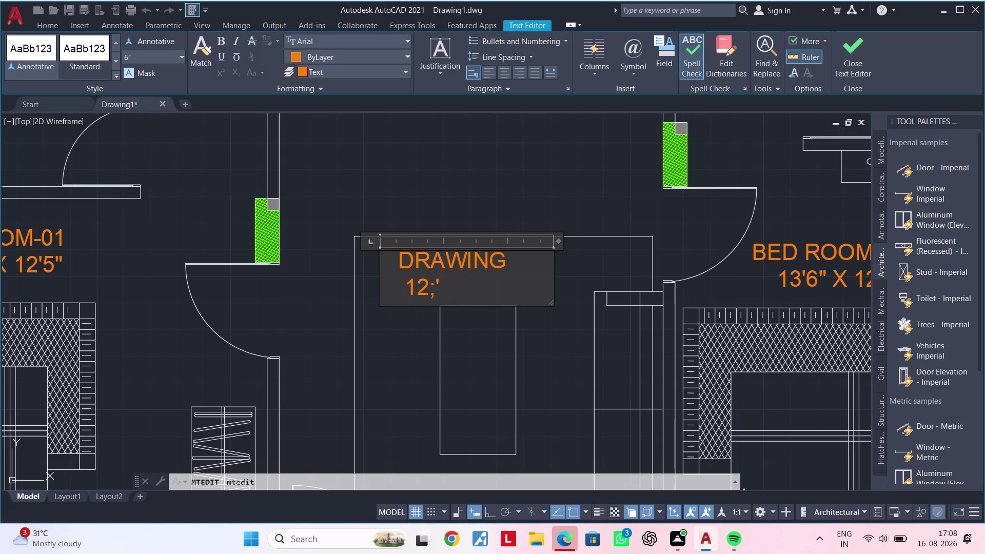
key(BackSpace)
key(BackSpace)
key(apostrophe)
text(0")
key(space)
text(x)
key(space)
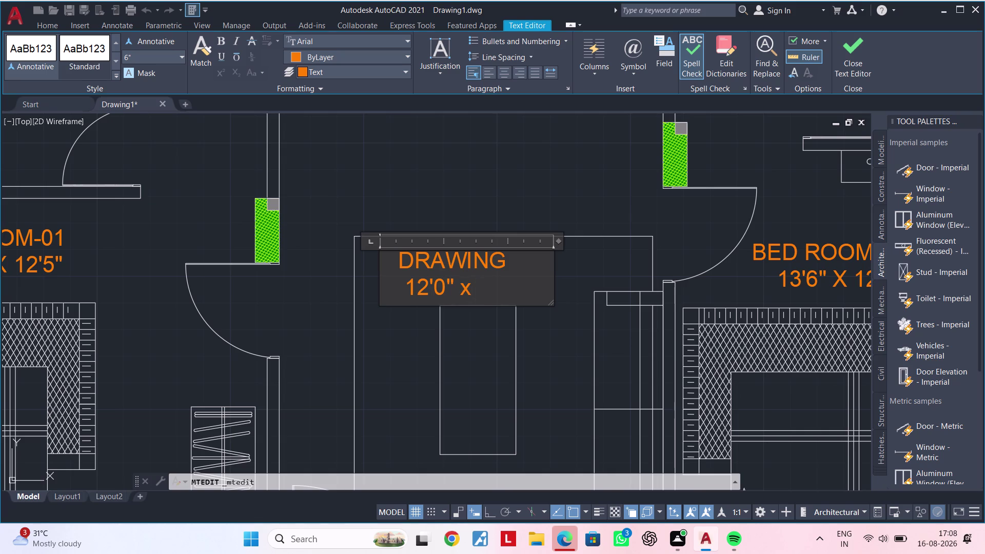
Complete the size line as 12'0" X 14'9" and close the editor.
key(BackSpace)
key(BackSpace)
text(X)
key(space)
text(14)
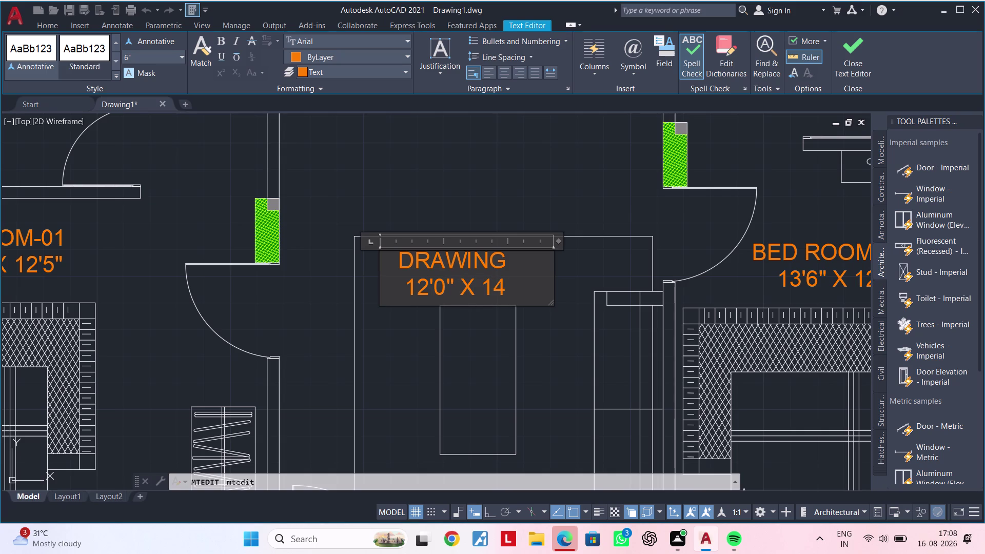
key(apostrophe)
text(9)
text(")
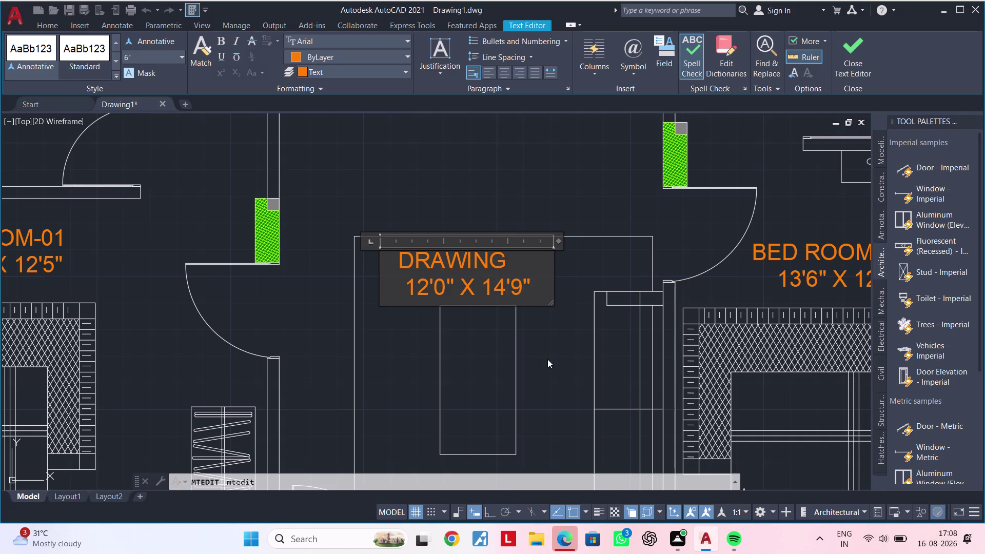
click(547, 359)
scroll(down, 3)
middle_drag(547, 359, 473, 379)
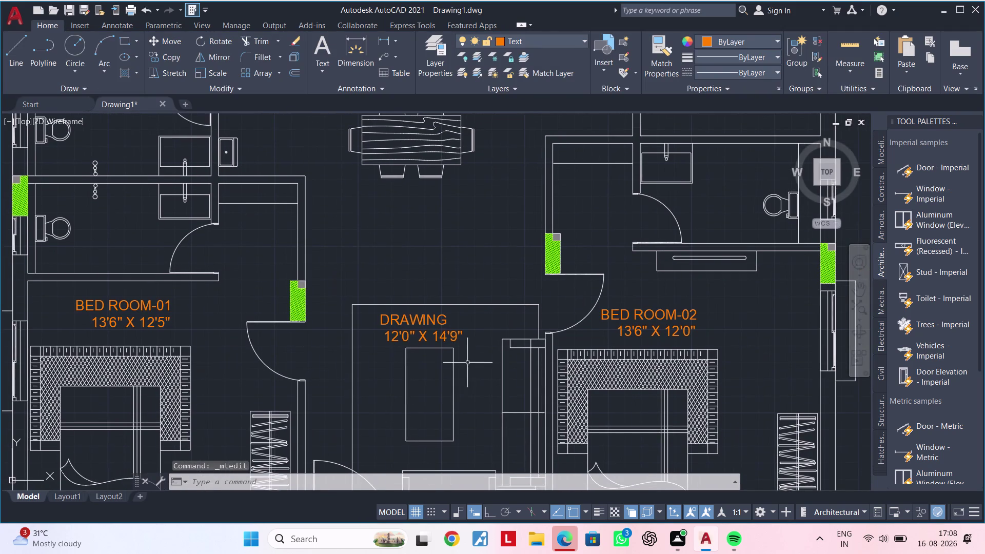
middle_drag(436, 355, 425, 354)
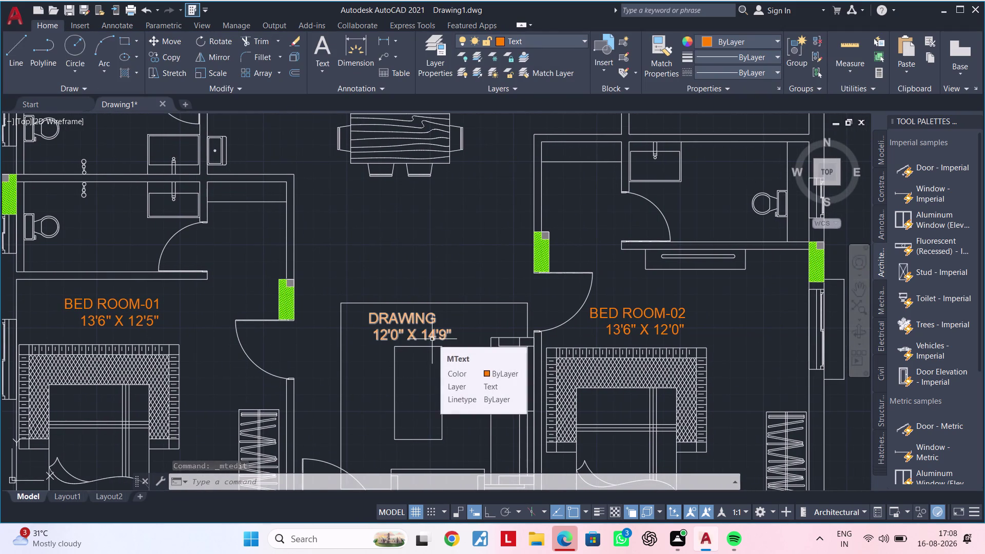
scroll(down, 3)
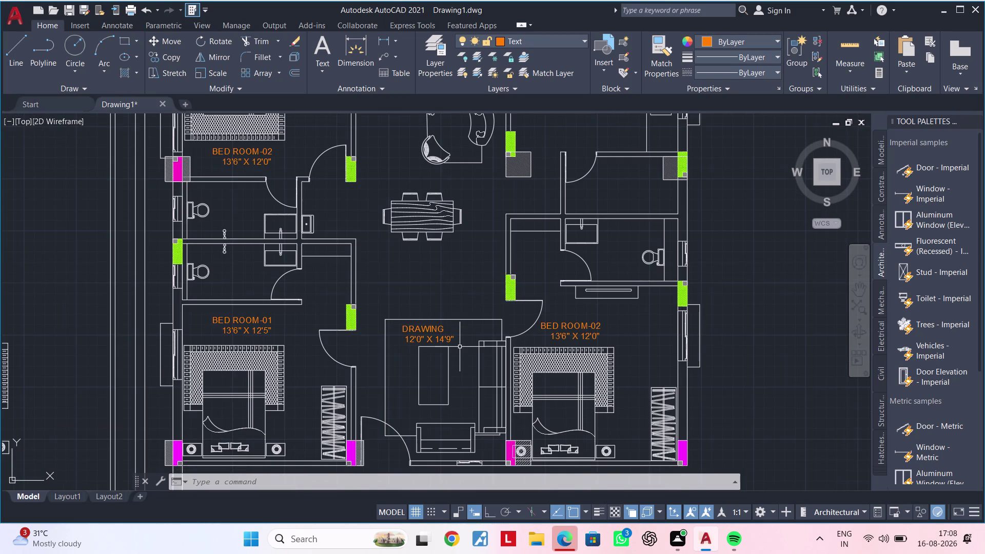
scroll(down, 3)
scroll(up, 3)
middle_drag(435, 314, 469, 308)
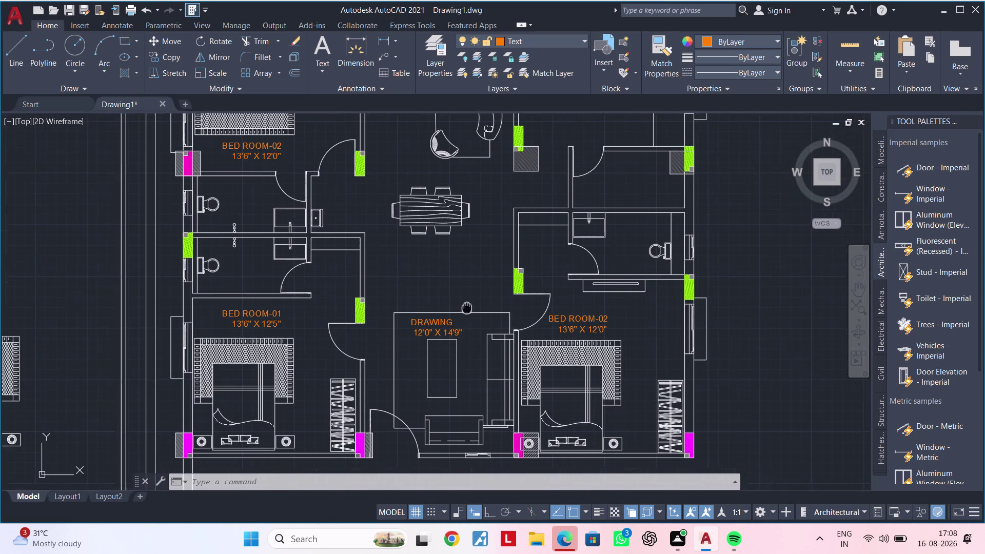
middle_drag(470, 307, 478, 303)
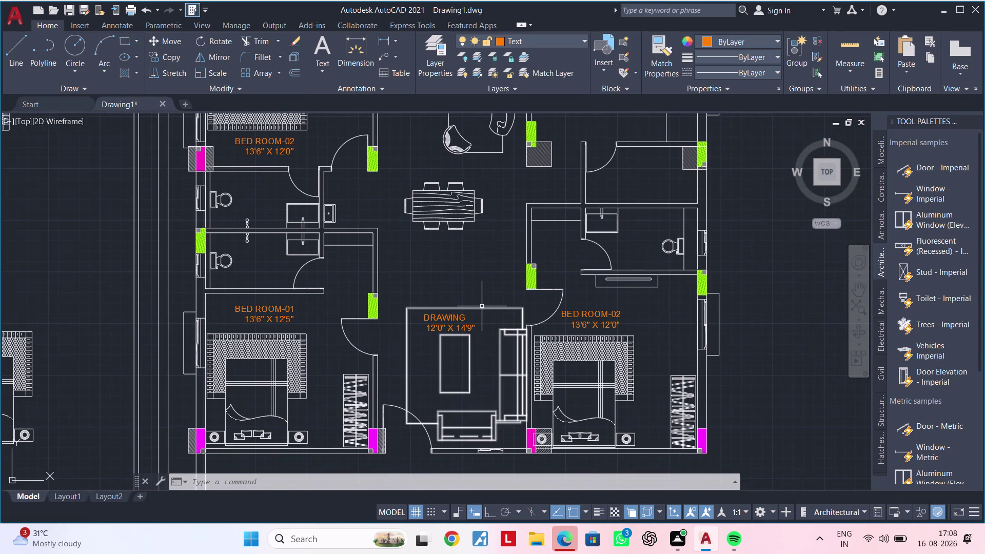